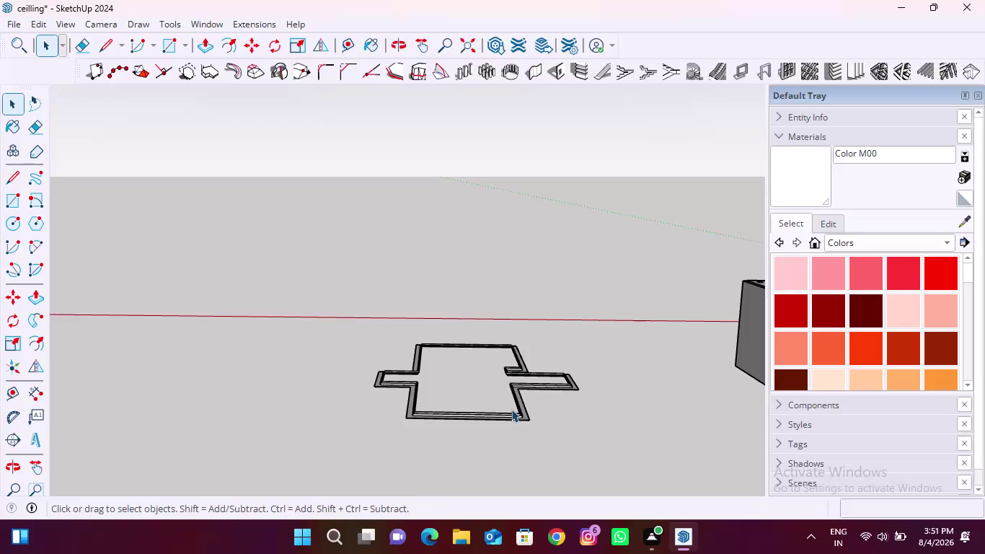
Zoom and orbit in to inspect the inner corner of the cross-shaped border.
scroll(up, 3)
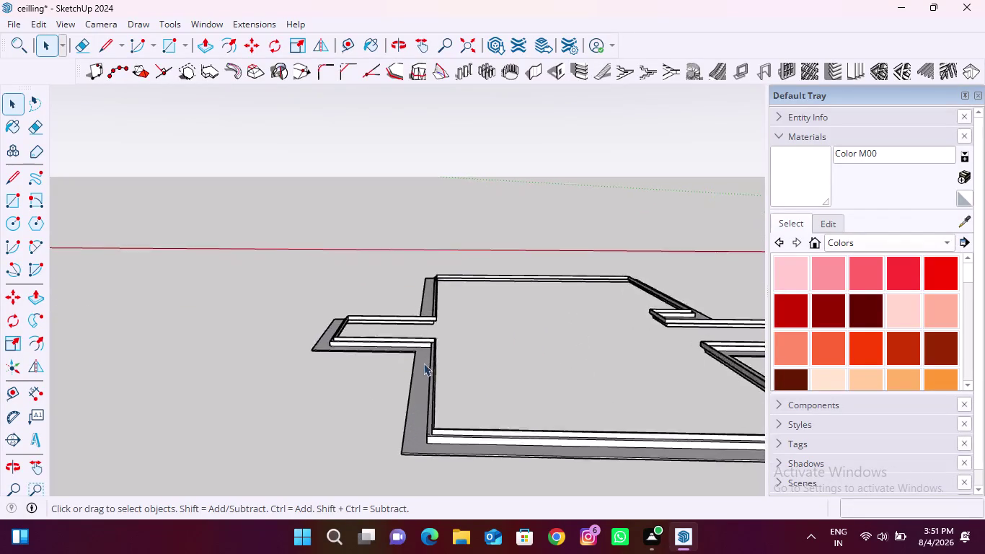
scroll(up, 3)
scroll(up, 3)
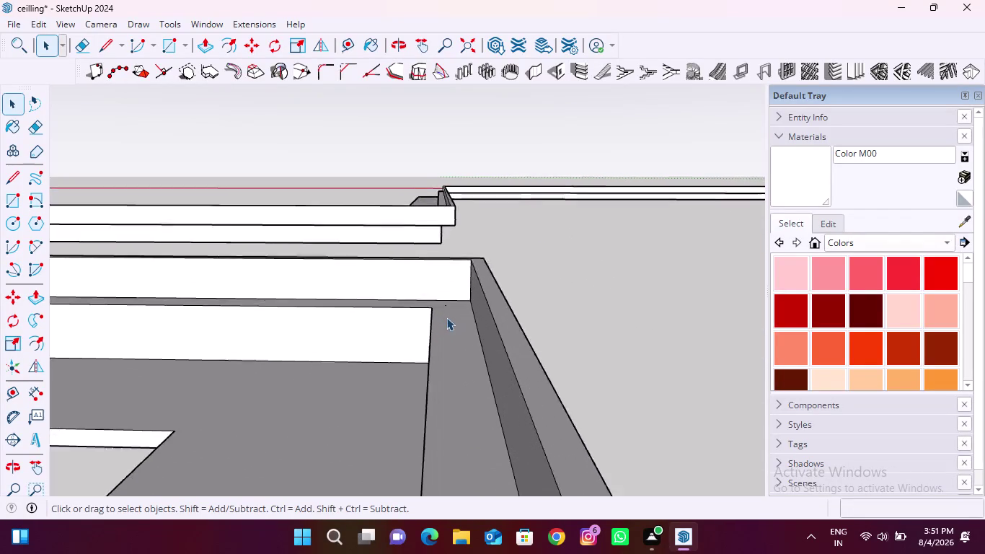
scroll(up, 3)
middle_drag(449, 295, 447, 377)
scroll(up, 3)
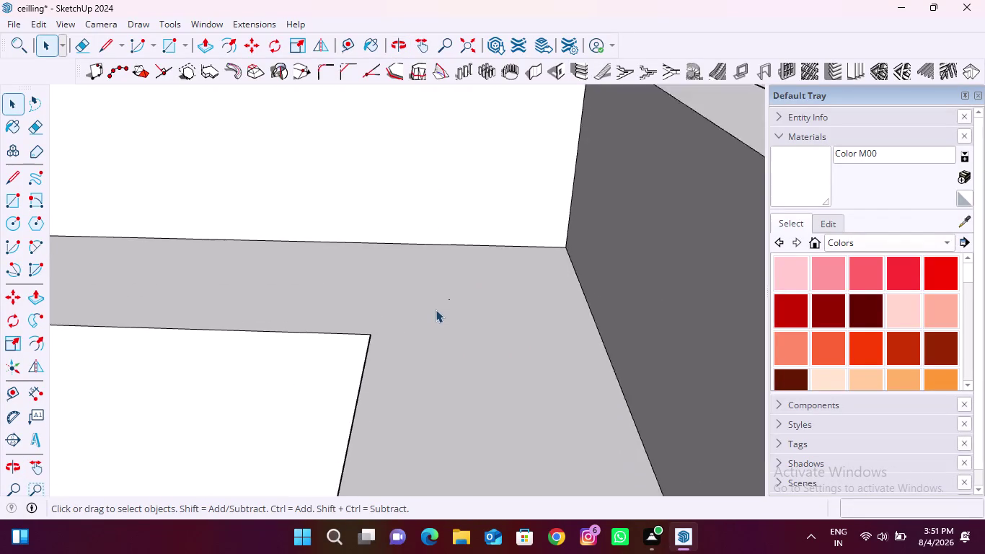
scroll(up, 3)
drag(431, 284, 470, 312)
scroll(down, 3)
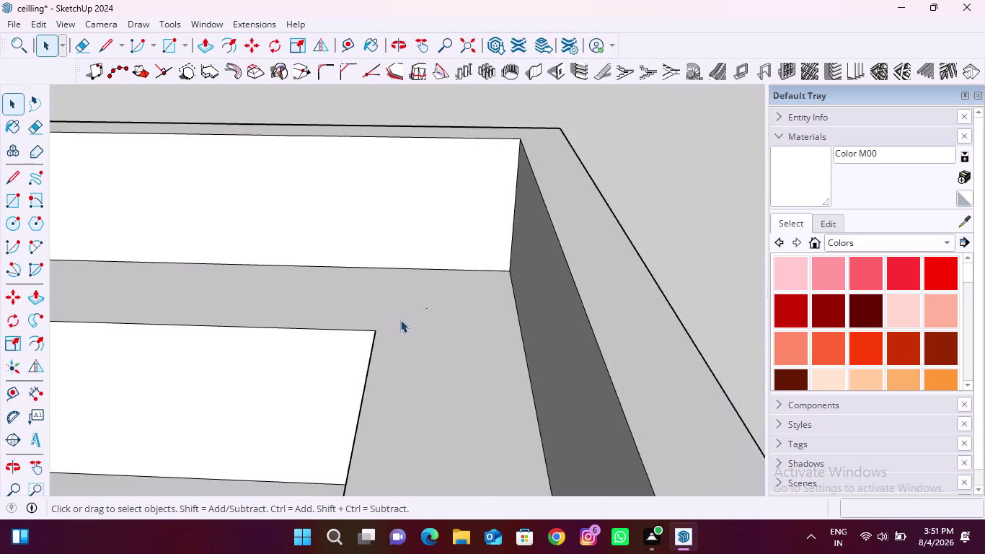
scroll(down, 3)
middle_drag(434, 372, 419, 367)
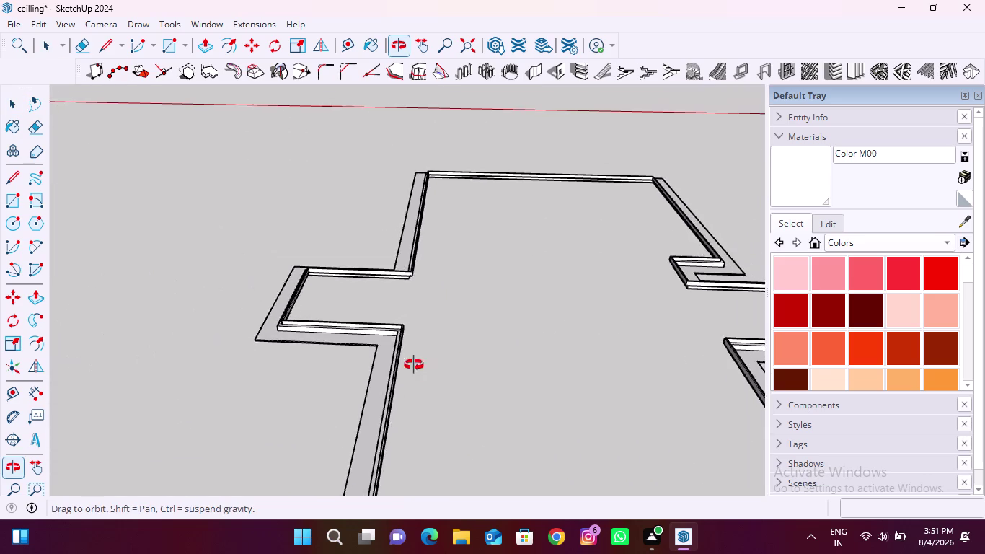
Orbit around the border strips from the side, return to the full cross outline, and pick Rectangle.
middle_drag(419, 367, 309, 307)
scroll(up, 3)
middle_drag(502, 275, 491, 241)
scroll(up, 3)
scroll(up, 3)
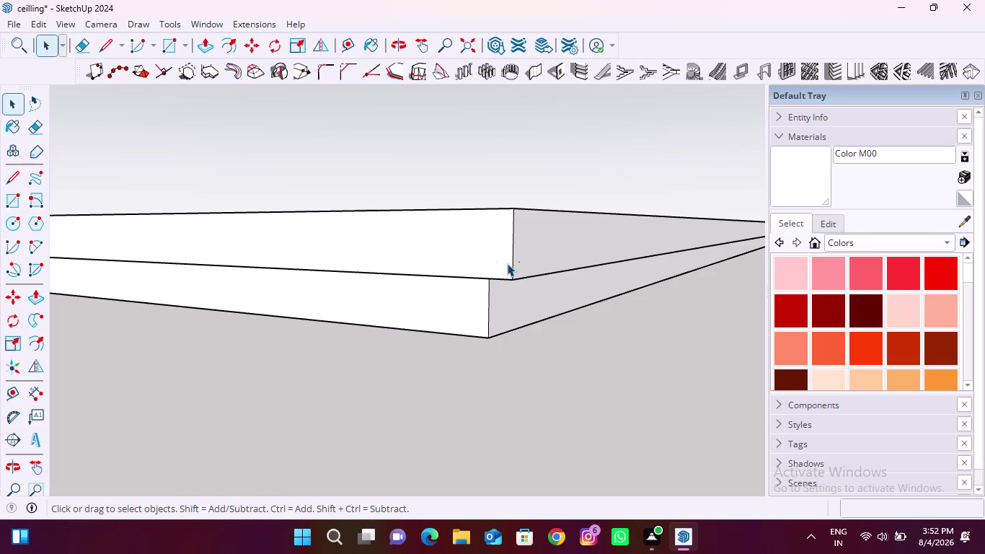
scroll(down, 3)
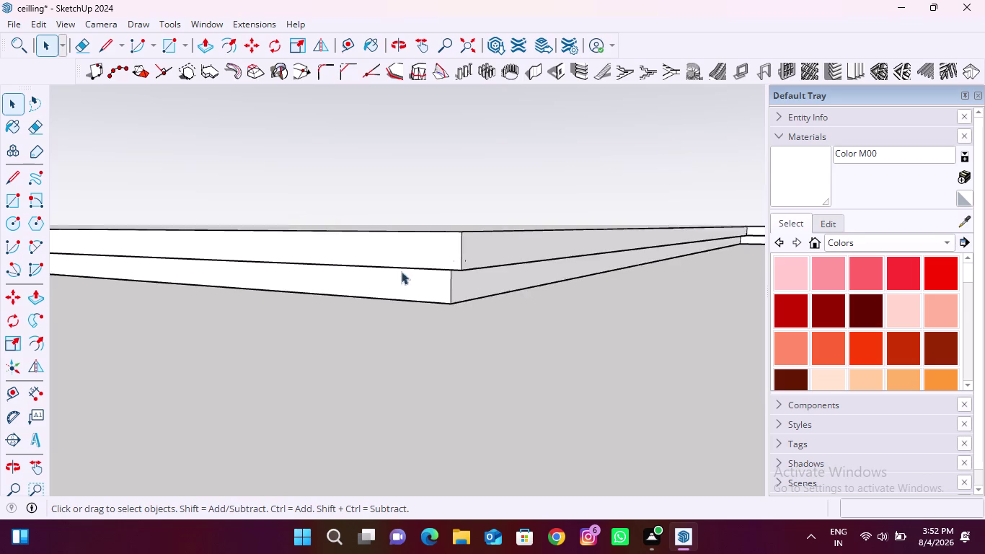
middle_drag(448, 289, 556, 175)
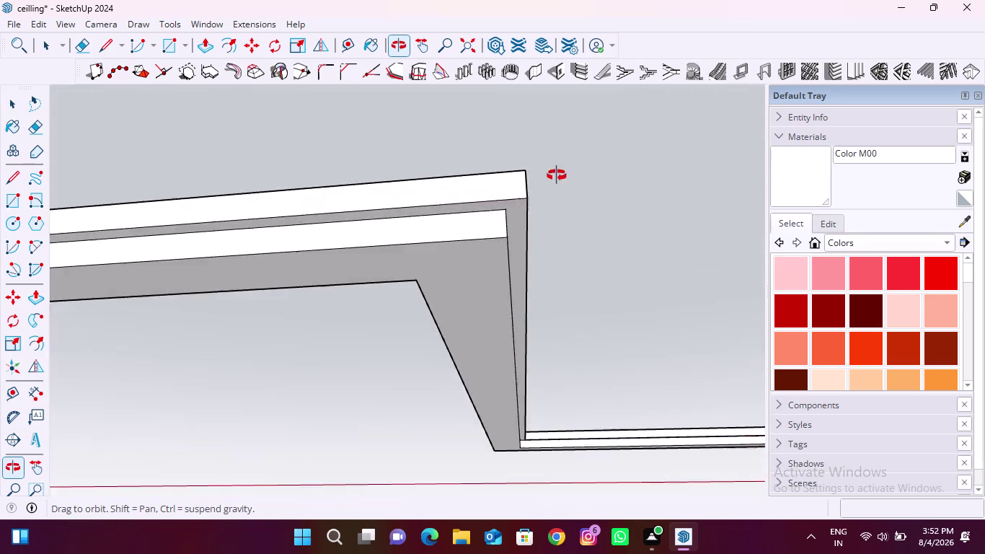
middle_drag(556, 175, 547, 355)
scroll(down, 3)
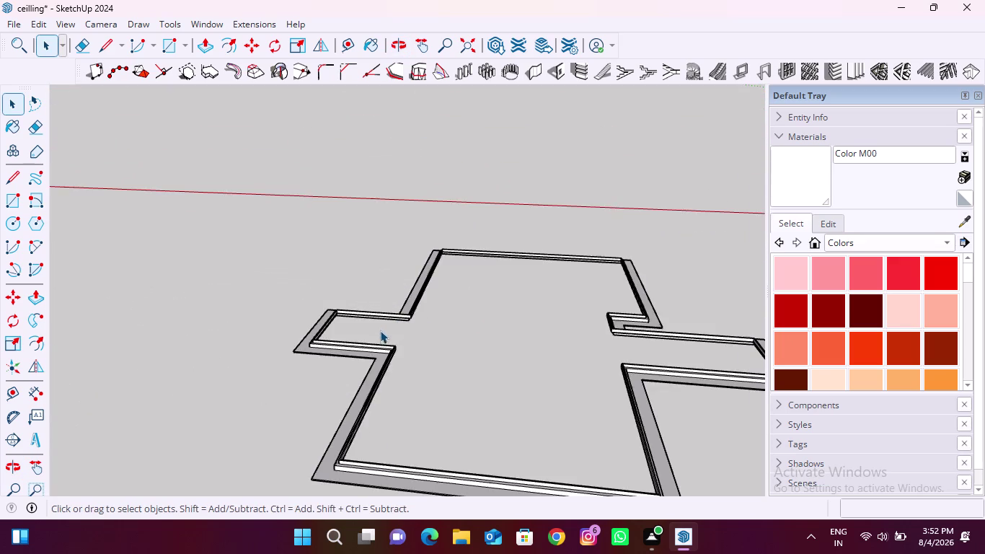
scroll(up, 3)
scroll(down, 3)
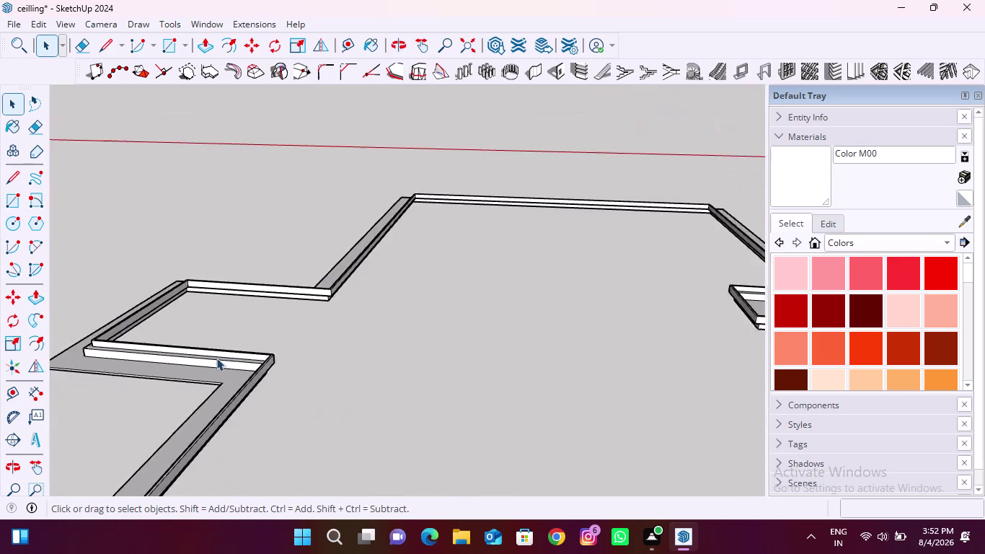
scroll(down, 3)
middle_drag(244, 409, 322, 463)
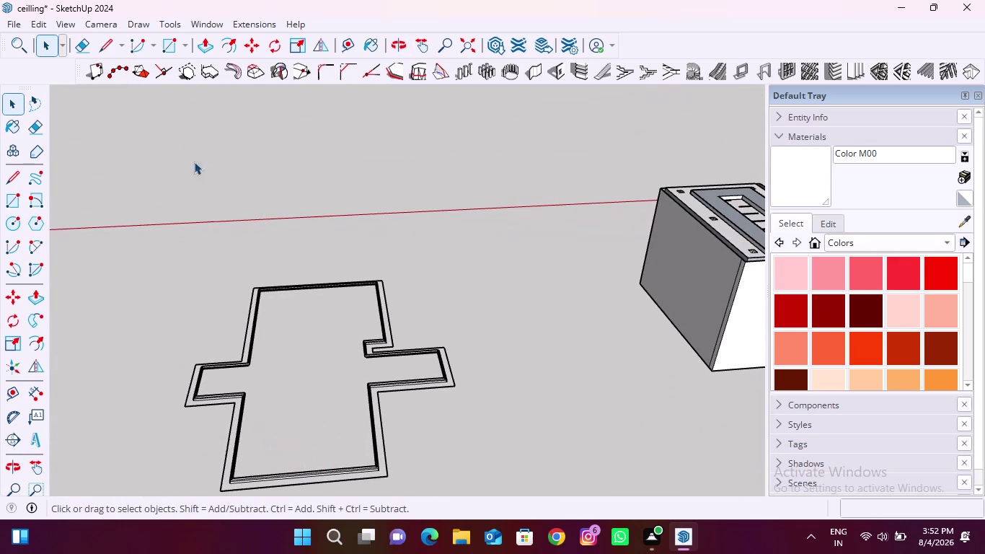
click(168, 46)
Draw a rectangle across the upper arm, from the inner top-left border corner to the right notch corner.
scroll(up, 3)
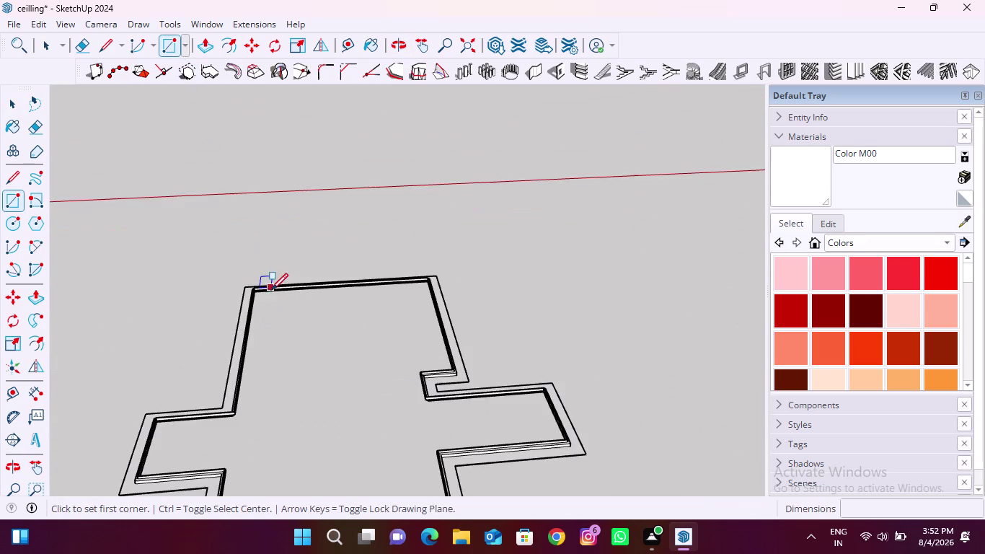
scroll(up, 3)
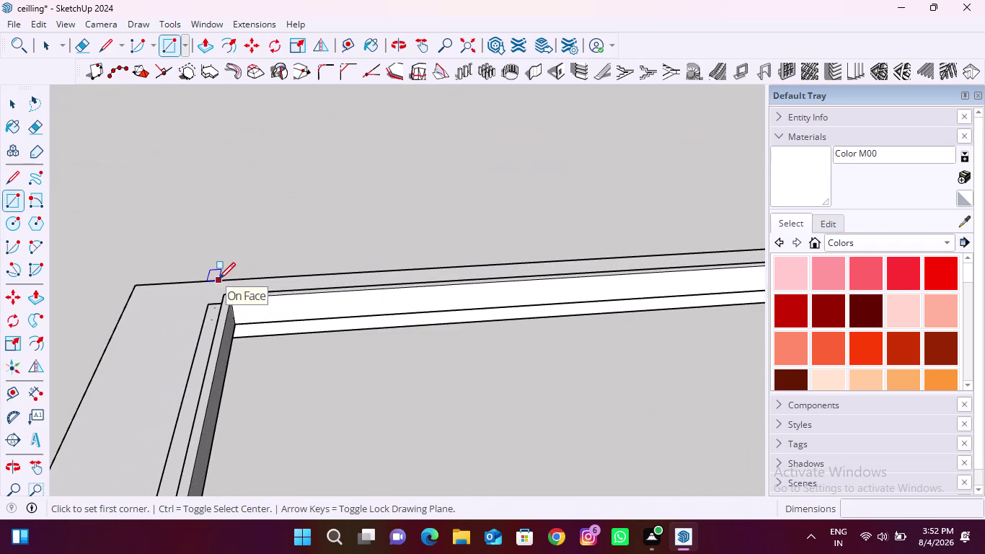
scroll(up, 3)
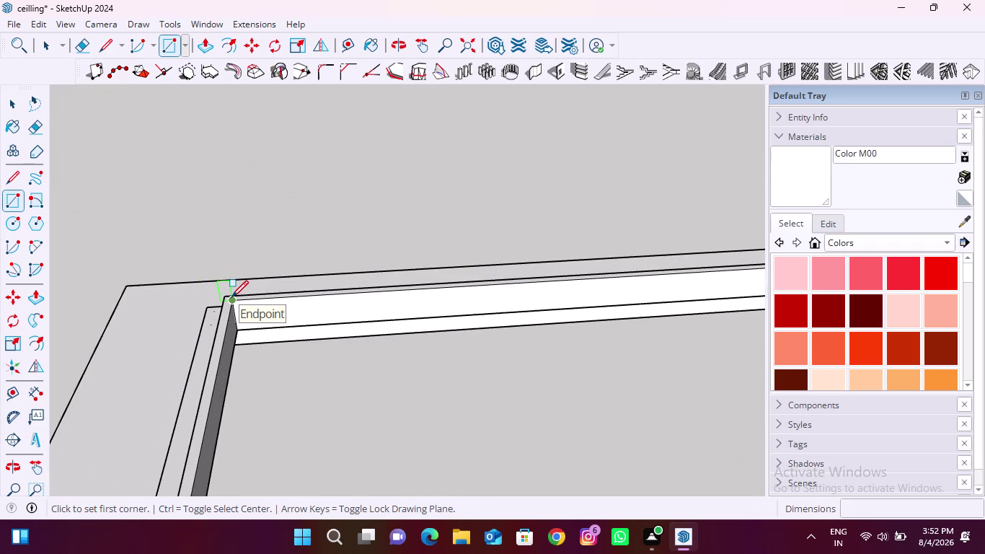
click(231, 297)
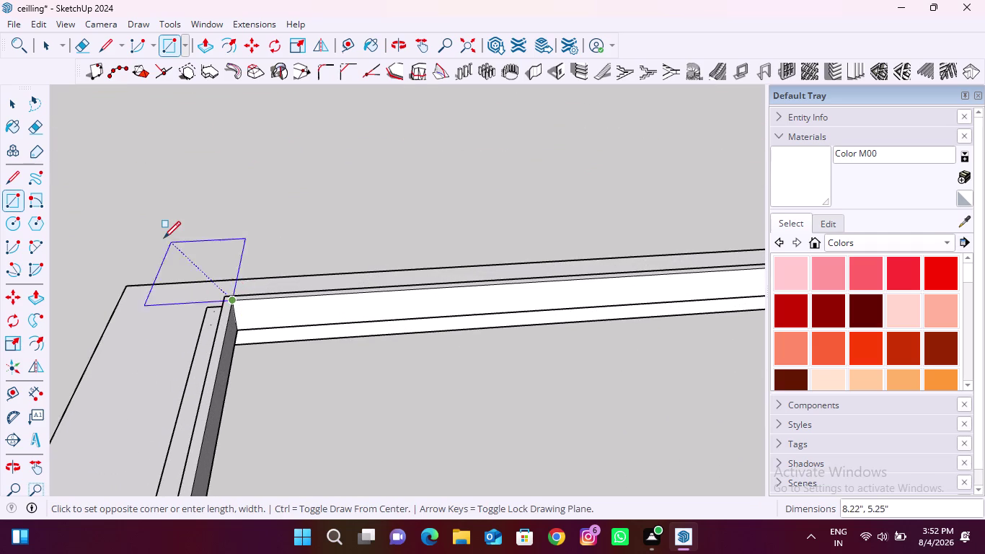
scroll(down, 3)
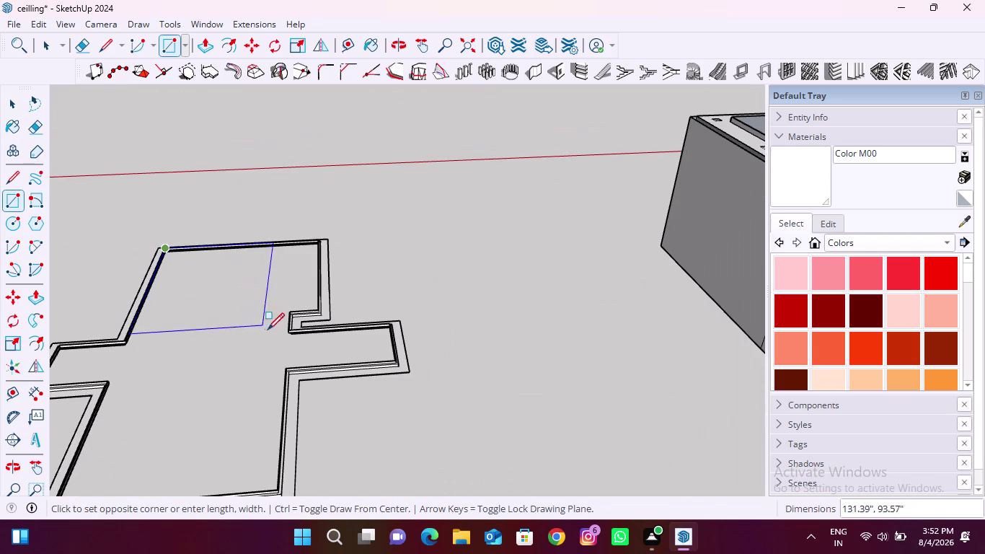
scroll(up, 3)
scroll(up, 3)
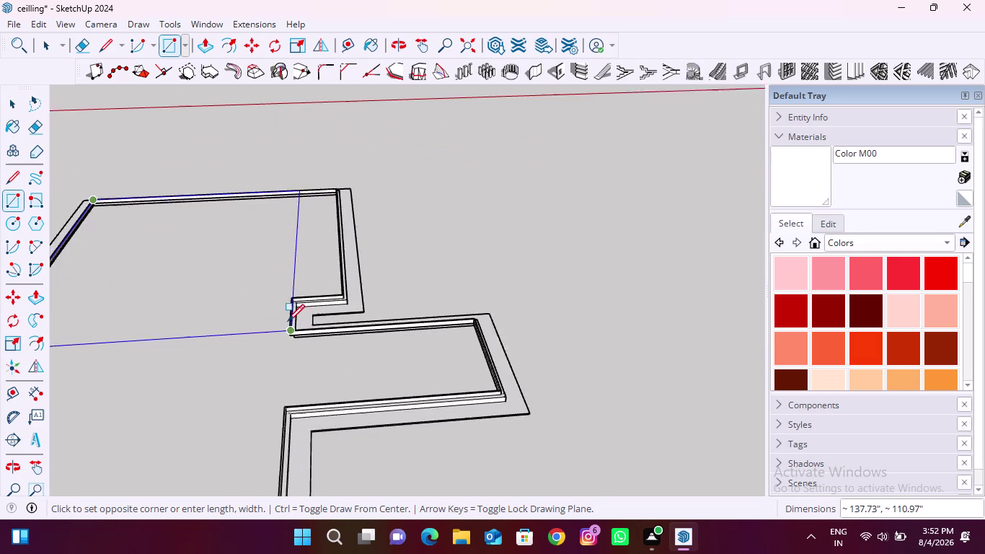
scroll(up, 3)
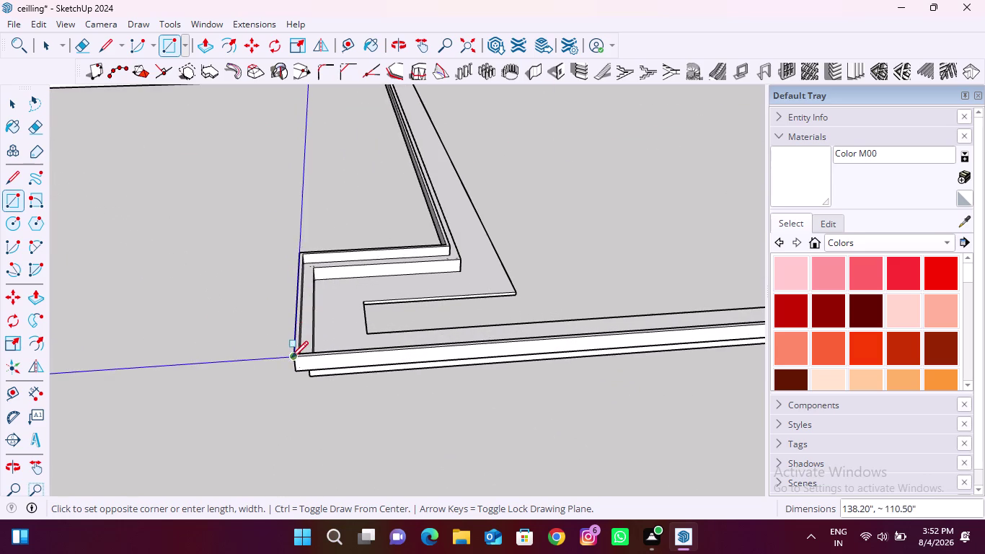
scroll(up, 3)
click(300, 357)
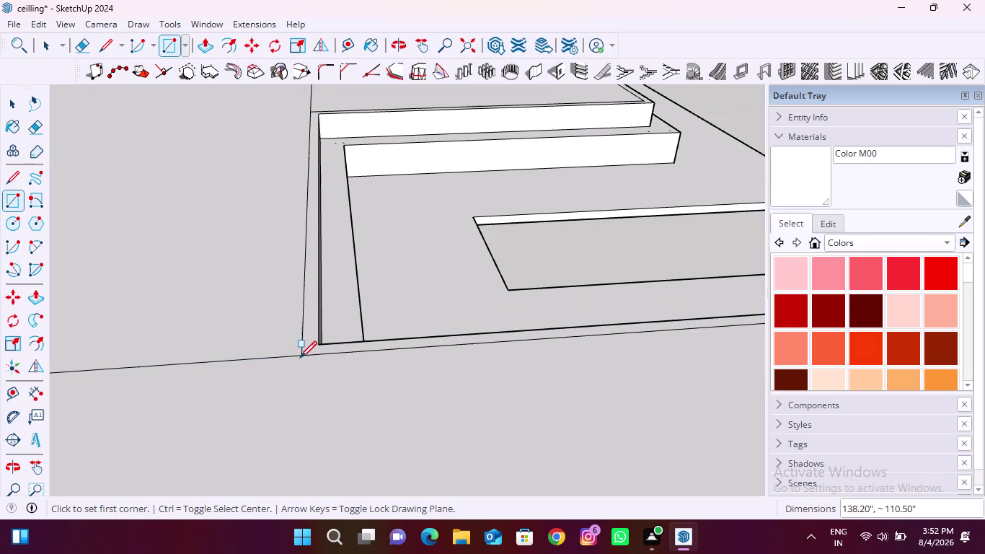
scroll(down, 3)
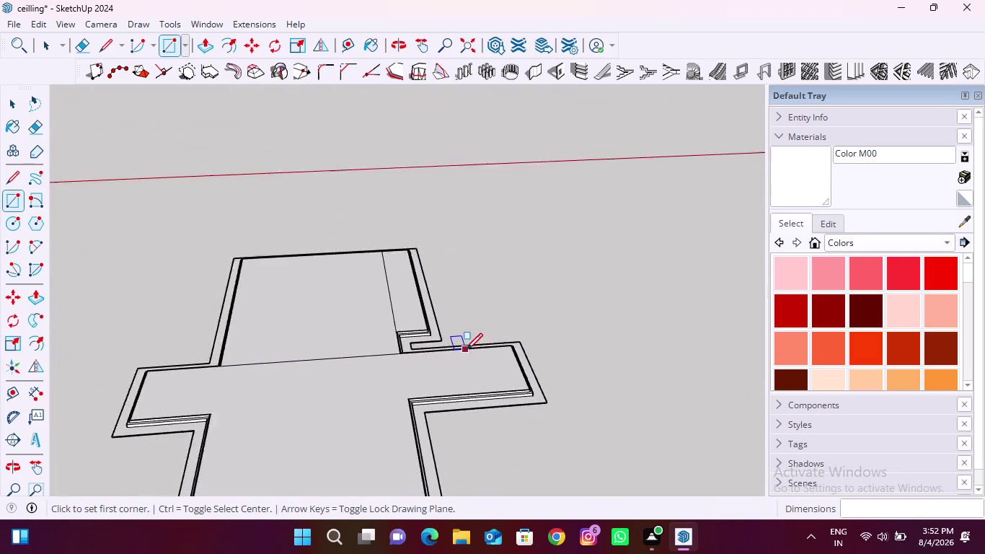
scroll(down, 3)
Erase the stray line across the cross and the extra edge along the top arm.
click(86, 44)
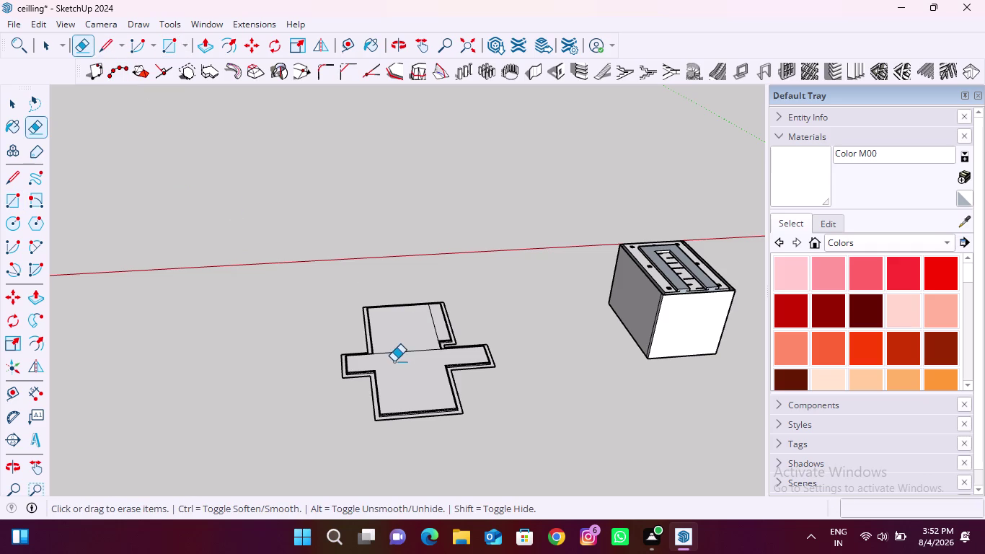
scroll(up, 3)
drag(408, 365, 409, 380)
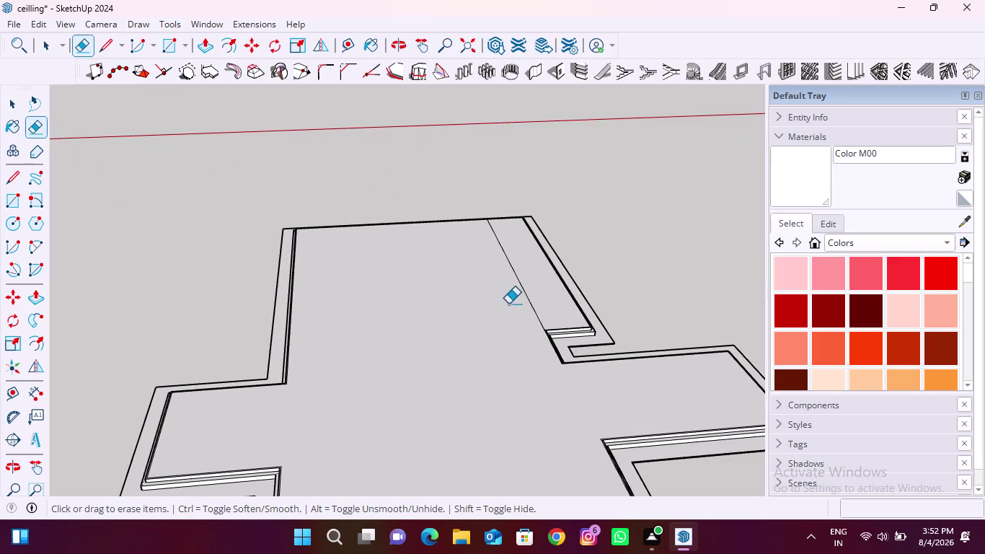
drag(512, 301, 529, 292)
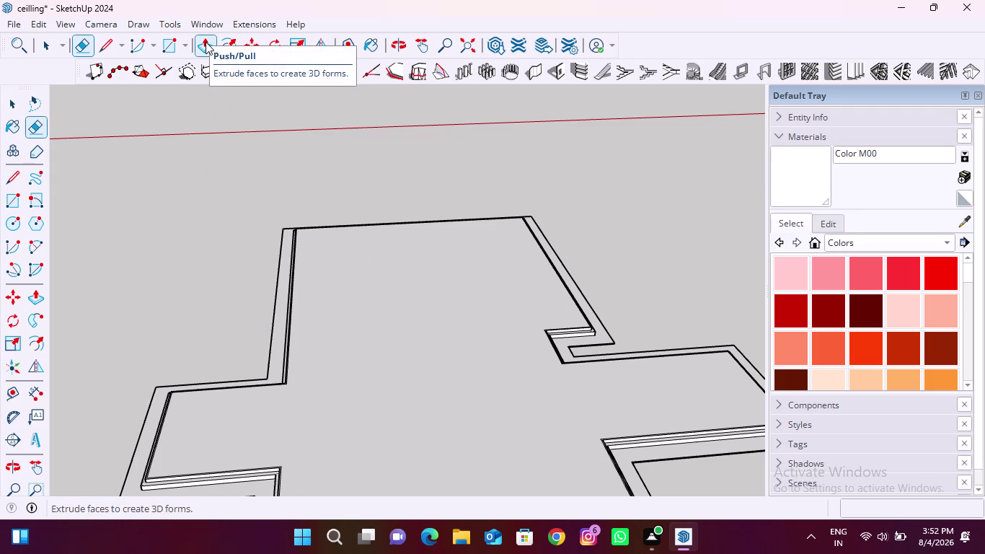
scroll(down, 3)
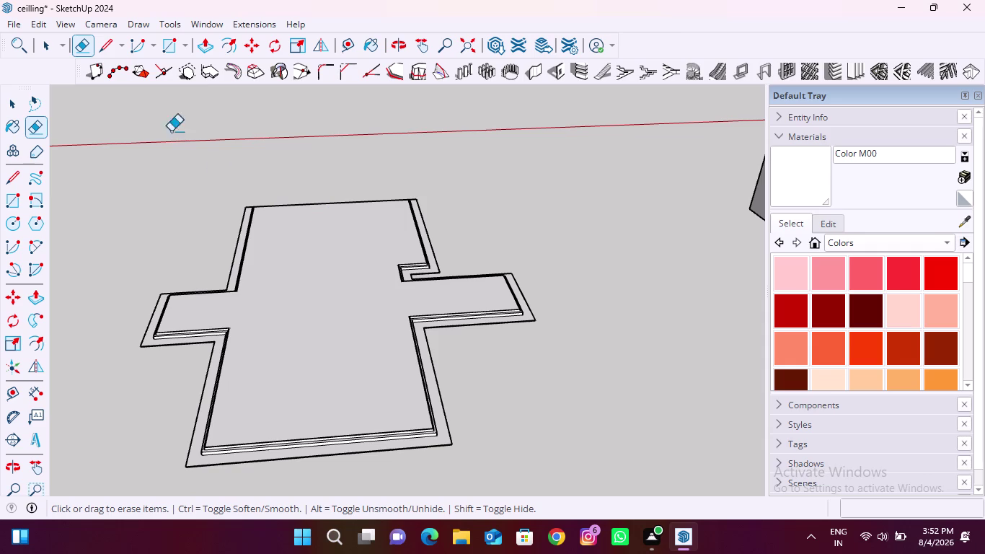
click(197, 44)
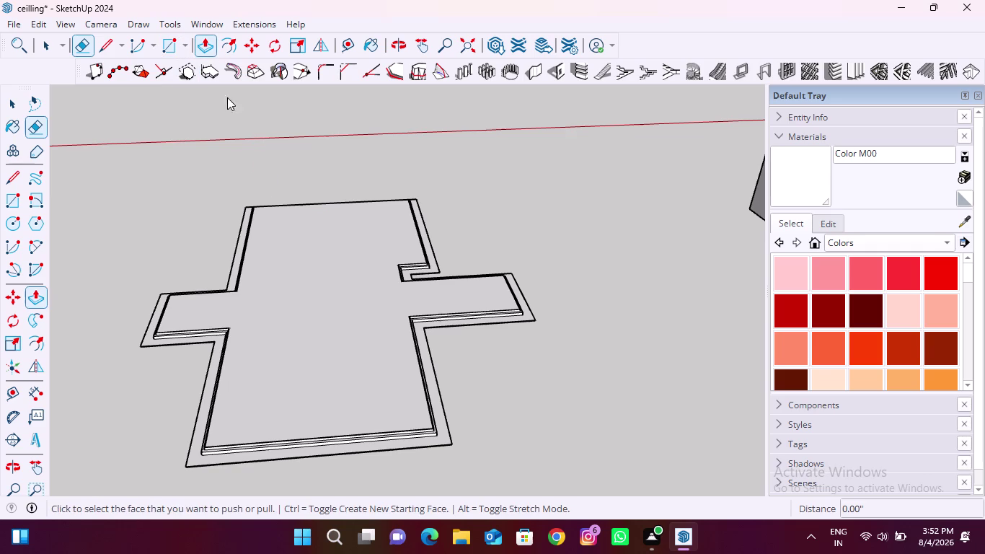
Push/pull the inner cross face up 12 mm and check the corners.
click(309, 329)
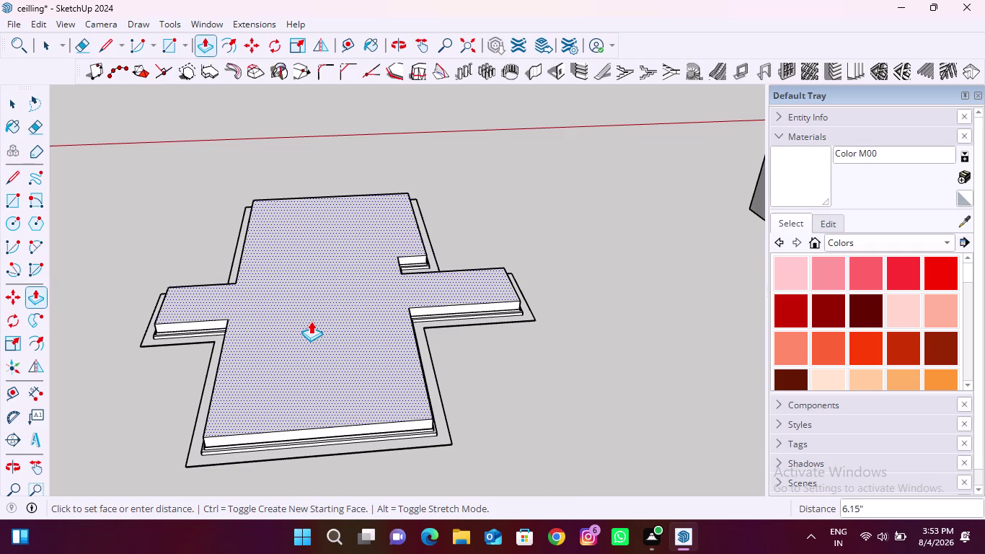
text(12)
text(mm)
key(Return)
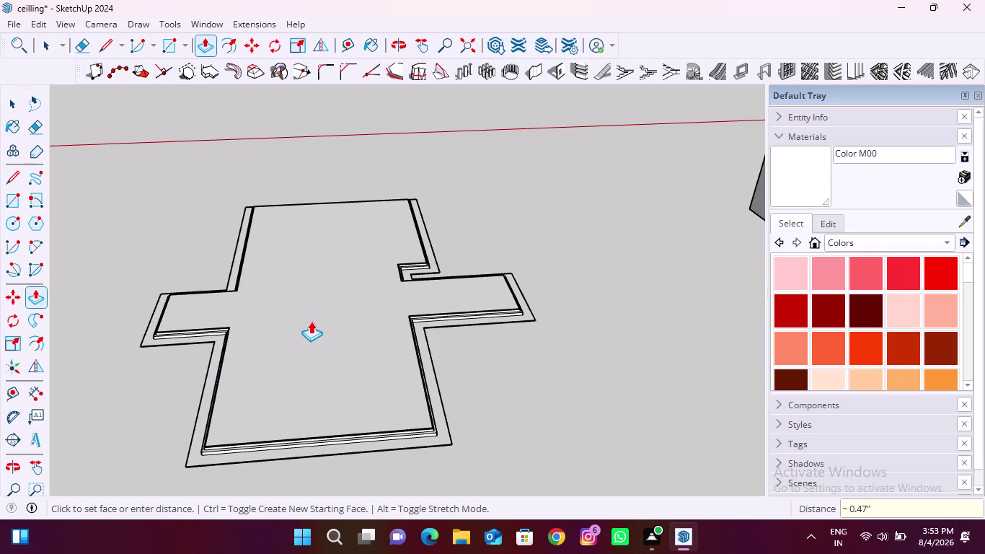
scroll(up, 3)
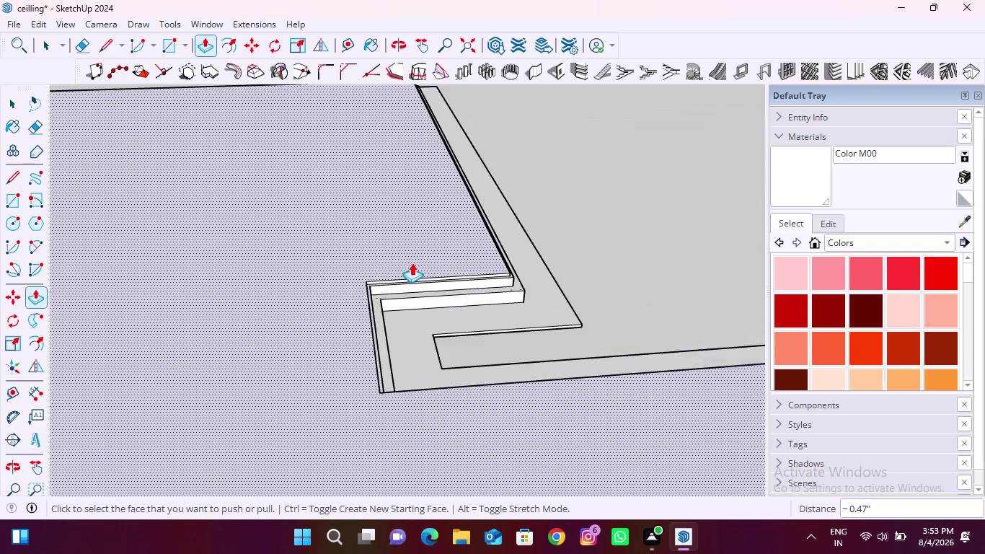
scroll(up, 3)
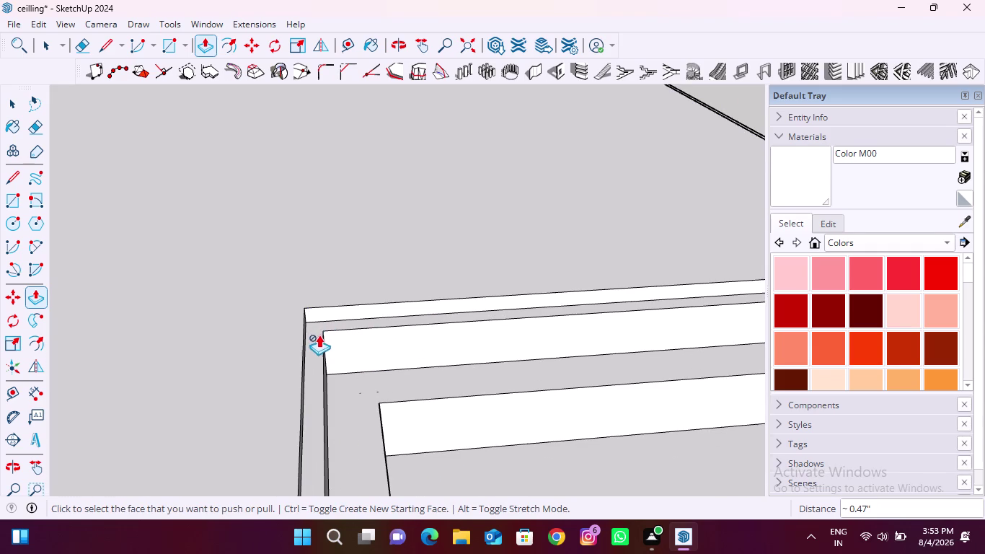
scroll(down, 3)
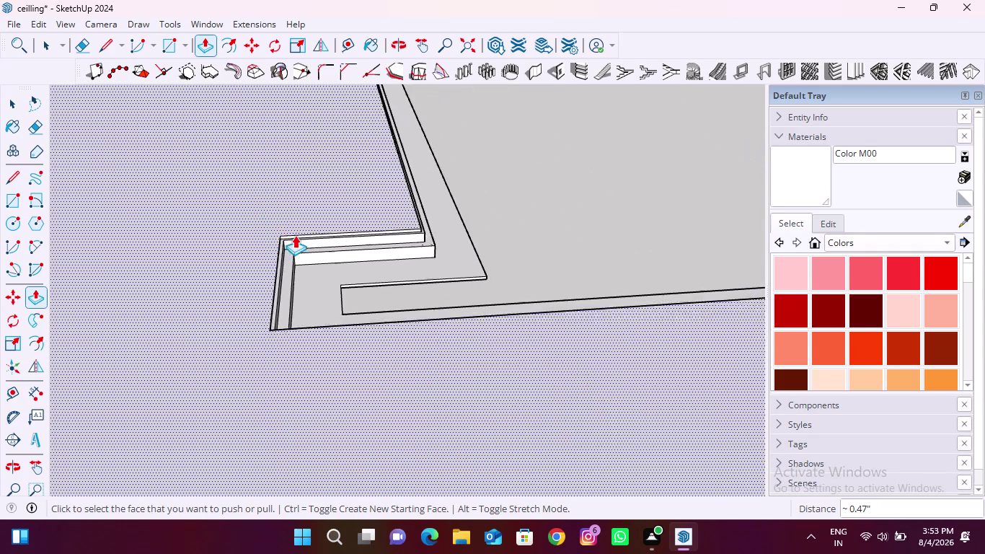
key(space)
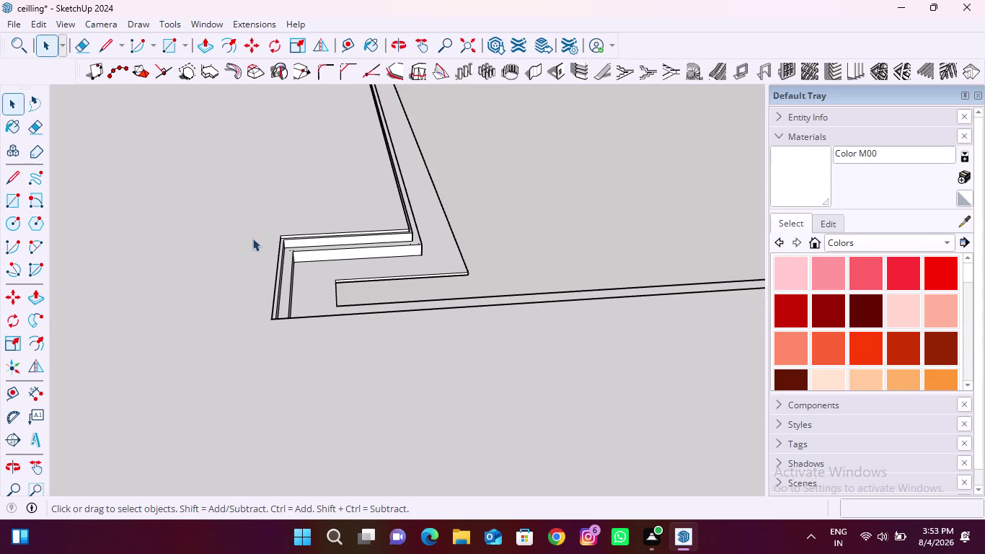
Select the two narrow border strip faces and push/pull them about 0.47 inches.
click(211, 51)
scroll(up, 3)
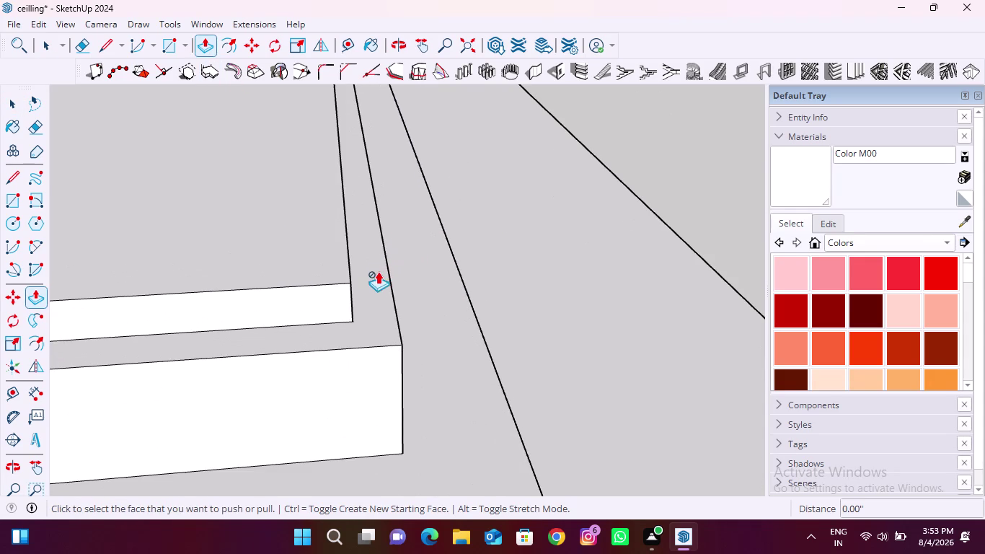
key(space)
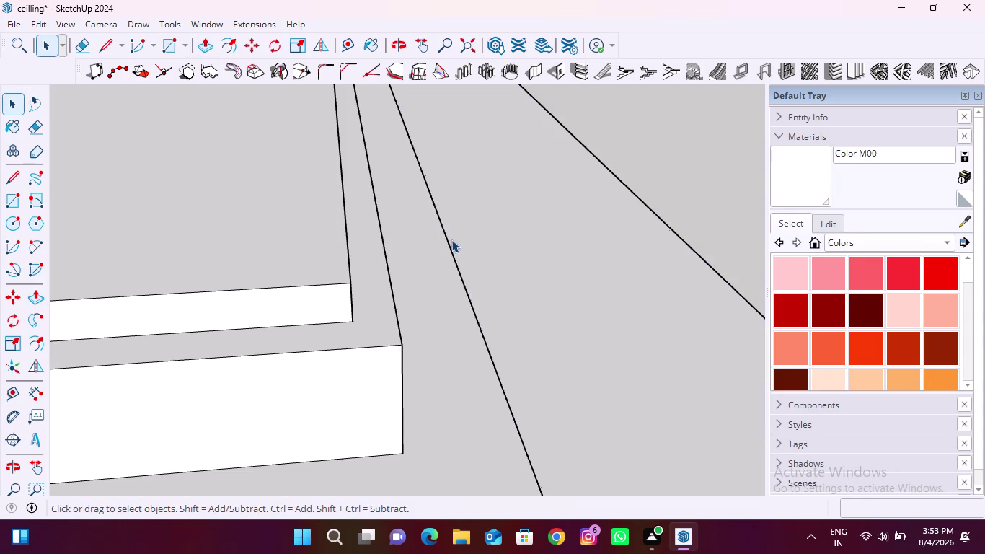
click(665, 131)
click(379, 305)
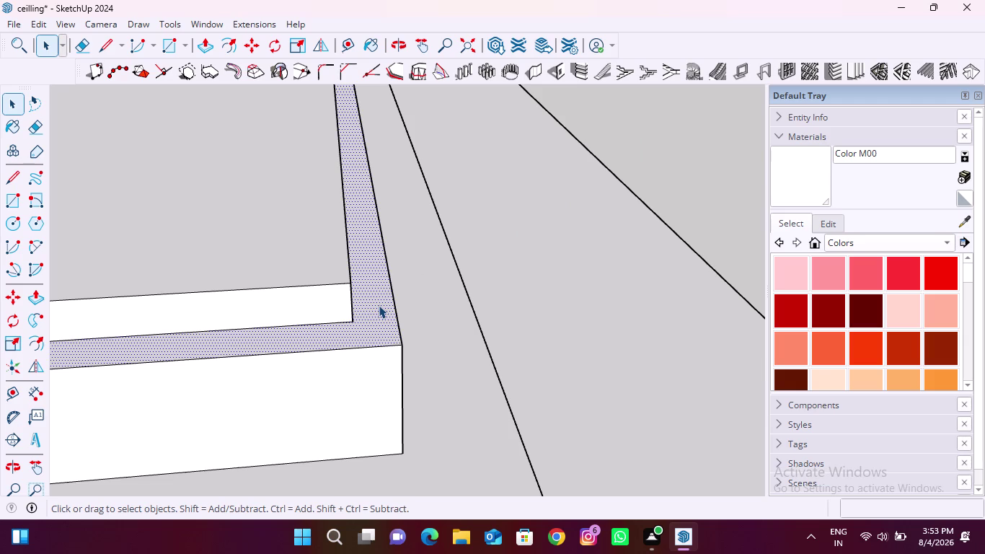
click(213, 48)
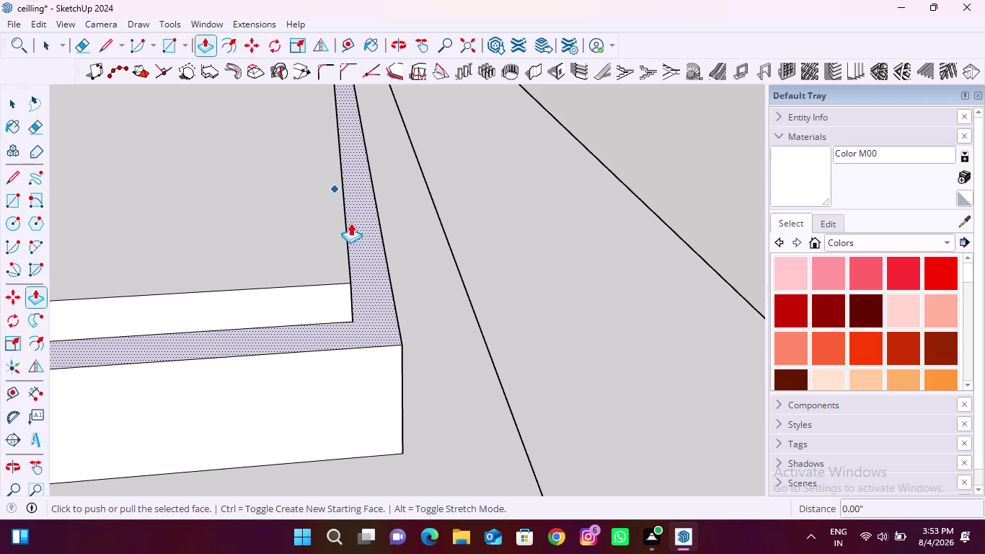
click(365, 259)
click(319, 233)
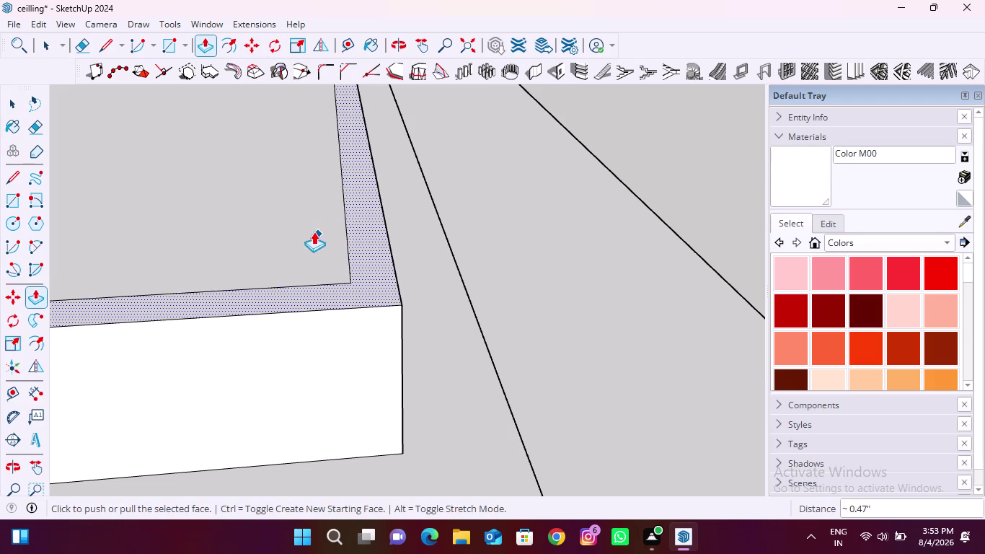
Orbit and zoom to inspect the extruded strip corner and the ceiling from below.
scroll(down, 3)
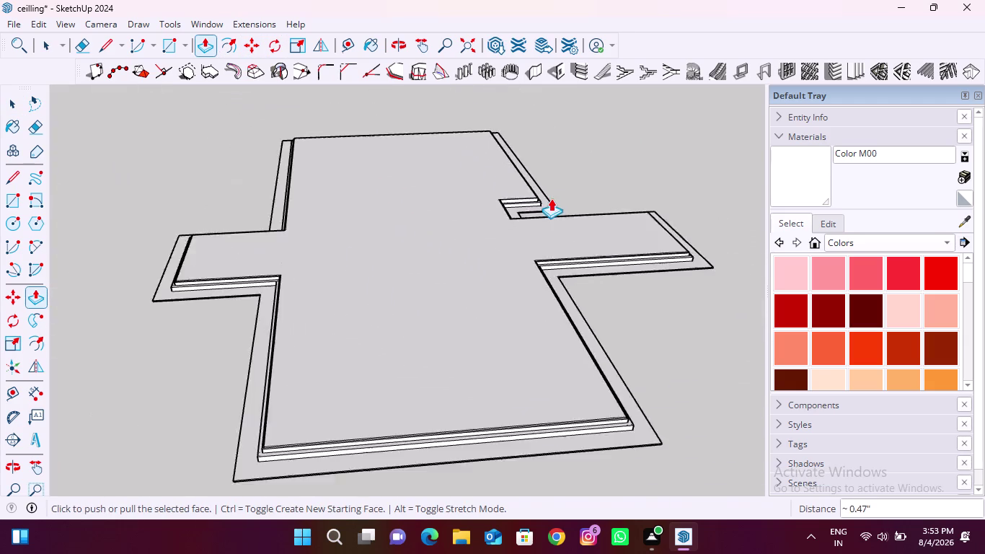
scroll(down, 3)
scroll(up, 3)
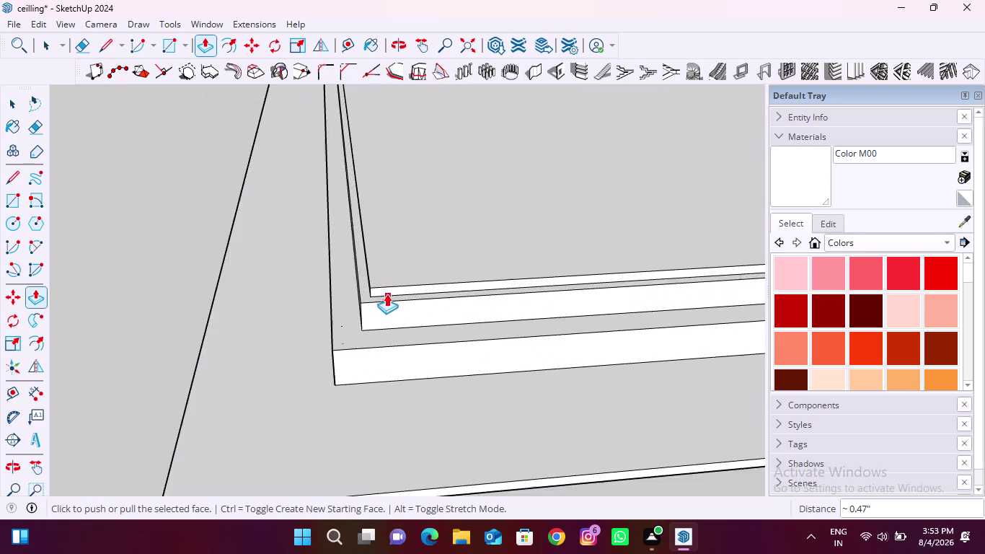
scroll(up, 3)
middle_drag(365, 313, 451, 185)
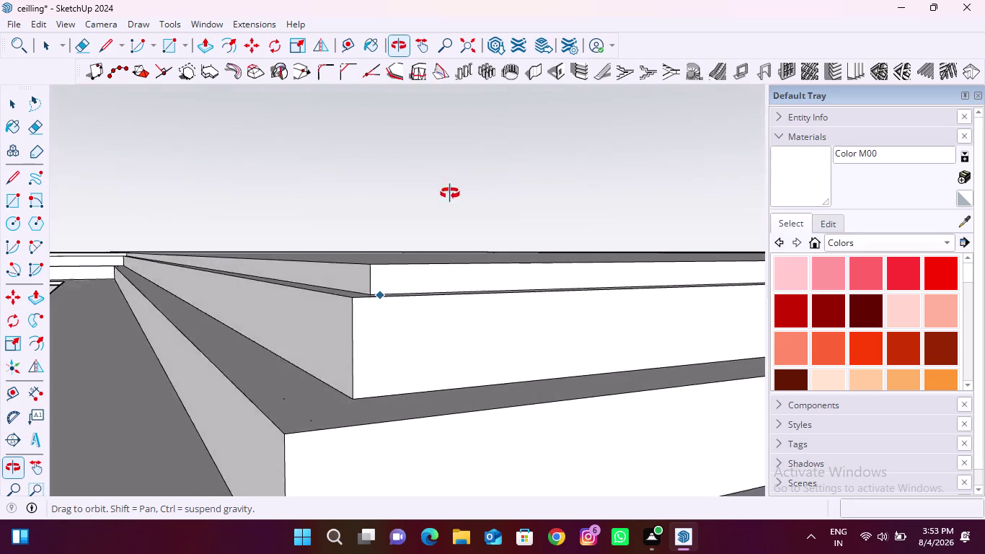
middle_drag(451, 185, 372, 333)
scroll(up, 3)
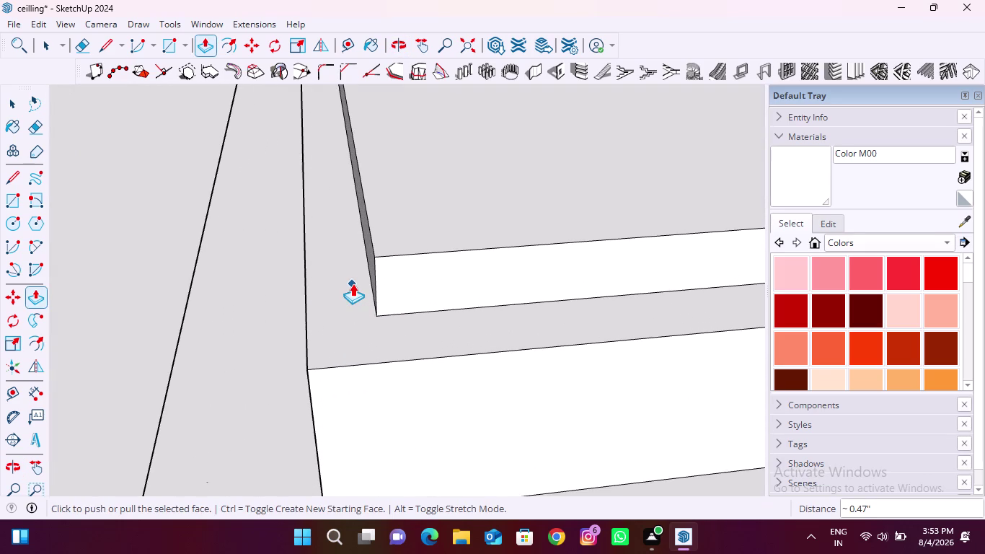
scroll(down, 3)
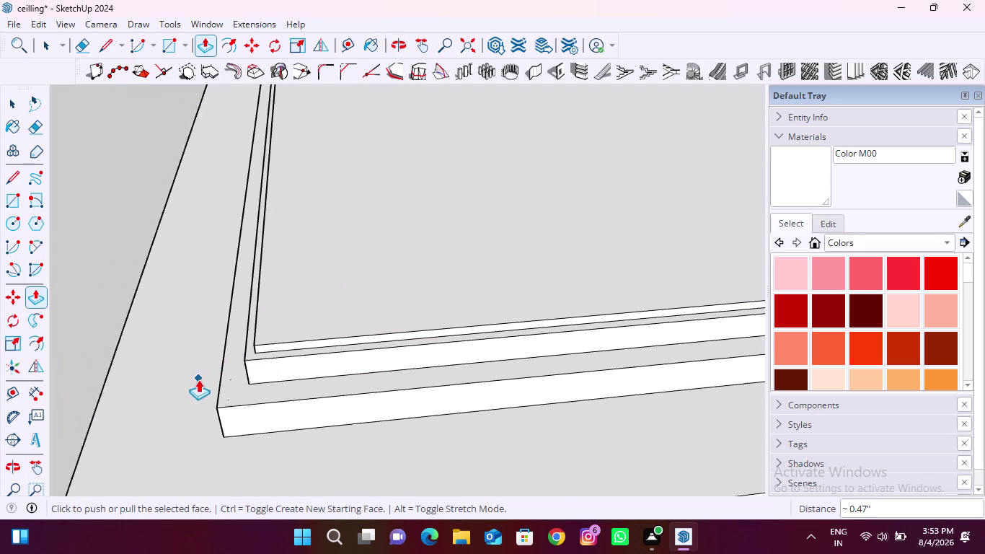
scroll(down, 3)
scroll(up, 3)
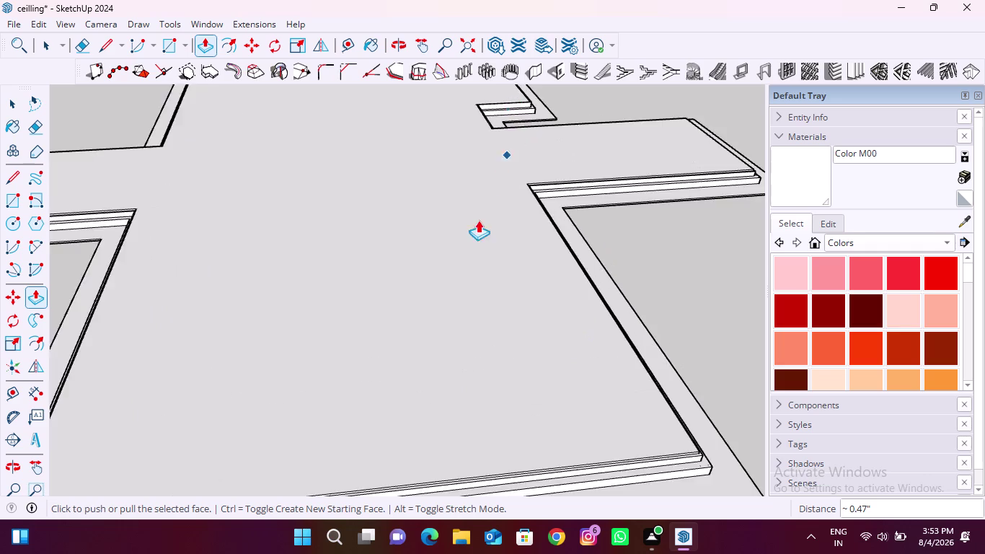
scroll(down, 3)
scroll(up, 3)
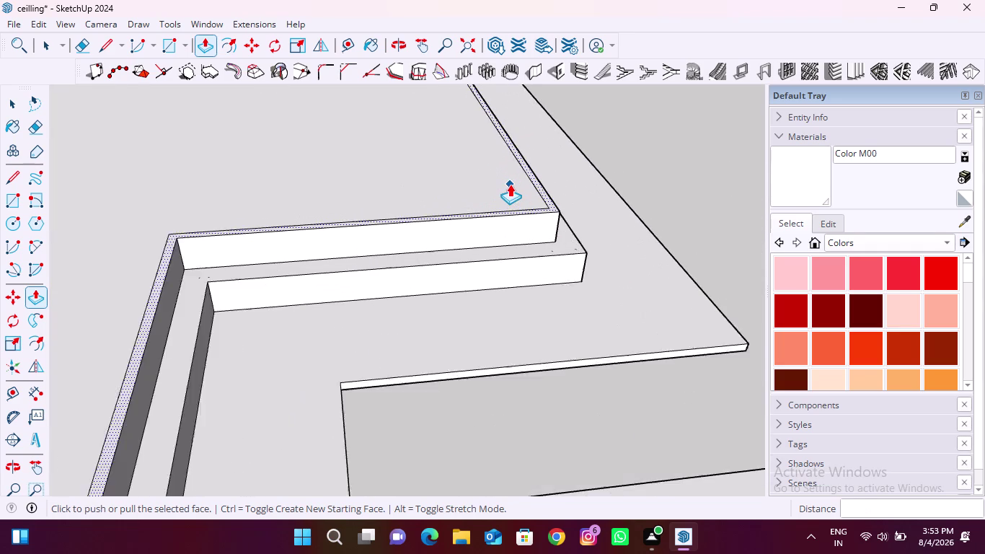
key(Escape)
scroll(down, 3)
scroll(down, 3)
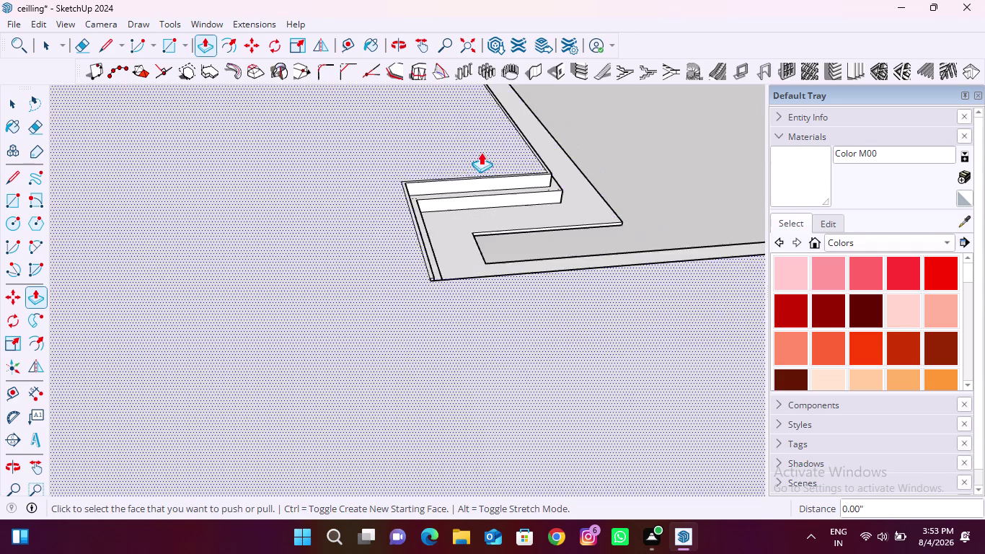
scroll(down, 3)
scroll(up, 3)
middle_drag(355, 315, 360, 308)
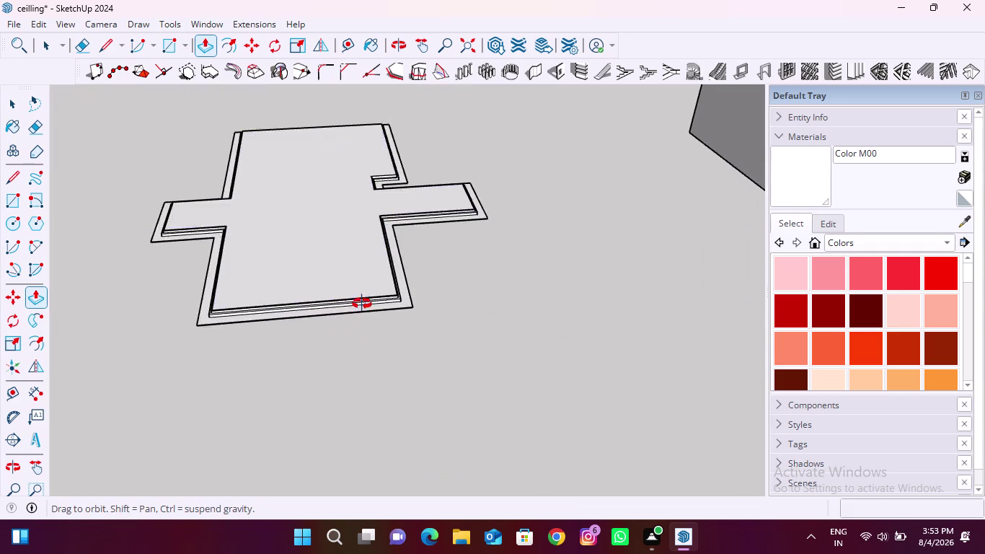
middle_drag(360, 308, 467, 113)
middle_drag(390, 193, 408, 175)
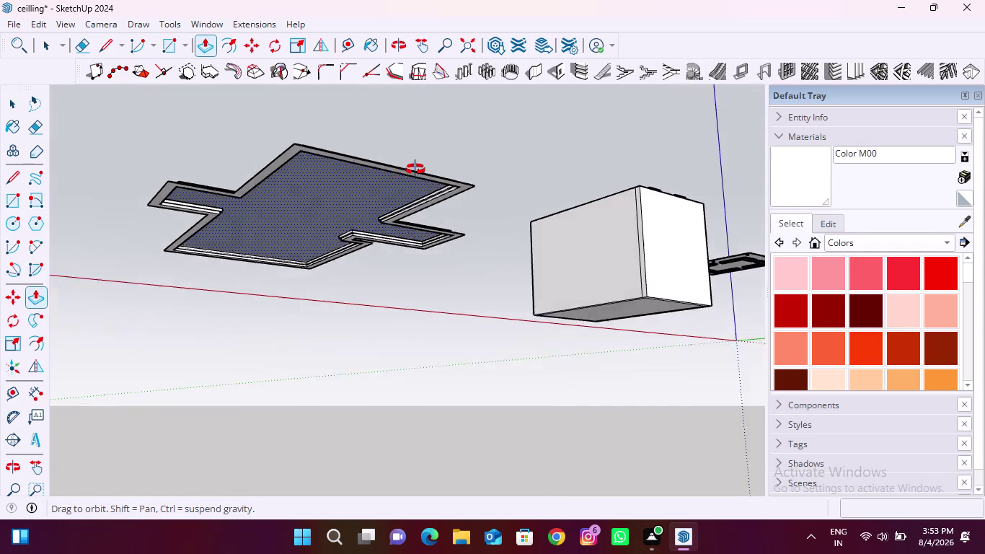
middle_drag(407, 175, 544, 119)
scroll(up, 3)
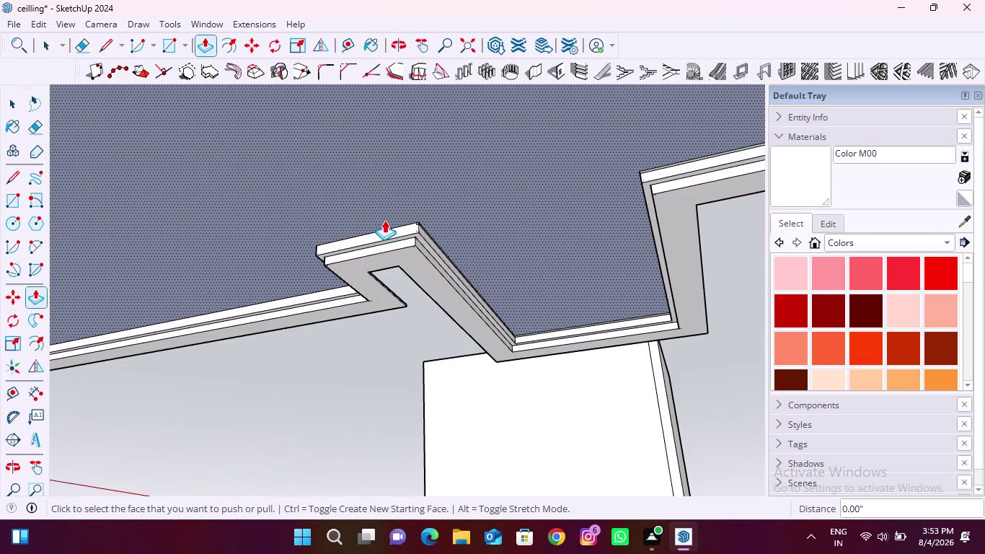
Select the large inner ceiling face, use its context menu, then clear the selection.
key(space)
click(370, 181)
right_click(370, 180)
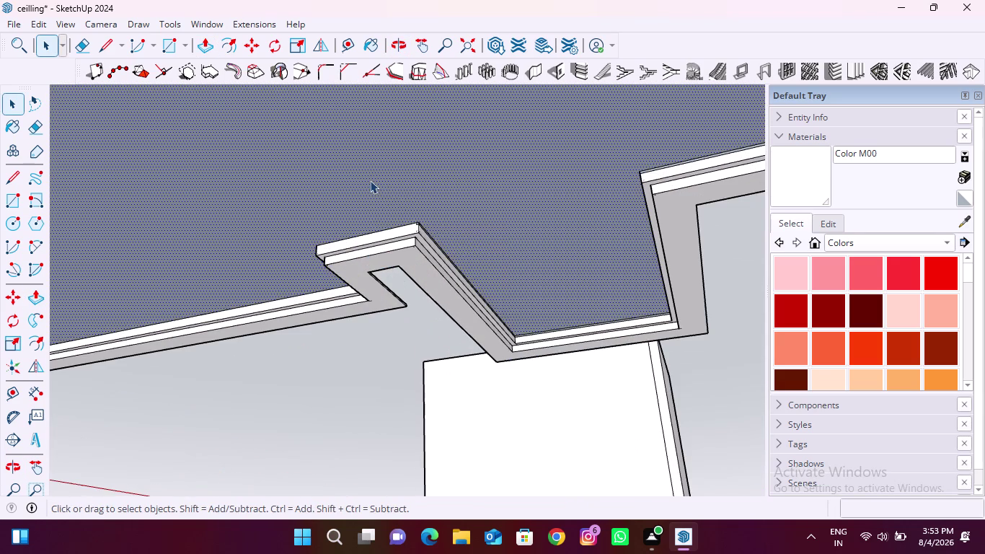
click(436, 340)
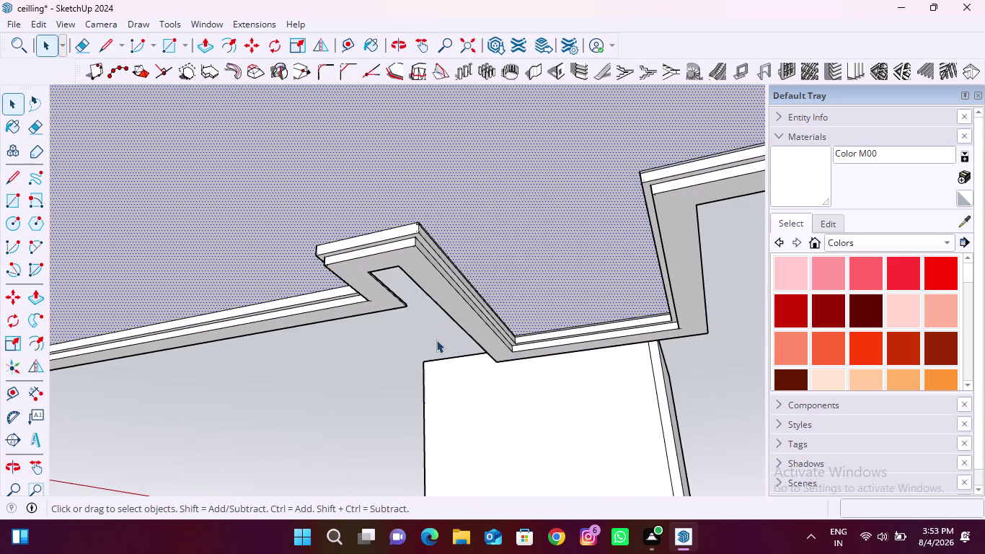
click(372, 375)
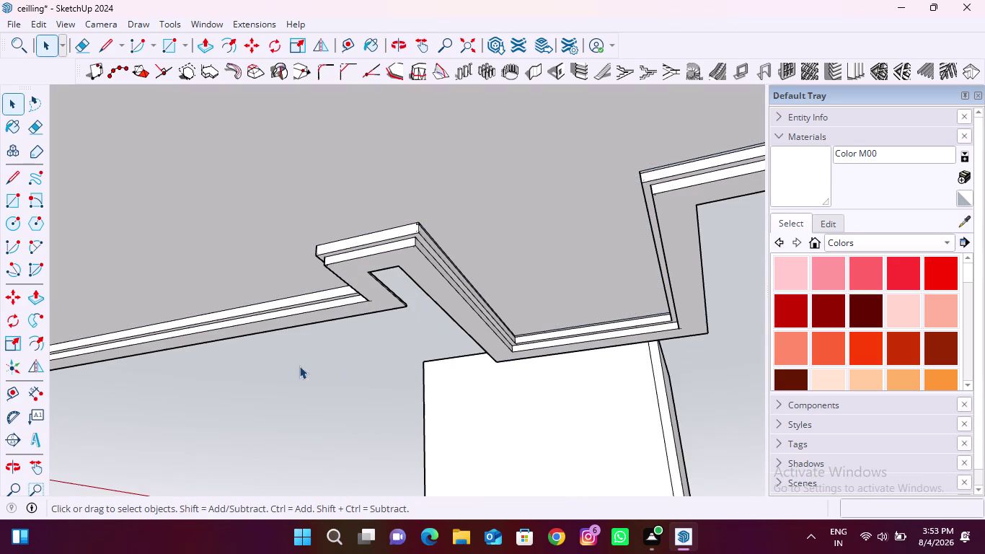
Pan toward the notched corner and orbit to view the stepped edge from the side.
scroll(up, 3)
drag(237, 338, 274, 339)
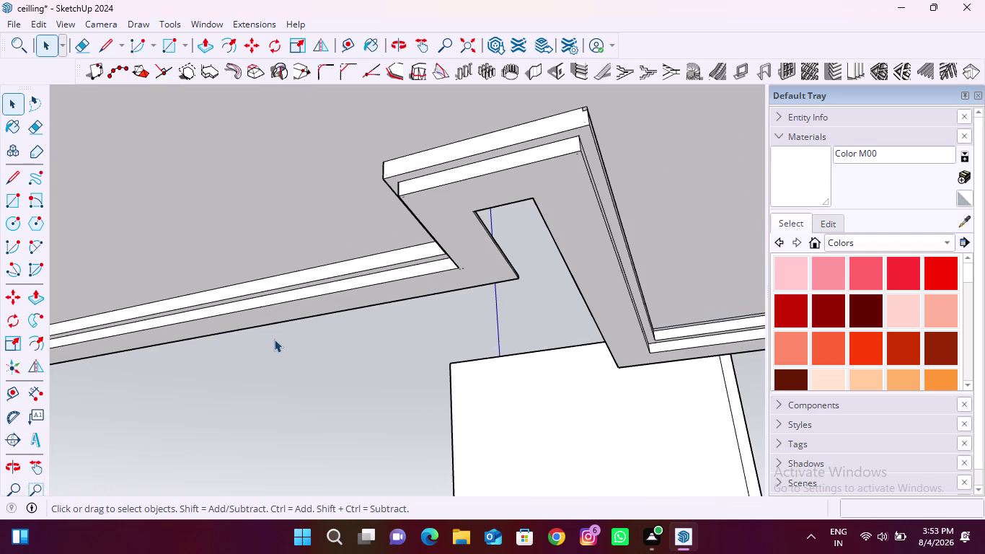
drag(233, 341, 315, 346)
drag(314, 345, 242, 355)
drag(242, 355, 315, 354)
key(Escape)
scroll(down, 3)
scroll(up, 3)
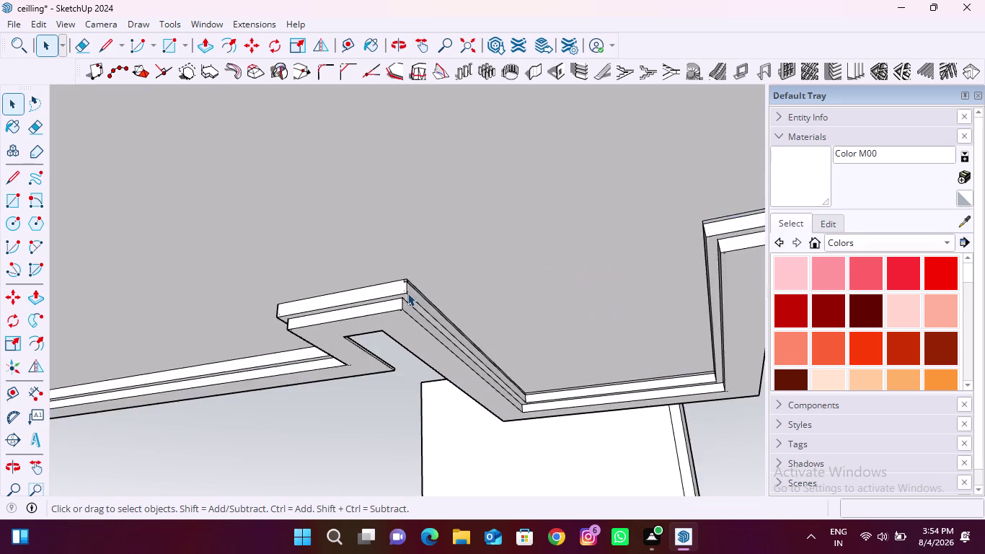
scroll(up, 3)
middle_drag(406, 270, 288, 347)
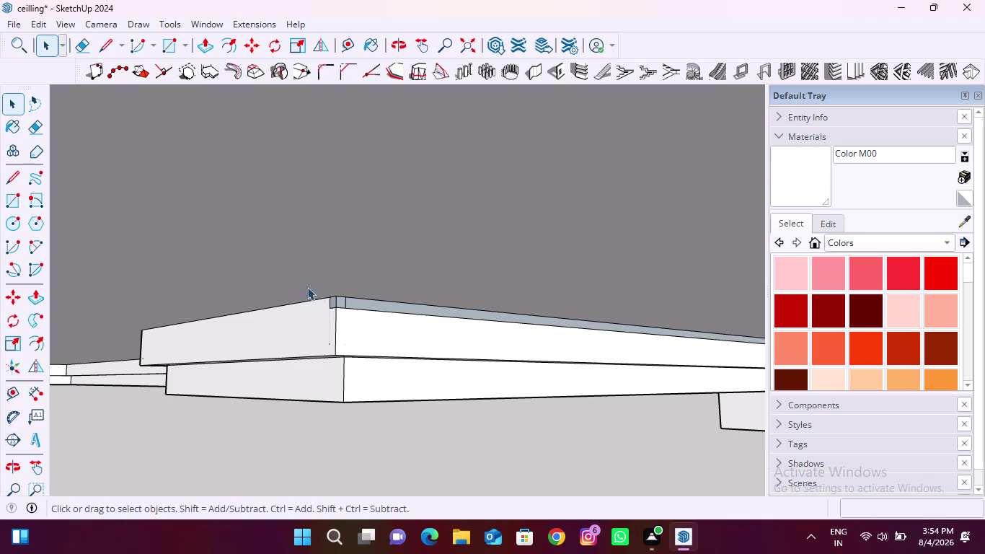
scroll(up, 3)
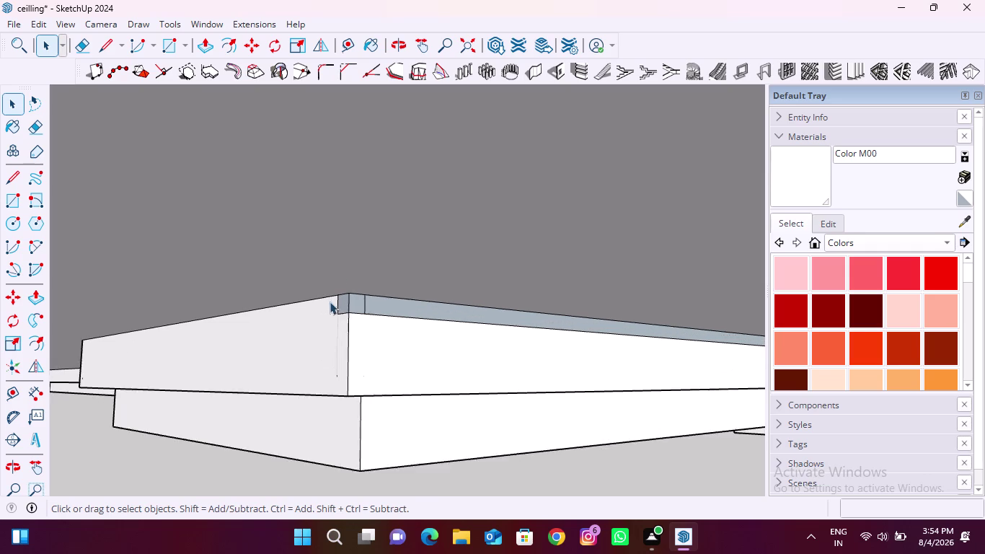
scroll(up, 3)
Erase the four stray edges at the border strip corner.
click(78, 45)
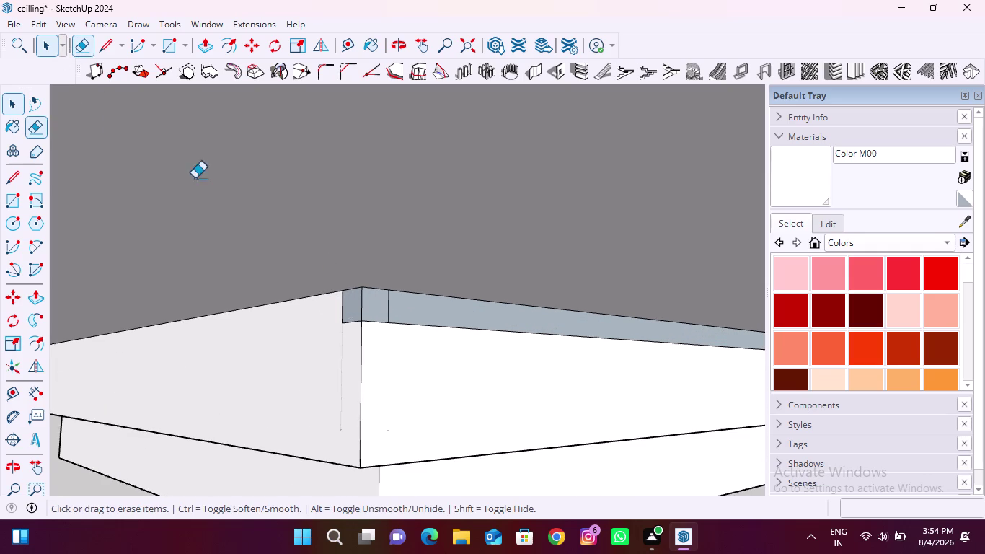
scroll(up, 3)
drag(350, 329, 350, 349)
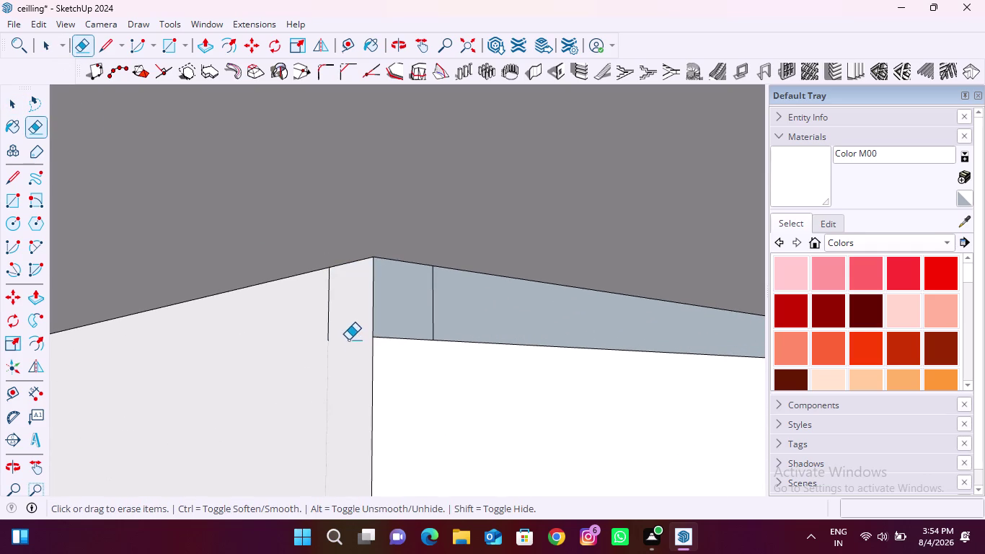
drag(348, 324, 315, 322)
drag(408, 321, 410, 353)
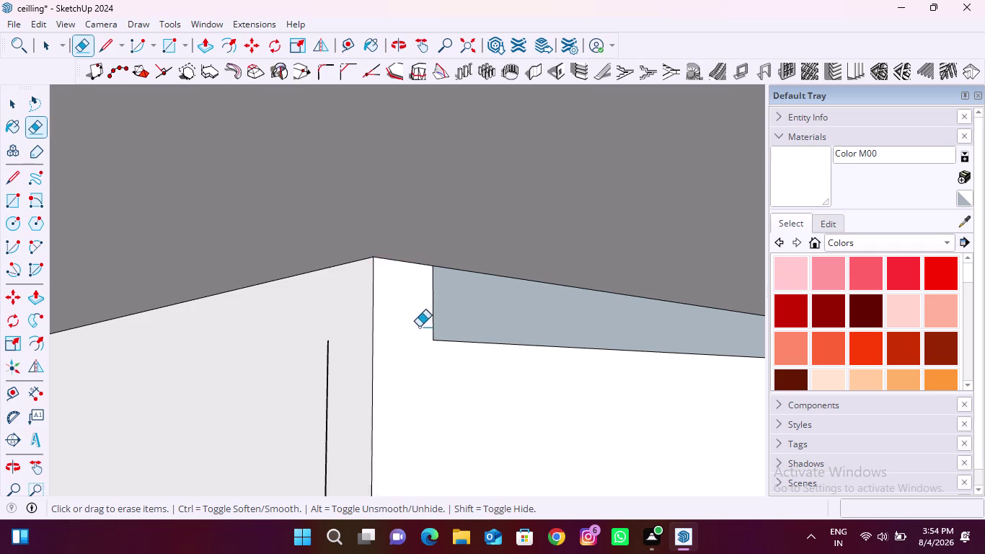
drag(419, 326, 482, 321)
scroll(down, 3)
Inspect the cleaned corner and inner strips, then undo the last six actions.
middle_drag(451, 276, 427, 323)
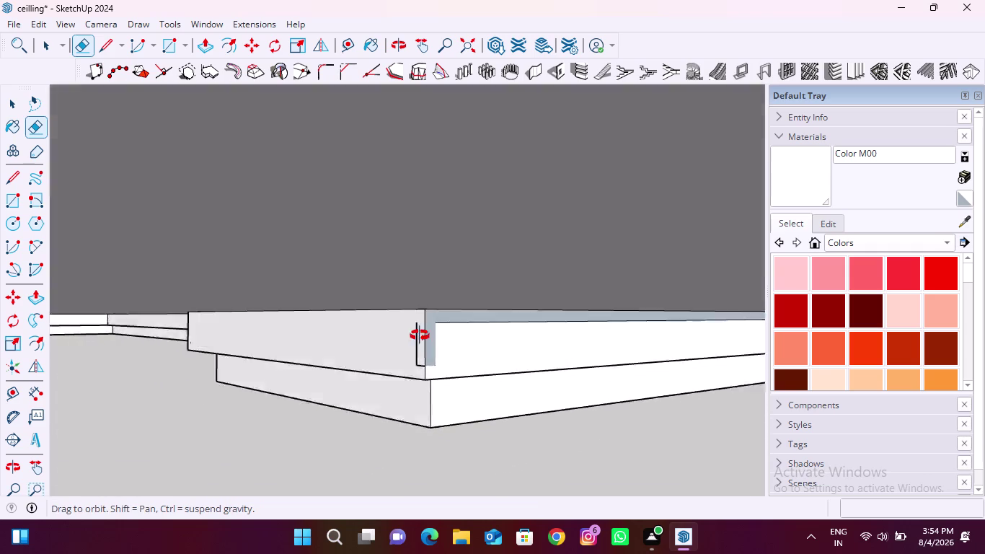
middle_drag(427, 322, 262, 398)
middle_drag(559, 323, 170, 352)
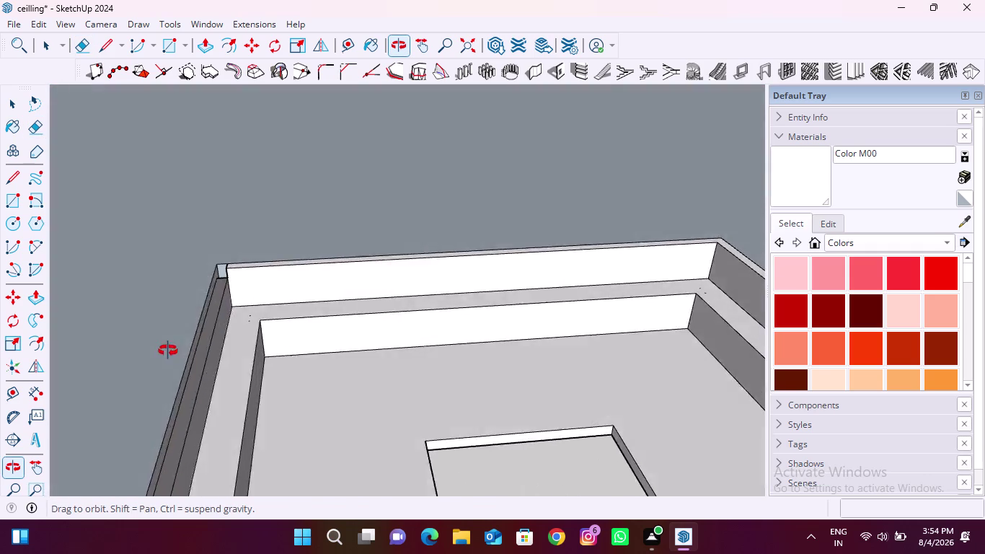
middle_drag(170, 353, 148, 320)
scroll(up, 3)
key(ctrl+z)
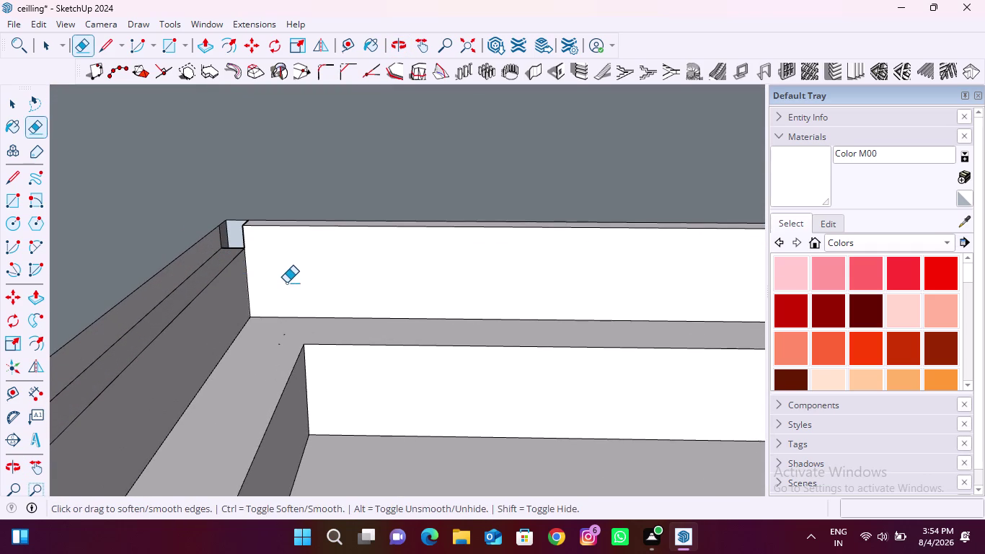
key(ctrl+z)
key(ctrl+z)
key(ctrl+z)
key(ctrl+z)
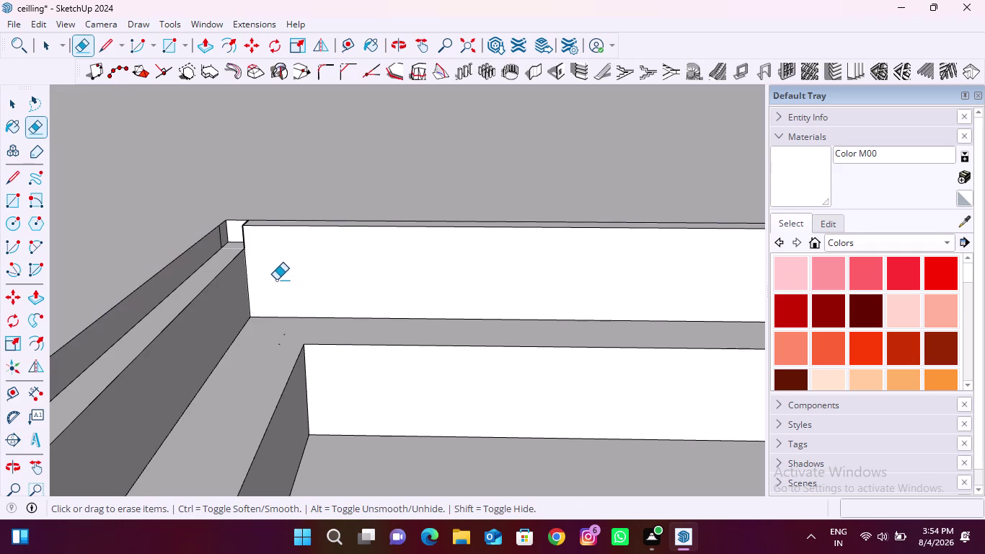
key(ctrl+z)
Orbit below the ceiling and erase the two stray edges on the white strip.
scroll(down, 3)
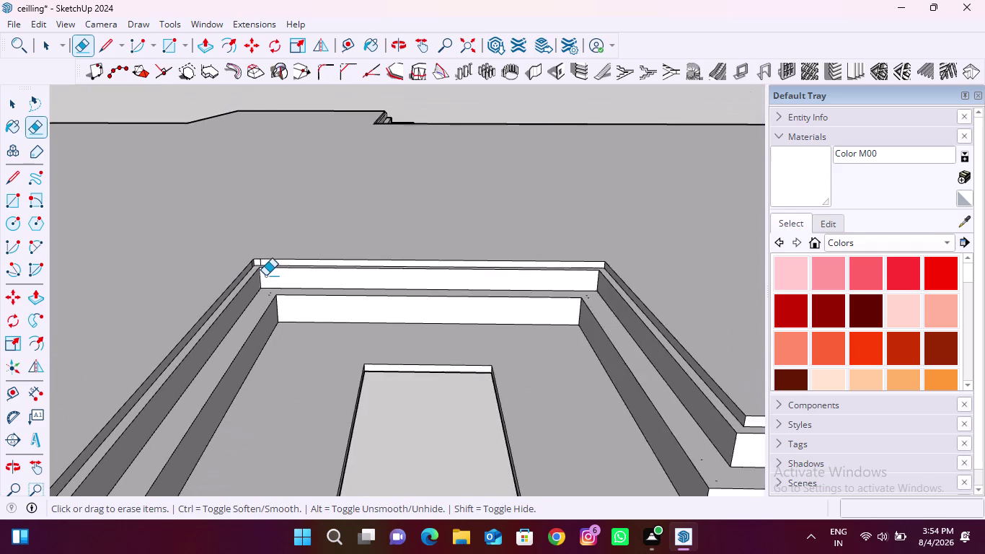
scroll(down, 3)
middle_drag(293, 364, 383, 243)
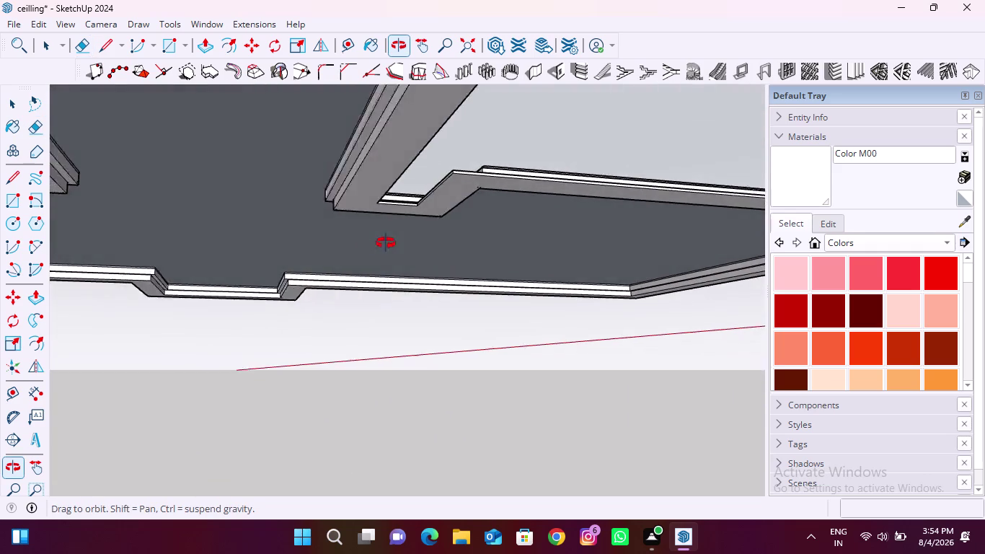
middle_drag(383, 243, 267, 360)
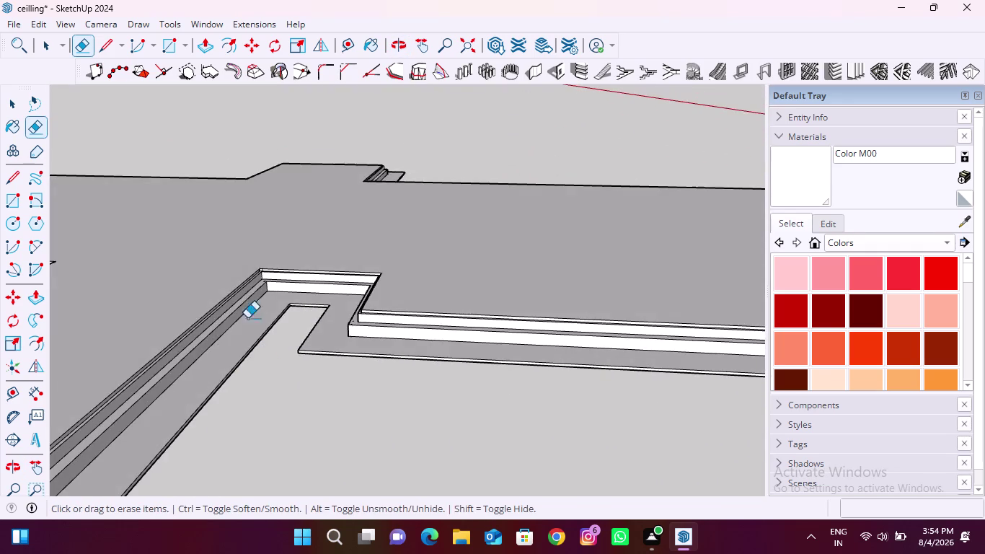
scroll(up, 3)
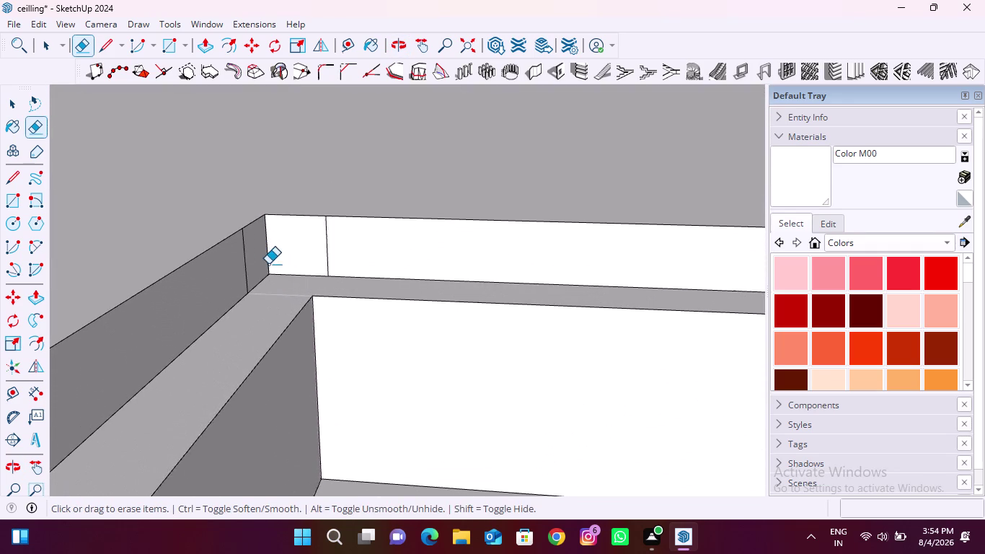
scroll(up, 3)
drag(250, 256, 228, 272)
drag(298, 259, 372, 259)
scroll(down, 3)
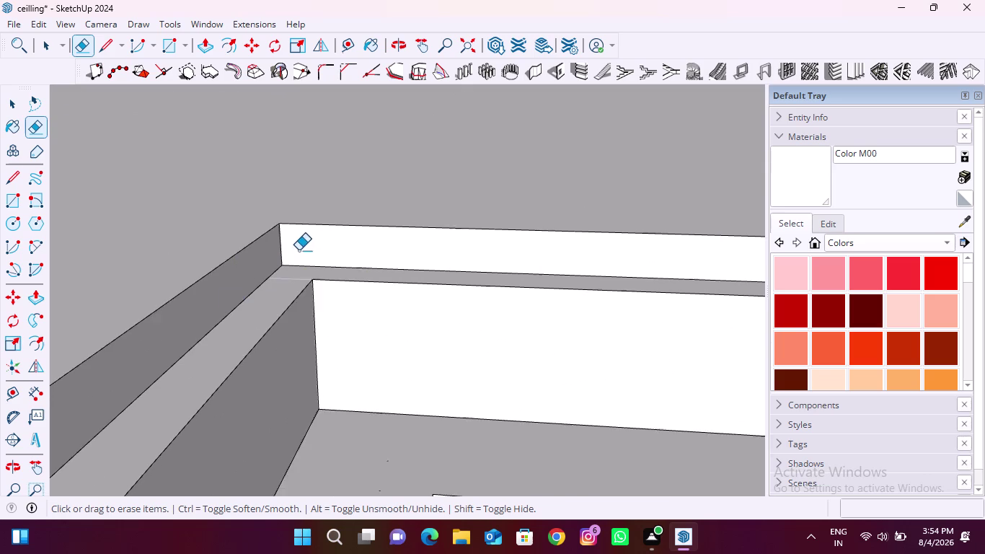
scroll(down, 3)
Orbit to inspect the underside and corners of the ceiling steps.
middle_drag(264, 387, 312, 296)
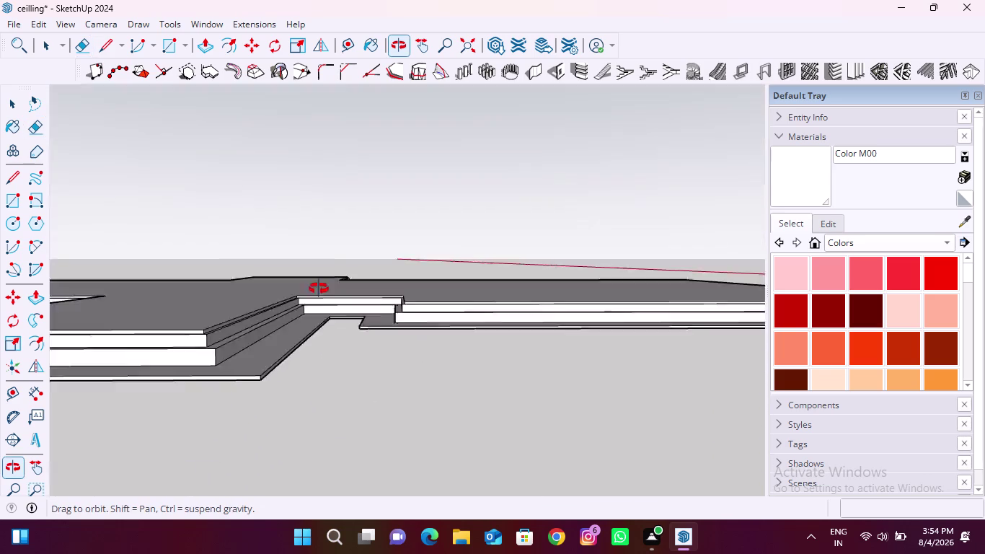
middle_drag(312, 296, 590, 269)
scroll(up, 3)
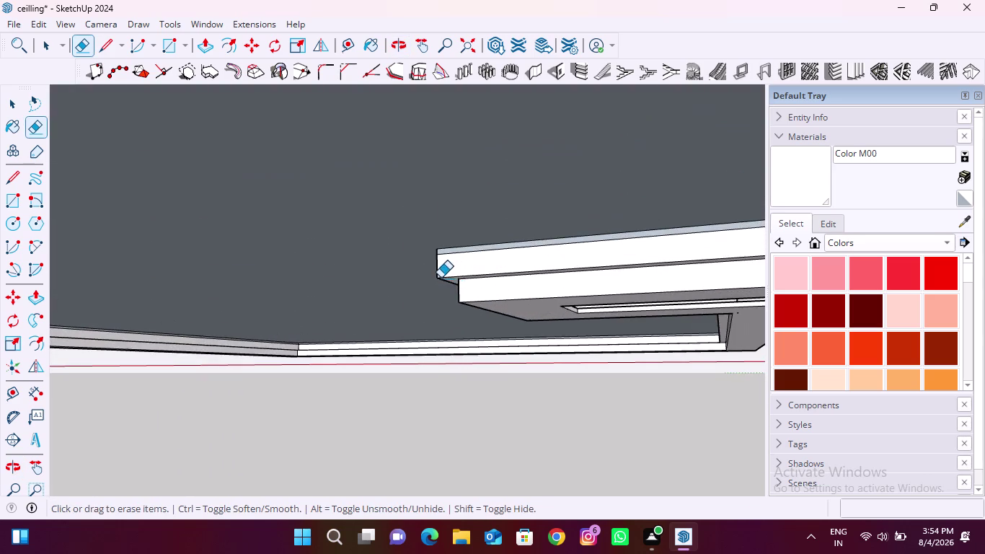
middle_drag(440, 278, 594, 316)
scroll(up, 3)
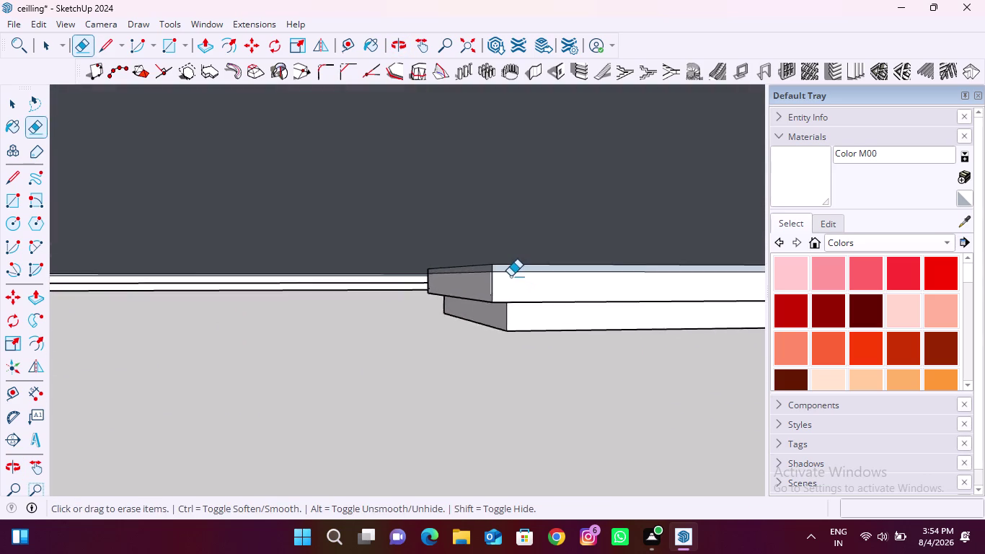
scroll(up, 3)
middle_drag(427, 281, 492, 255)
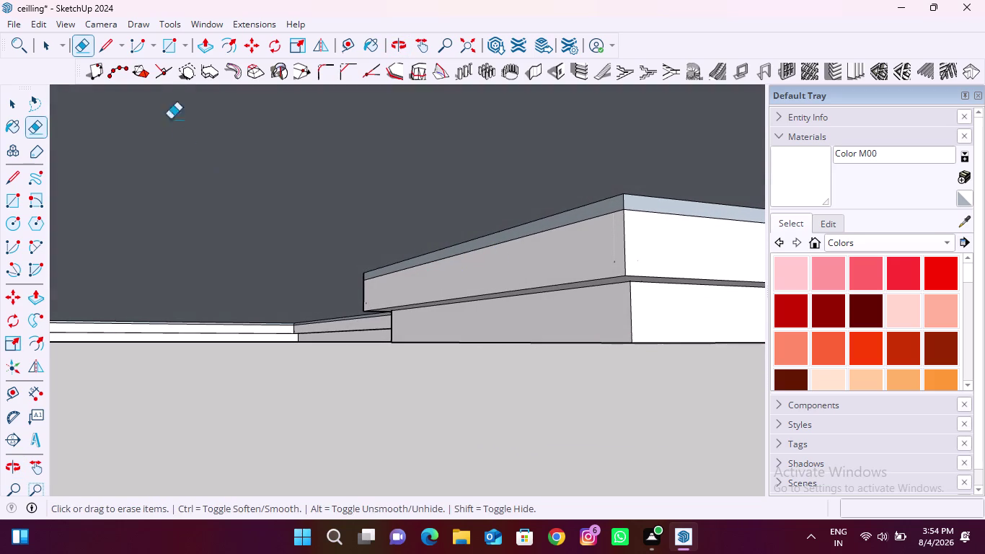
click(204, 53)
click(617, 150)
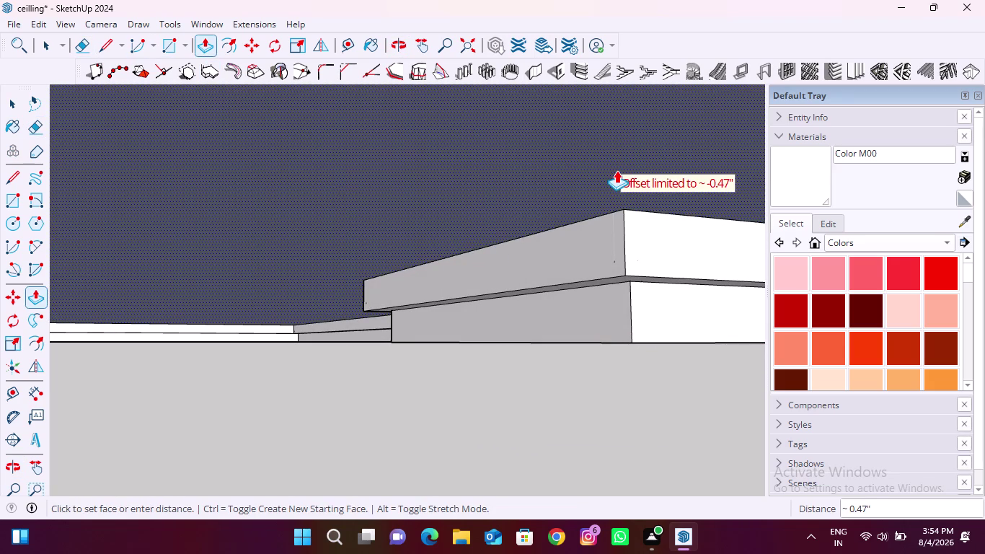
click(616, 174)
scroll(down, 3)
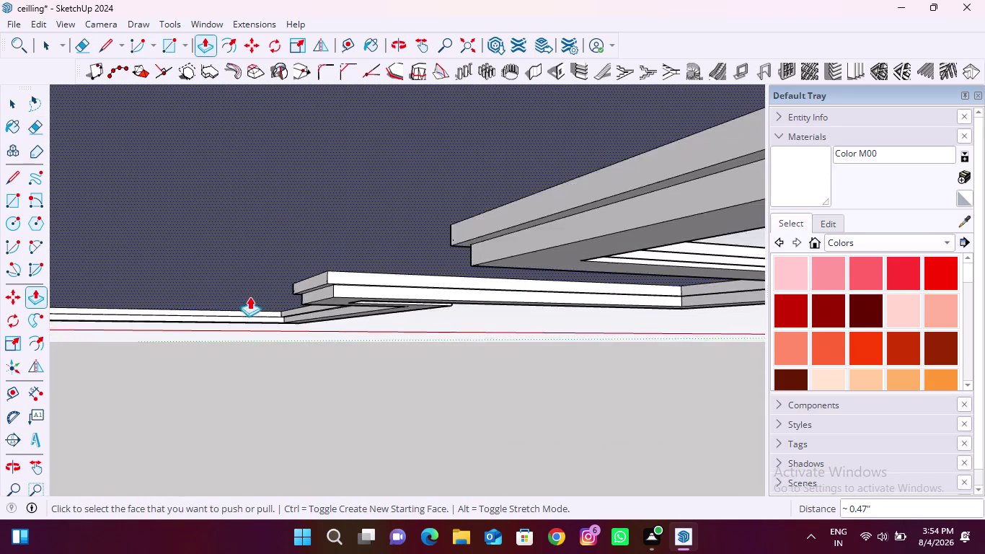
scroll(down, 3)
middle_drag(357, 234, 368, 352)
scroll(up, 3)
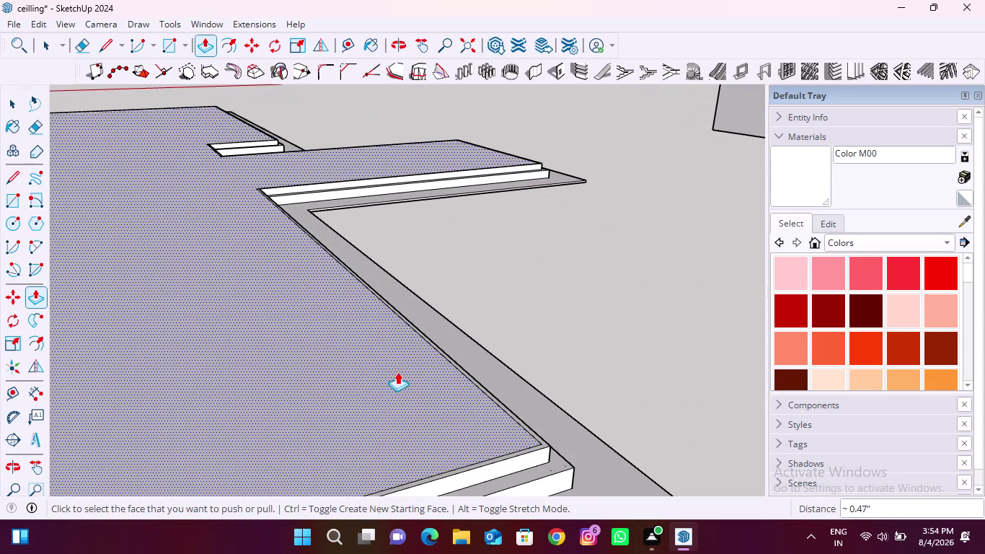
scroll(down, 3)
scroll(up, 3)
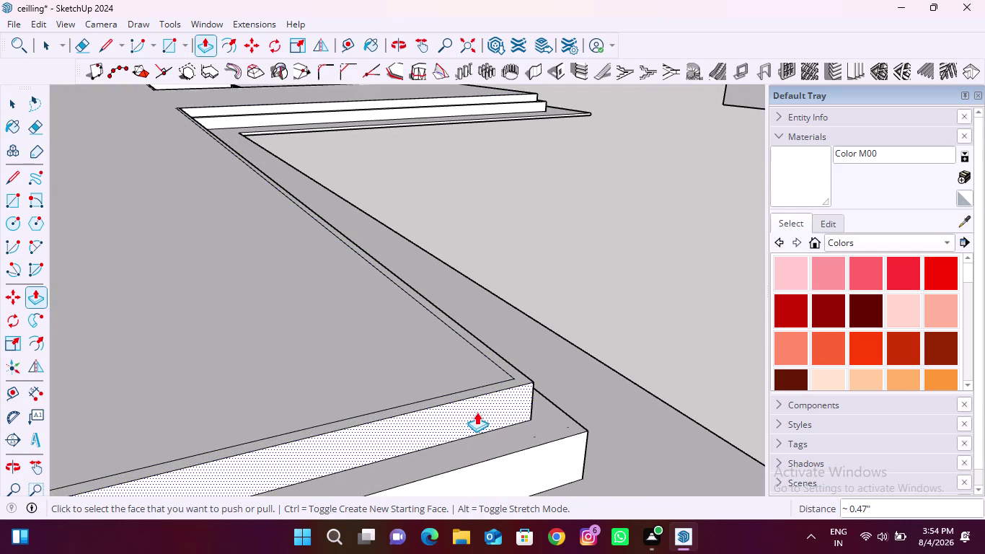
middle_drag(477, 412, 719, 193)
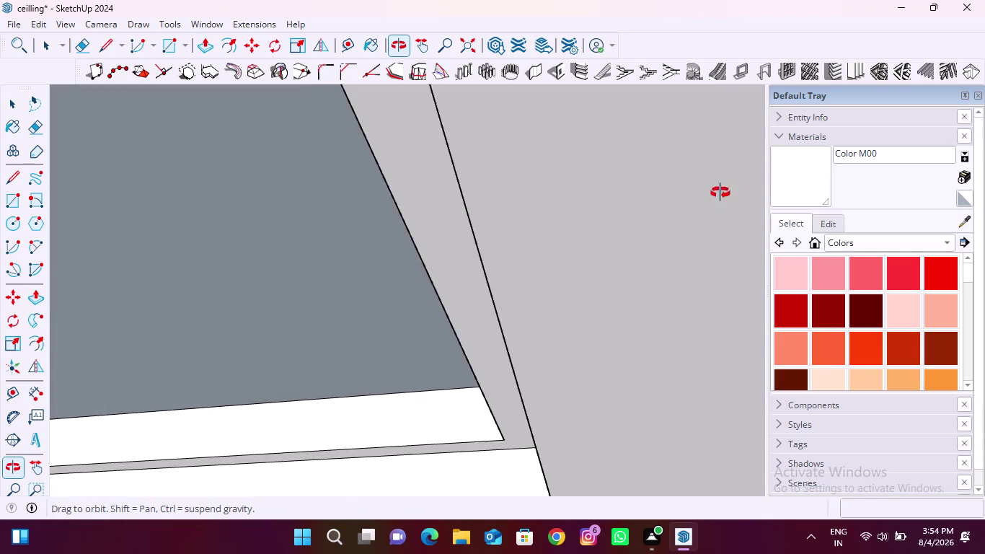
middle_drag(719, 193, 720, 193)
middle_drag(483, 254, 574, 311)
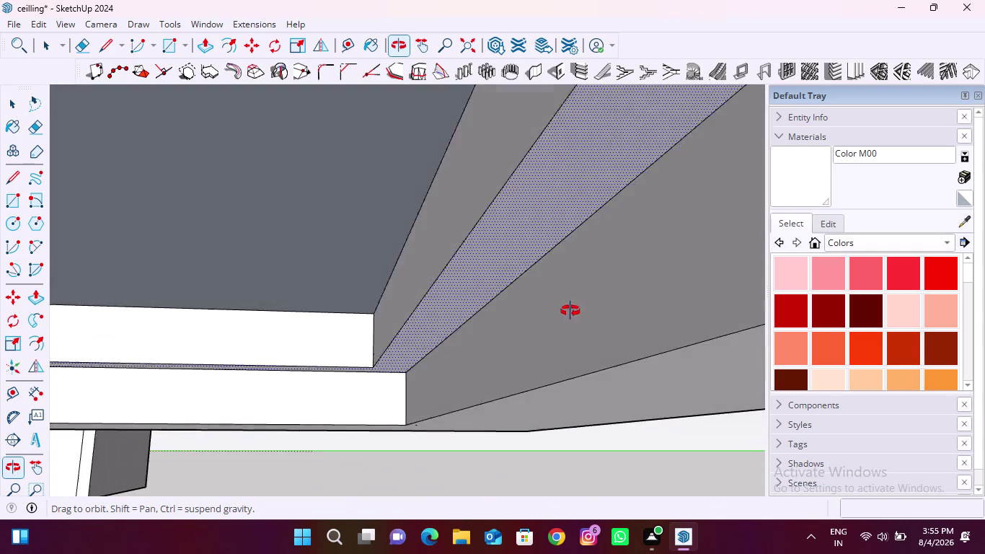
middle_drag(574, 311, 216, 302)
scroll(up, 3)
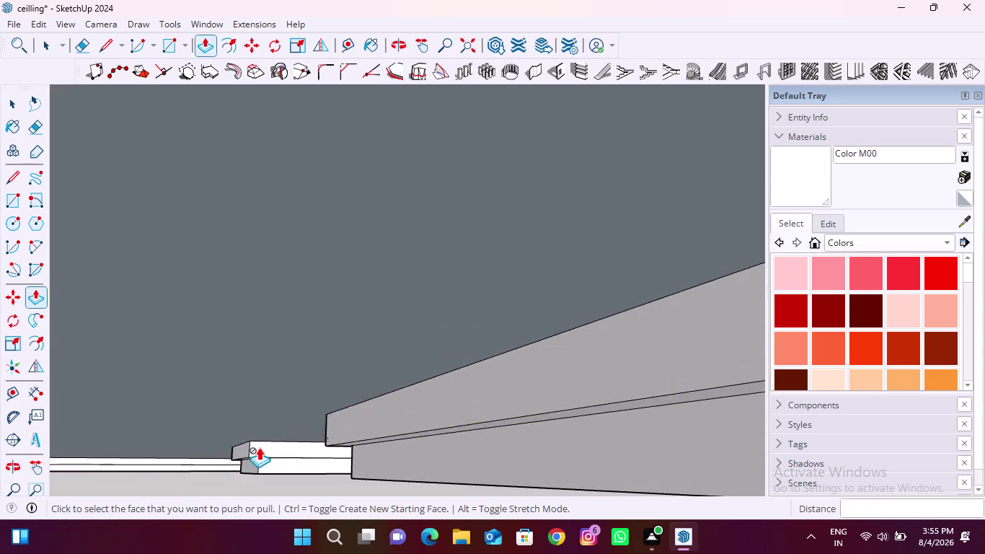
scroll(up, 3)
middle_drag(274, 454, 619, 425)
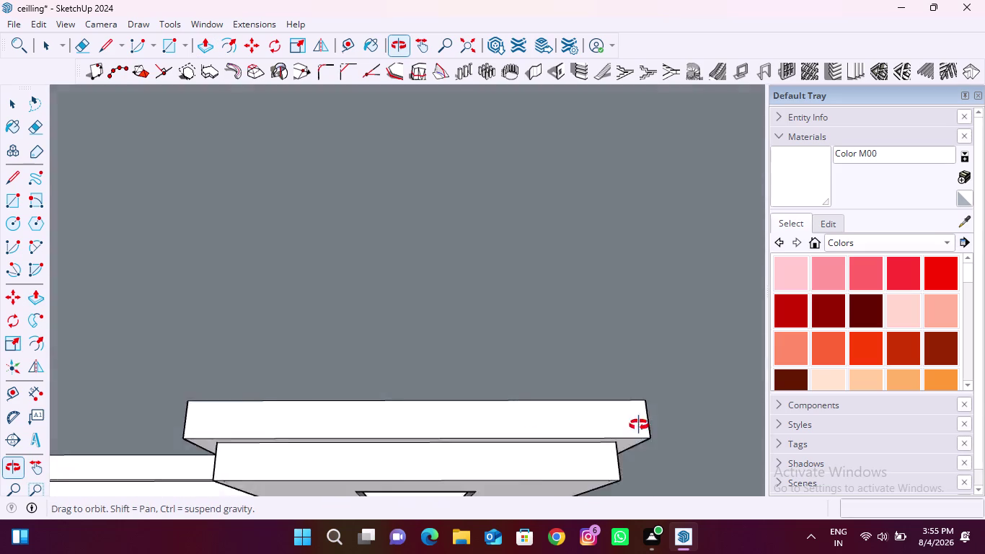
middle_drag(620, 424, 258, 397)
scroll(down, 3)
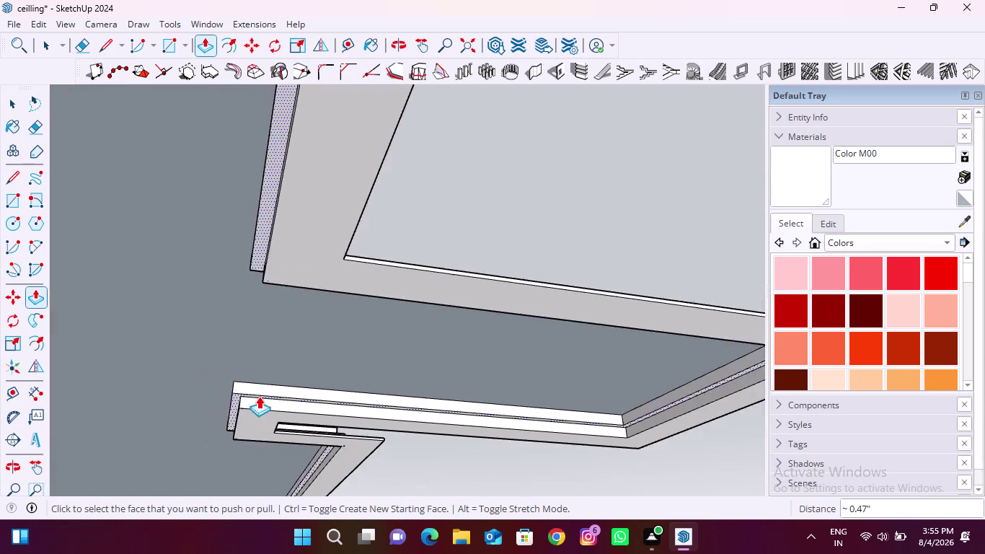
scroll(down, 3)
middle_drag(230, 393, 463, 293)
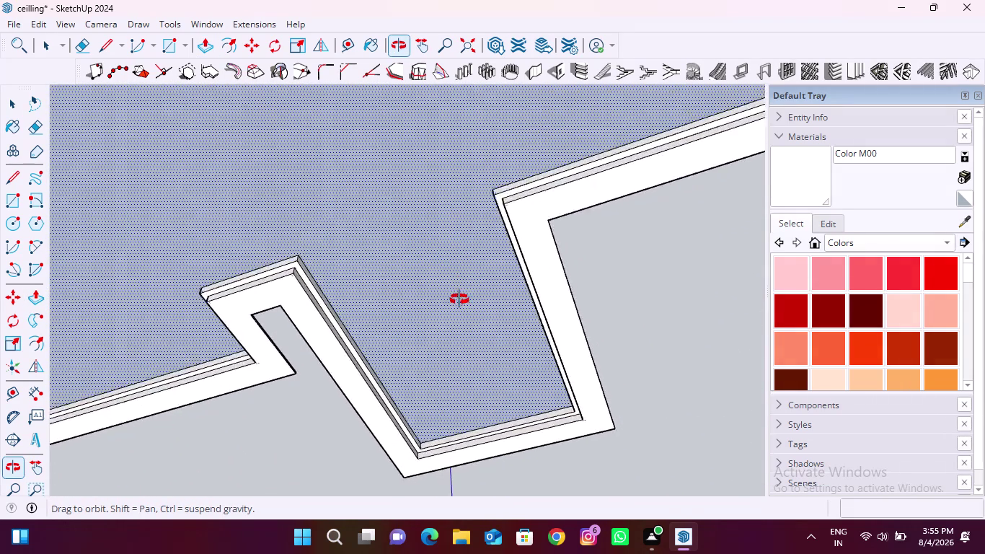
middle_drag(463, 293, 171, 538)
scroll(down, 3)
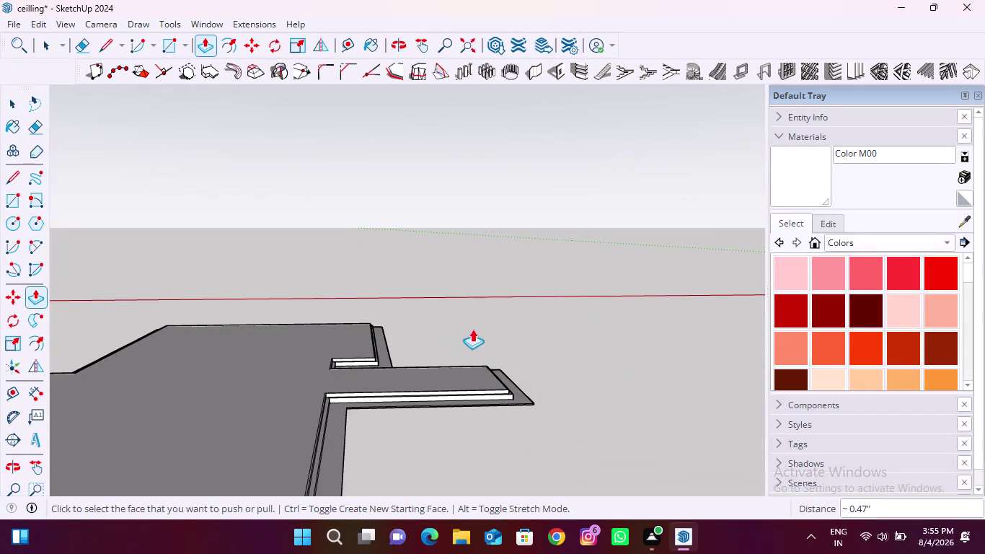
key(space)
scroll(up, 3)
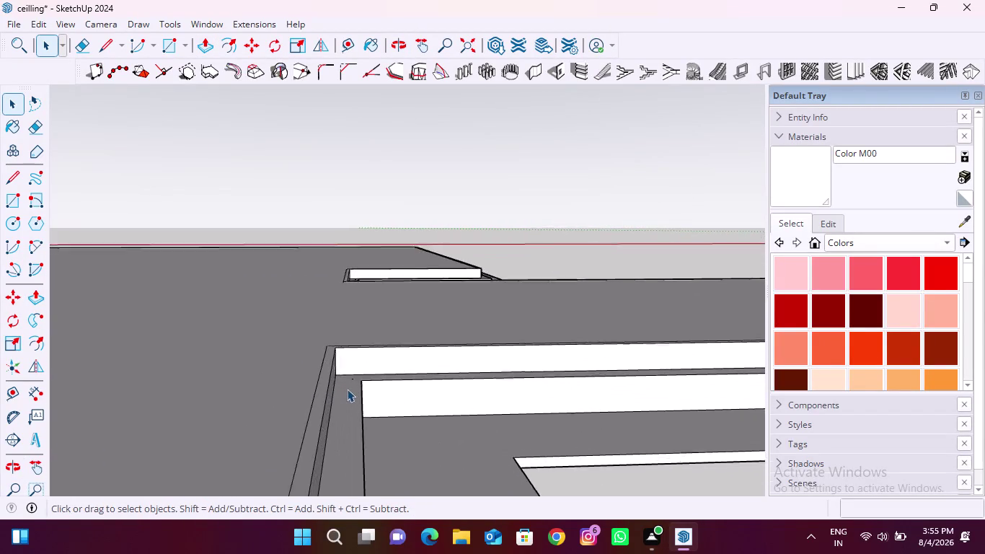
scroll(up, 3)
click(359, 370)
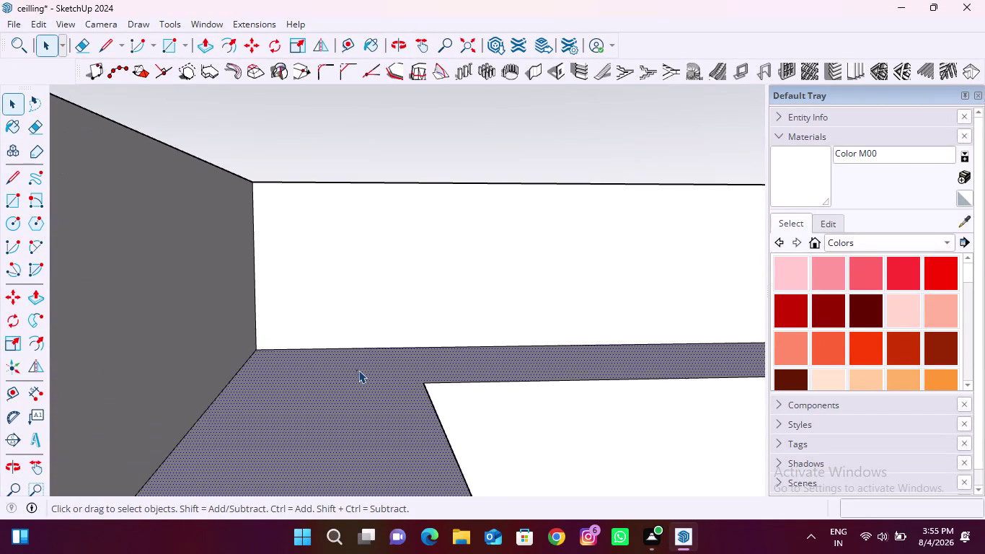
click(358, 370)
click(362, 119)
scroll(down, 3)
scroll(down, 3)
middle_drag(398, 220, 396, 340)
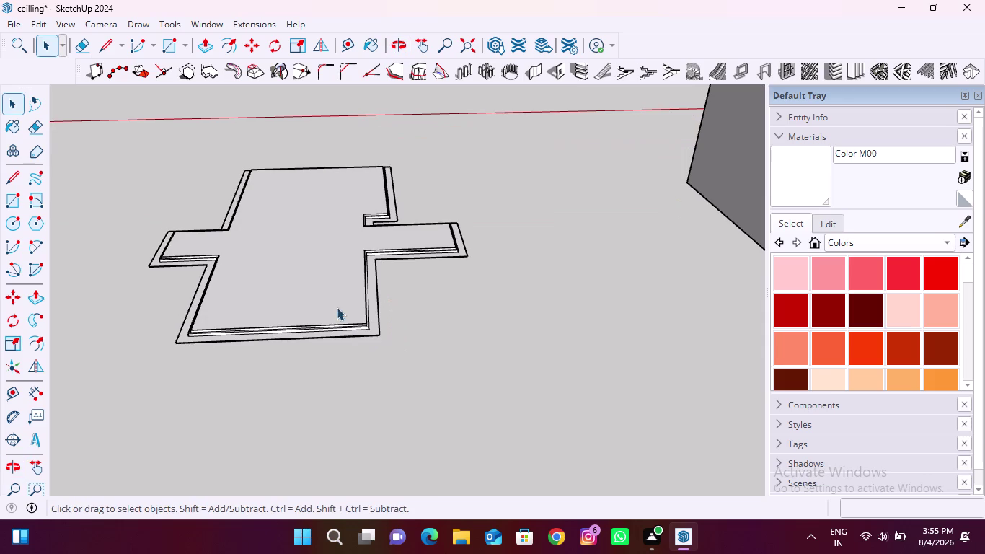
scroll(up, 3)
scroll(up, 3)
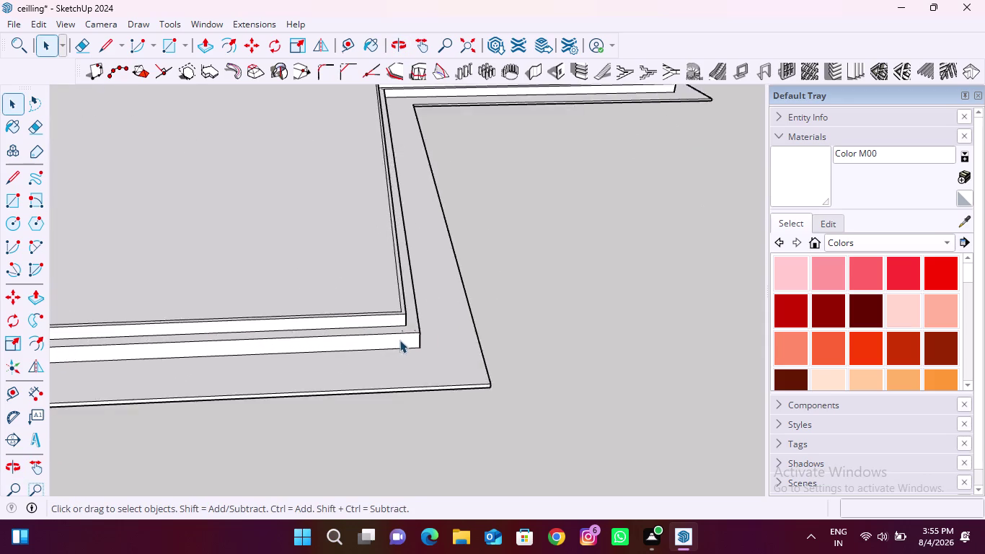
scroll(up, 3)
middle_drag(421, 340, 374, 203)
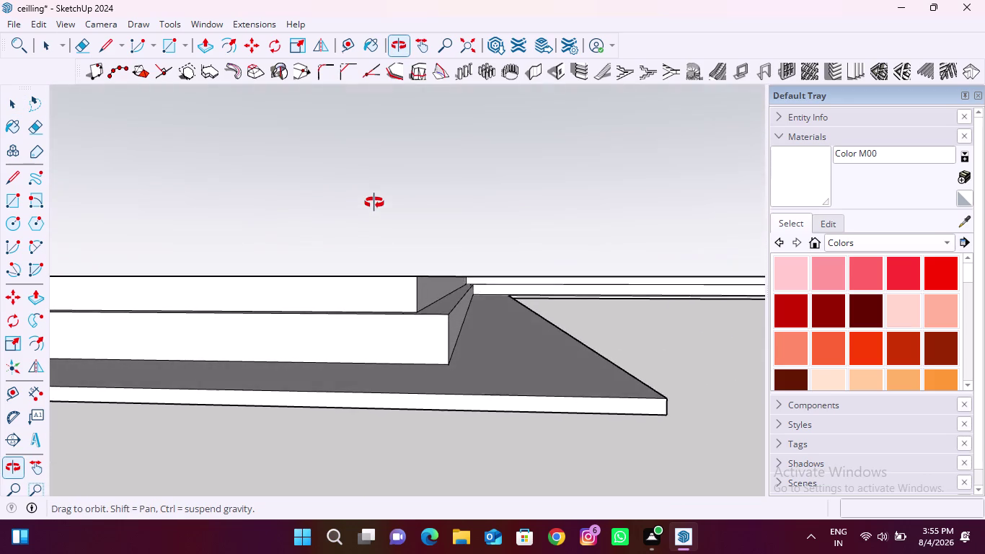
middle_drag(375, 202, 319, 219)
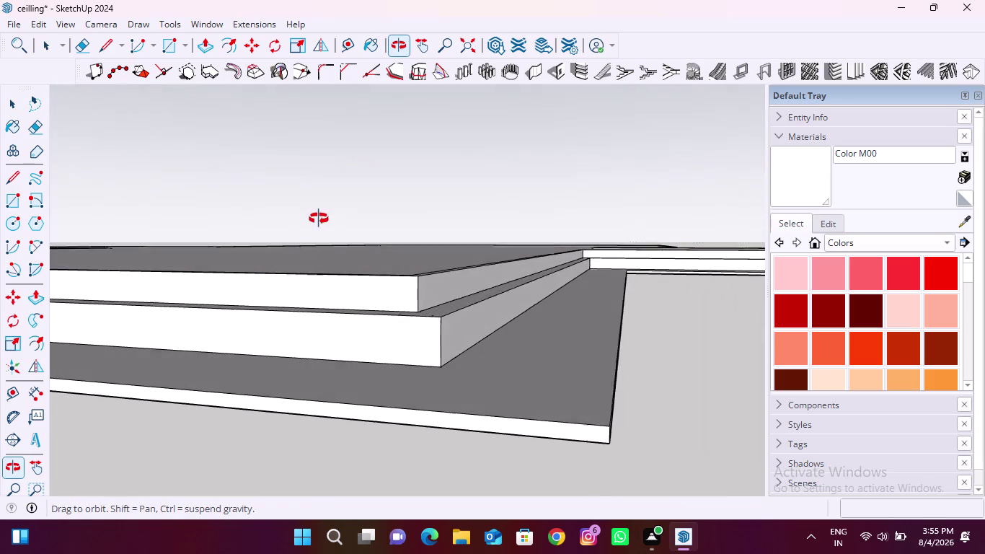
middle_drag(319, 218, 378, 305)
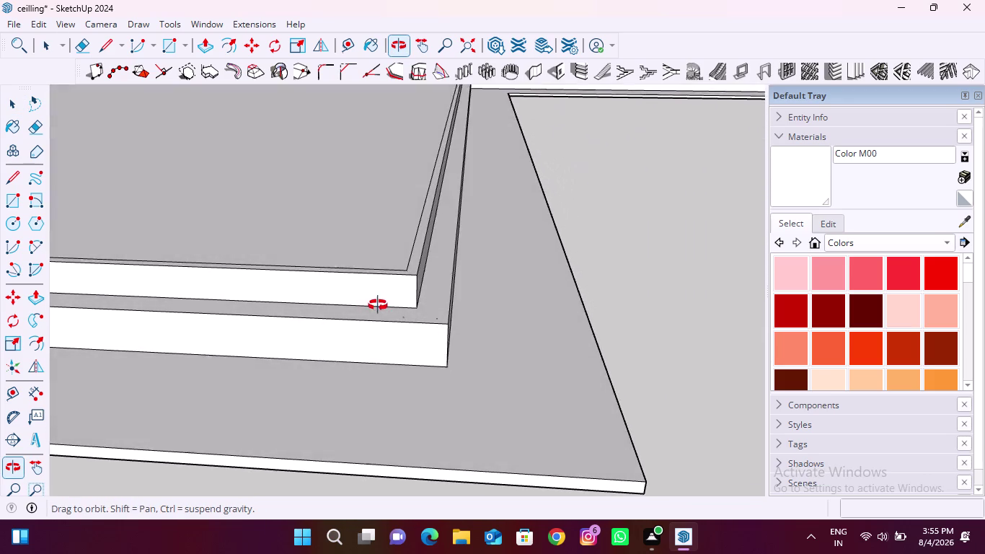
middle_drag(378, 305, 435, 296)
scroll(up, 3)
click(342, 244)
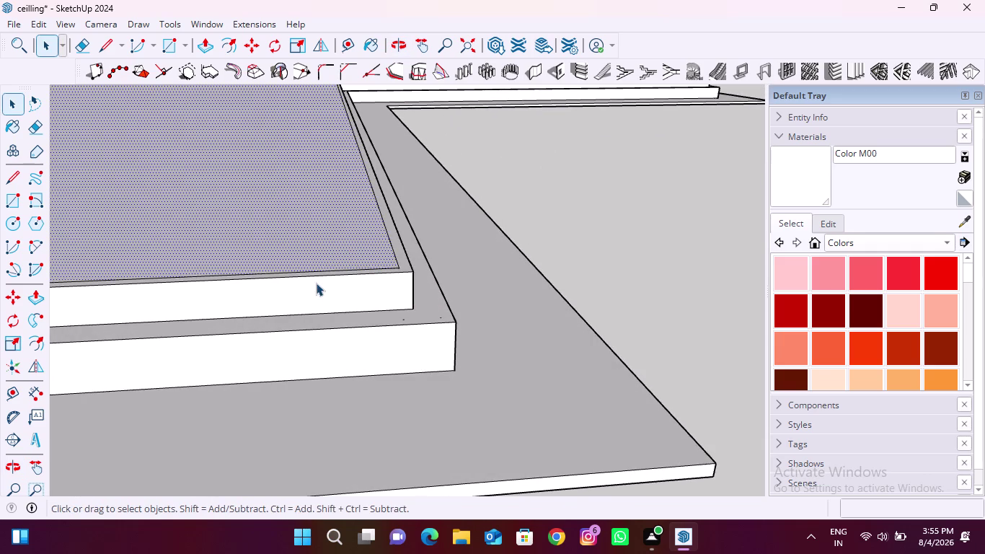
scroll(up, 3)
scroll(down, 3)
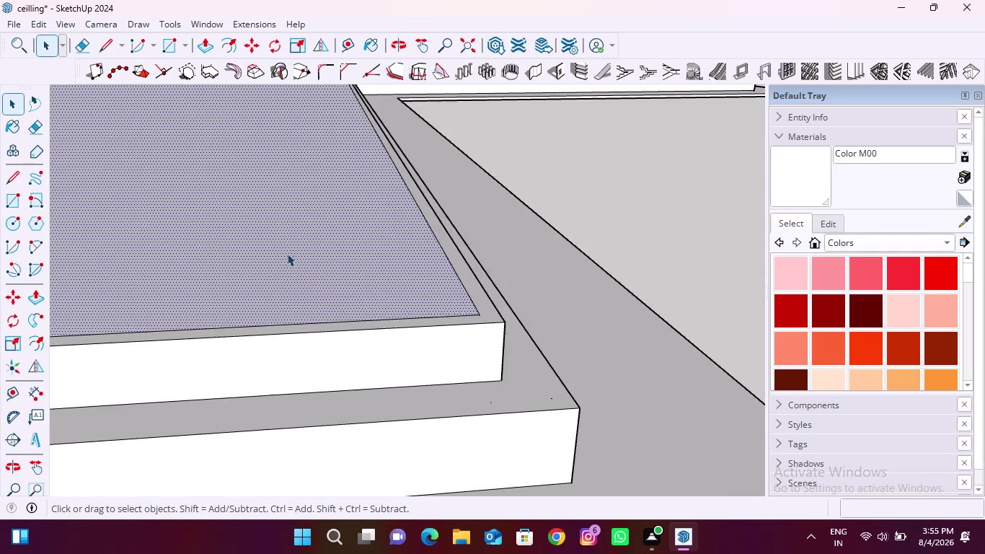
scroll(up, 3)
middle_drag(314, 312, 419, 258)
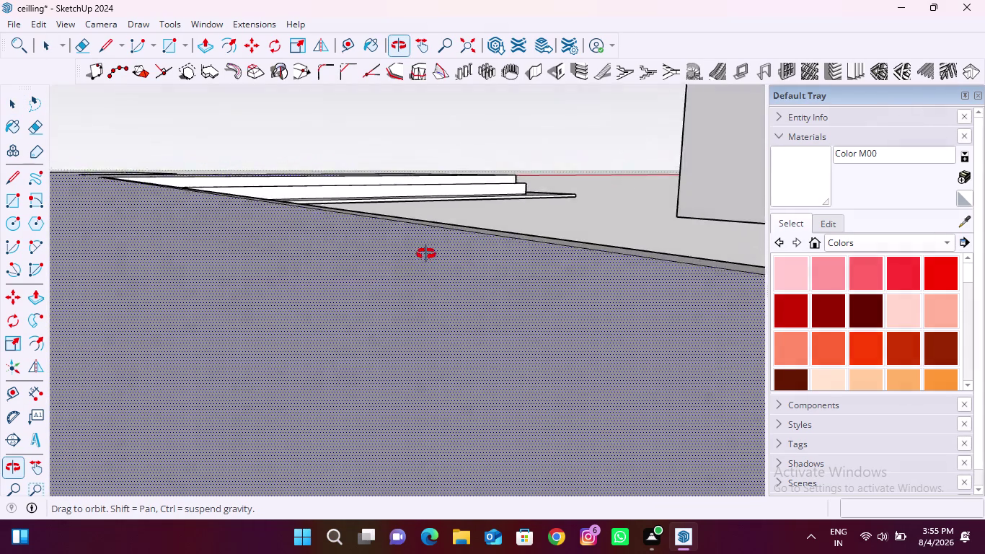
middle_drag(419, 258, 457, 205)
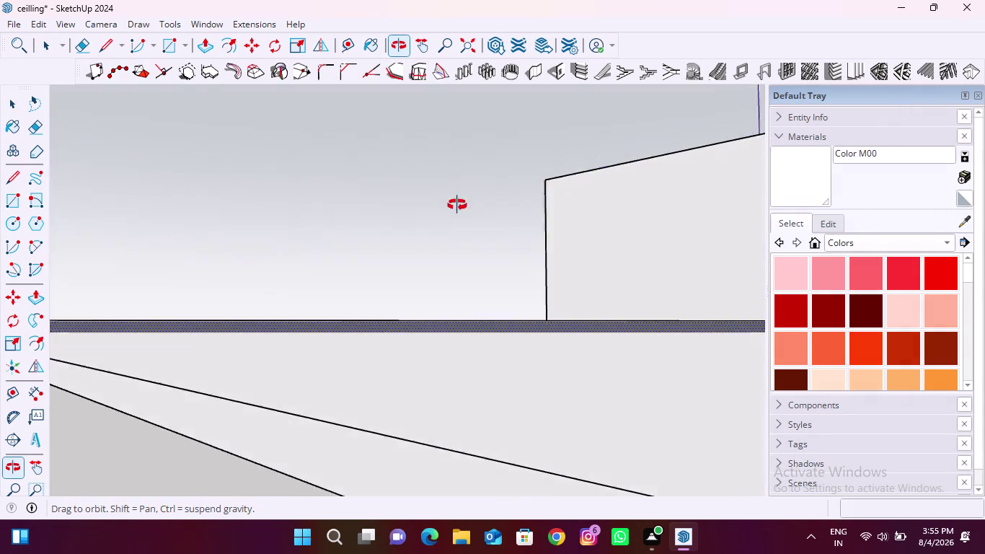
middle_drag(457, 205, 476, 179)
scroll(down, 3)
scroll(down, 3)
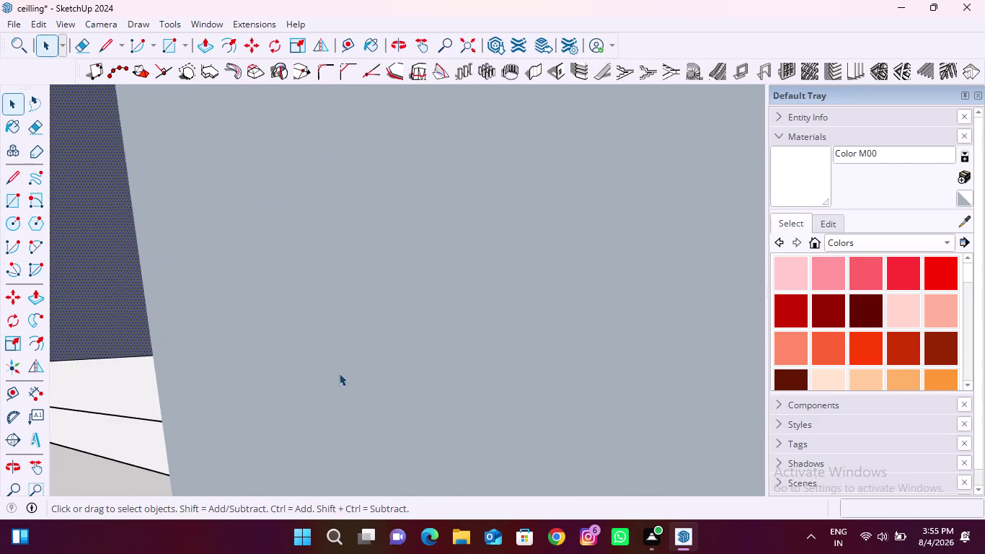
scroll(down, 3)
click(461, 44)
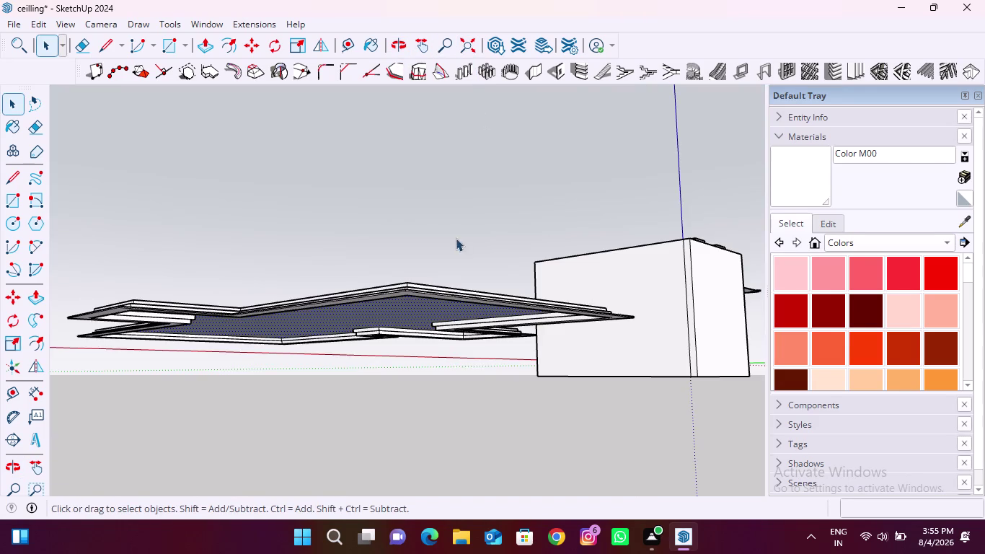
scroll(up, 3)
scroll(up, 3)
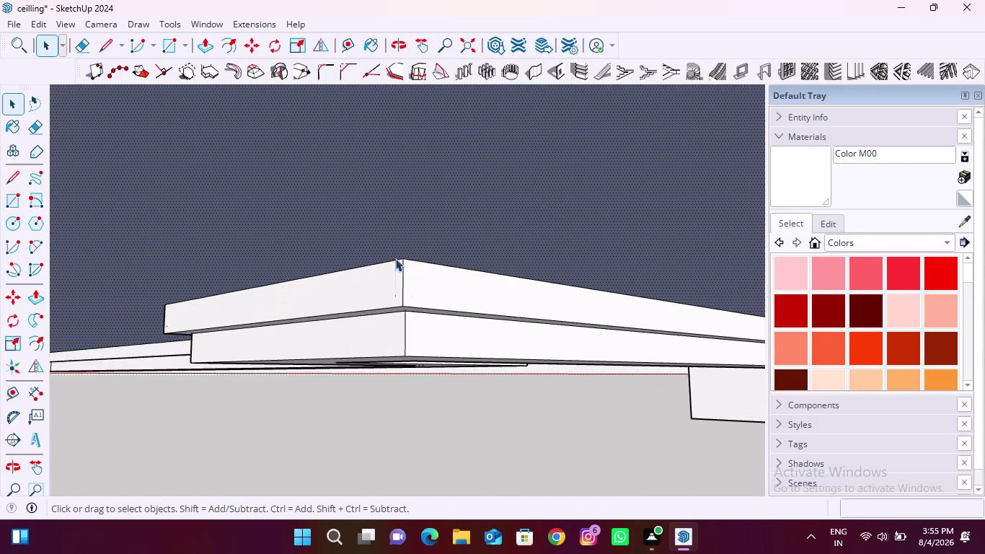
scroll(up, 3)
scroll(up, 3)
middle_drag(406, 238, 407, 248)
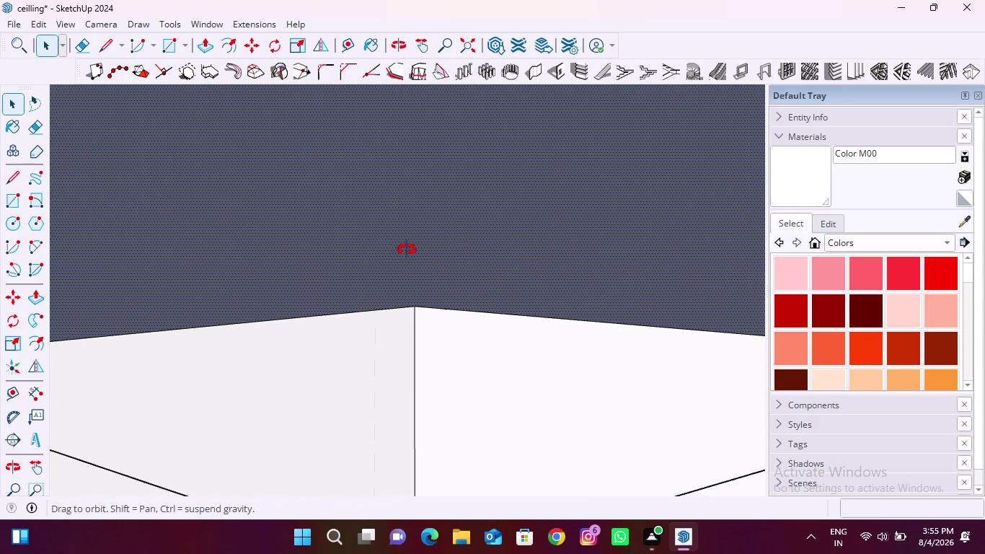
middle_drag(407, 248, 405, 259)
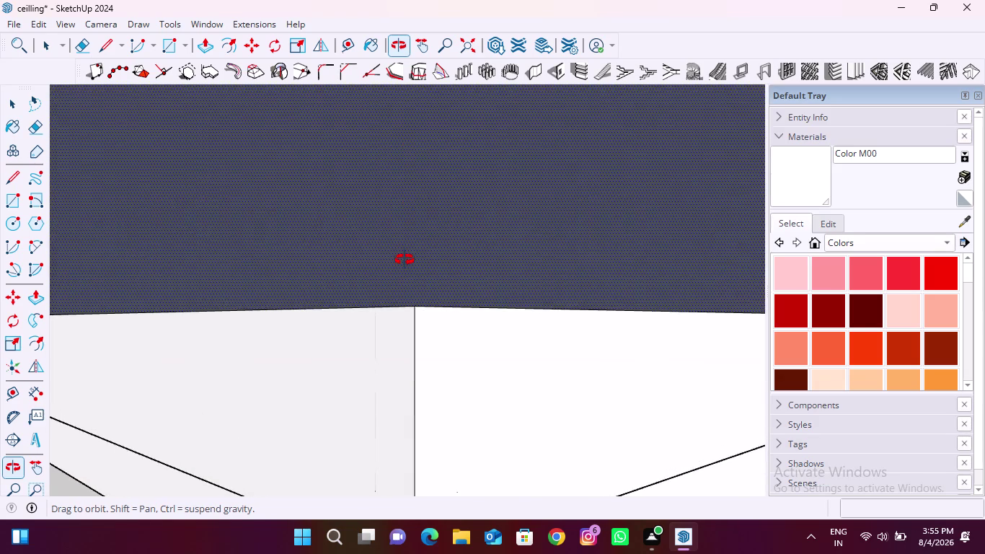
middle_drag(404, 260, 413, 242)
middle_drag(413, 242, 398, 284)
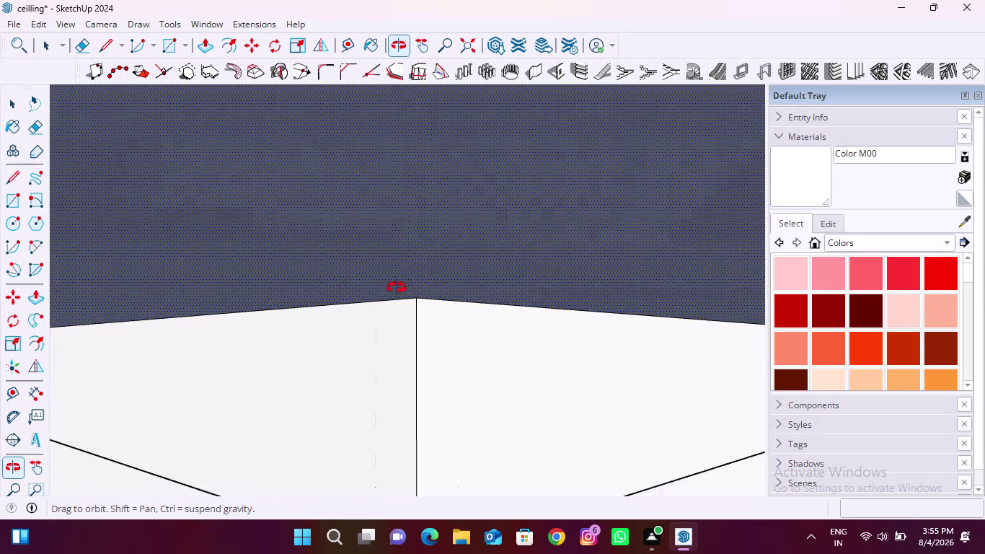
middle_drag(398, 283, 367, 368)
scroll(down, 3)
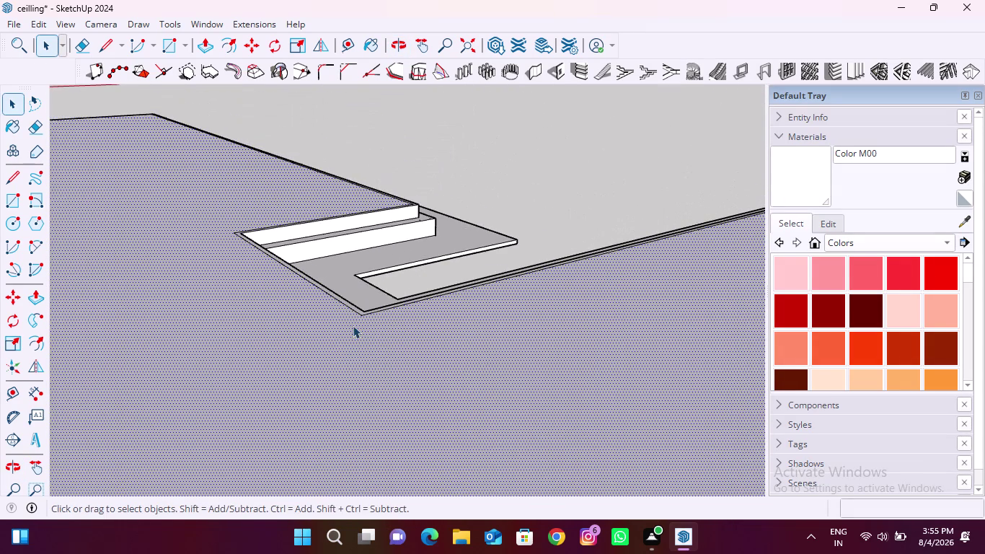
click(473, 129)
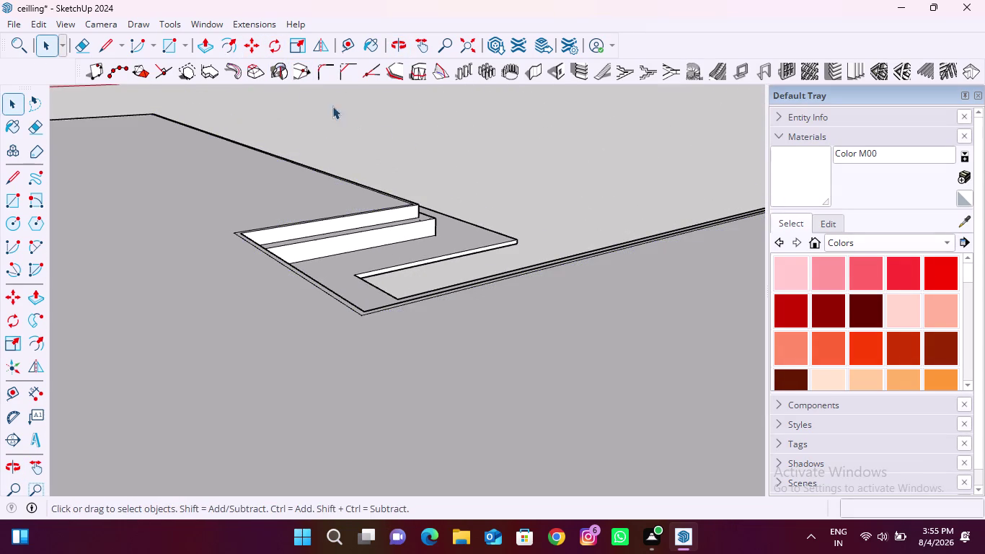
click(209, 50)
Push/pull the top border strip face 12 mm, viewing the strips edge-on.
click(191, 275)
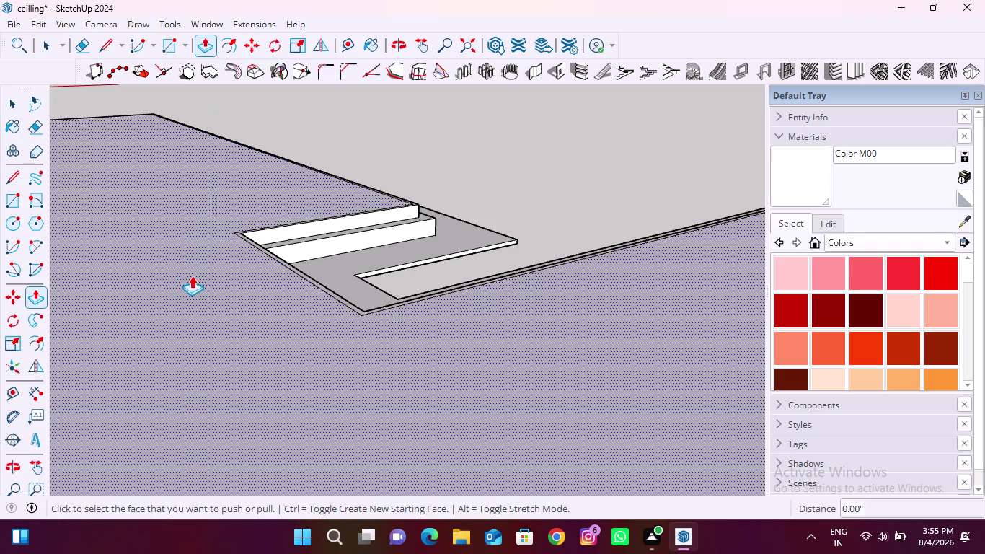
middle_drag(195, 260, 252, 164)
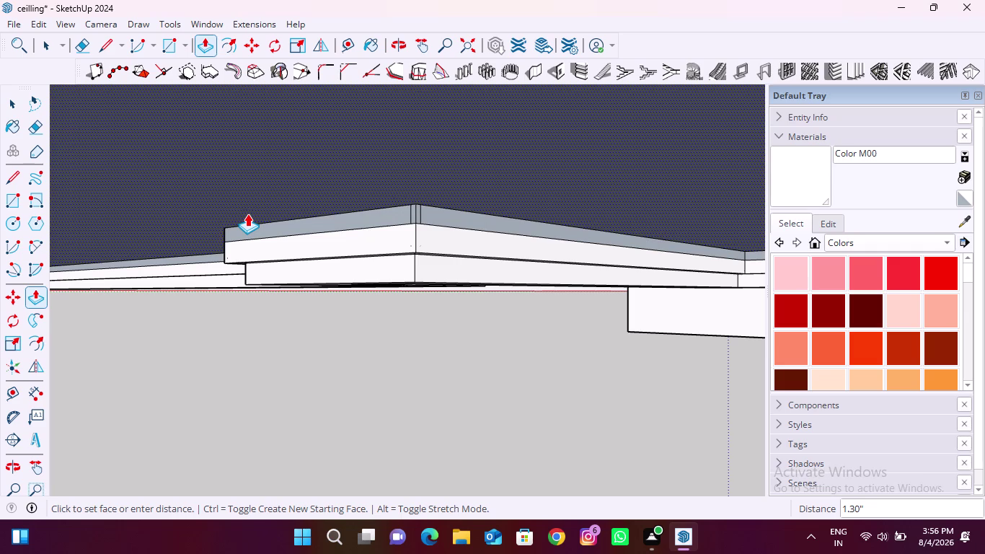
text(1)
text(2mm)
key(Return)
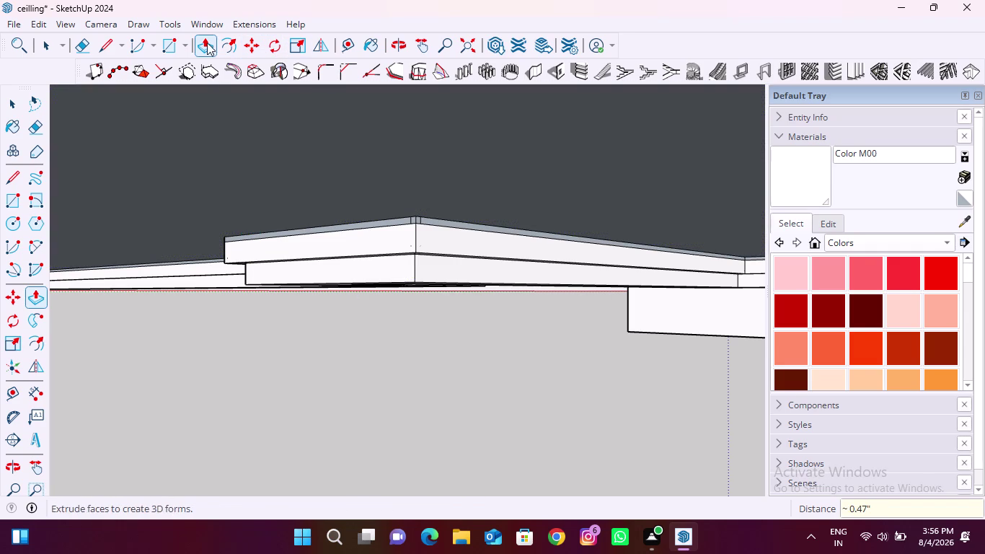
click(164, 42)
Orbit beneath the cross ceiling and start a rectangle at the recessed panel's inner corner.
scroll(down, 3)
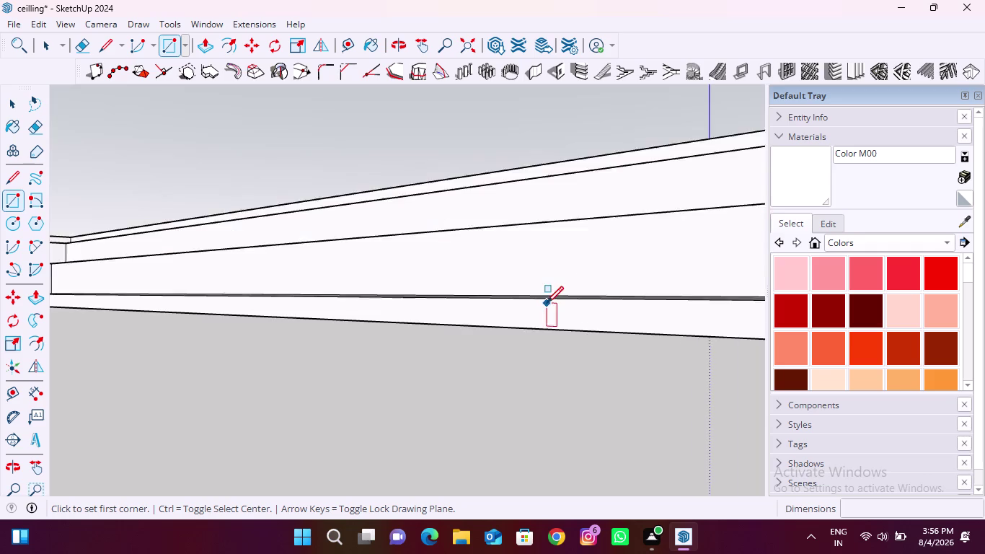
scroll(down, 3)
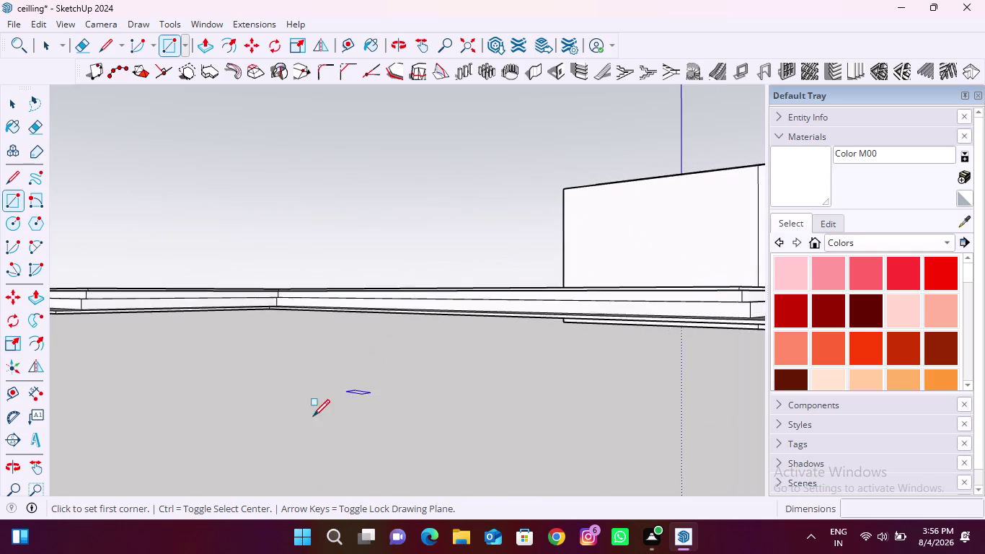
scroll(down, 3)
middle_drag(254, 488, 219, 424)
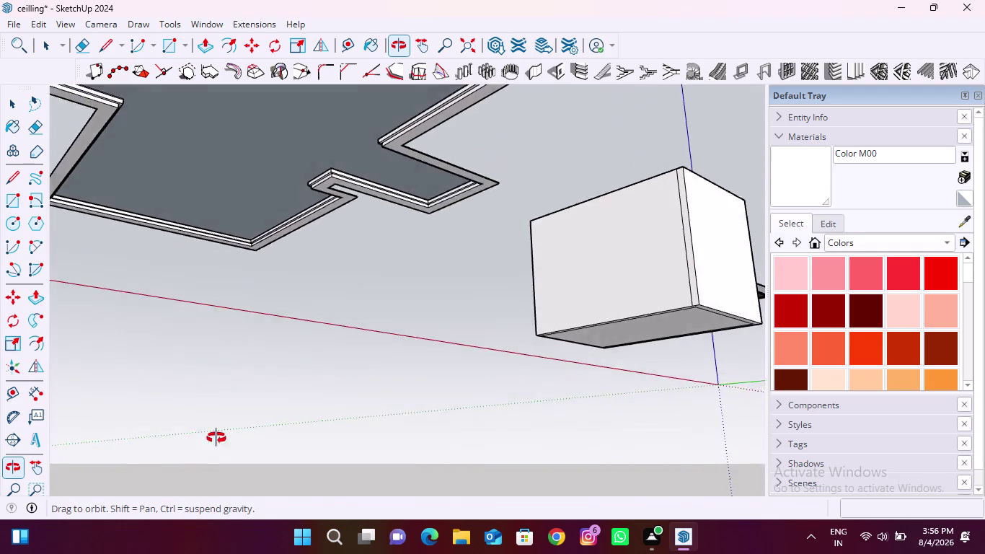
middle_drag(220, 424, 216, 442)
scroll(down, 3)
middle_drag(473, 390, 309, 336)
scroll(up, 3)
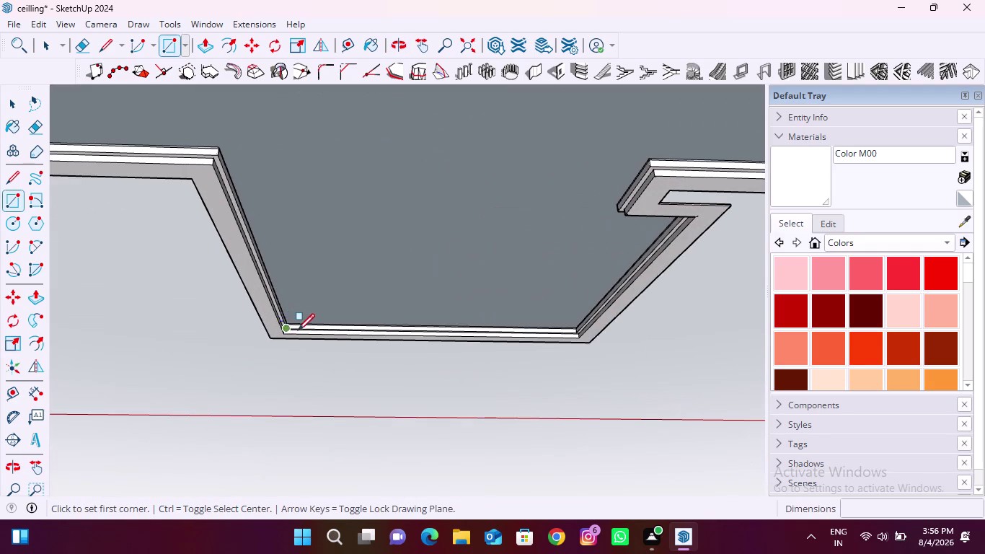
scroll(up, 3)
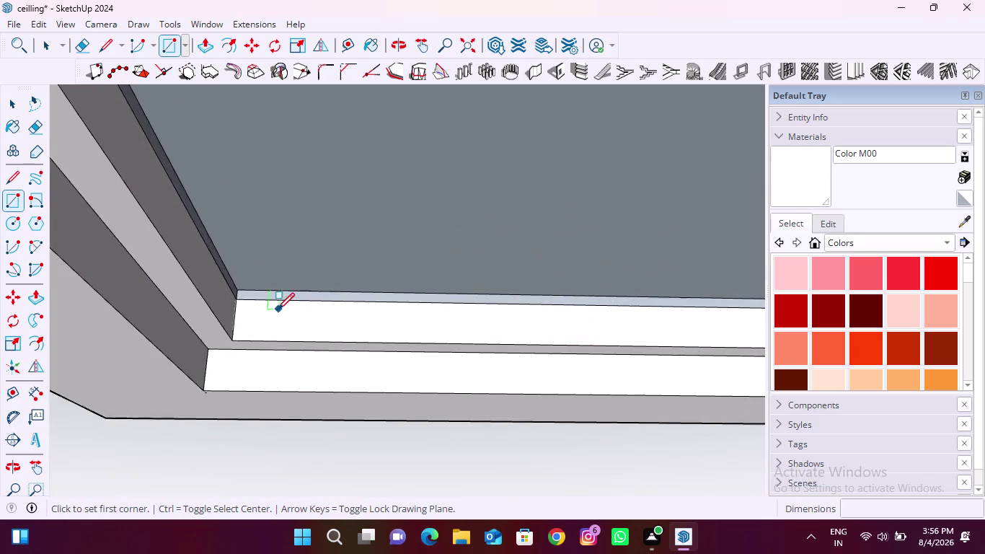
scroll(up, 3)
click(201, 287)
key(Up)
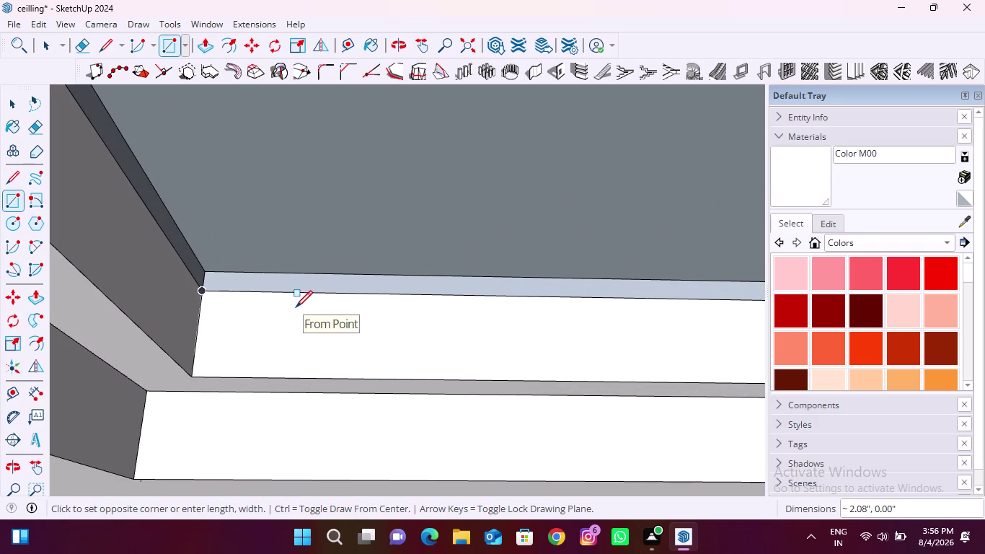
Finish the rectangle at the panel's far corner, leaving a line across the upper arm.
scroll(down, 3)
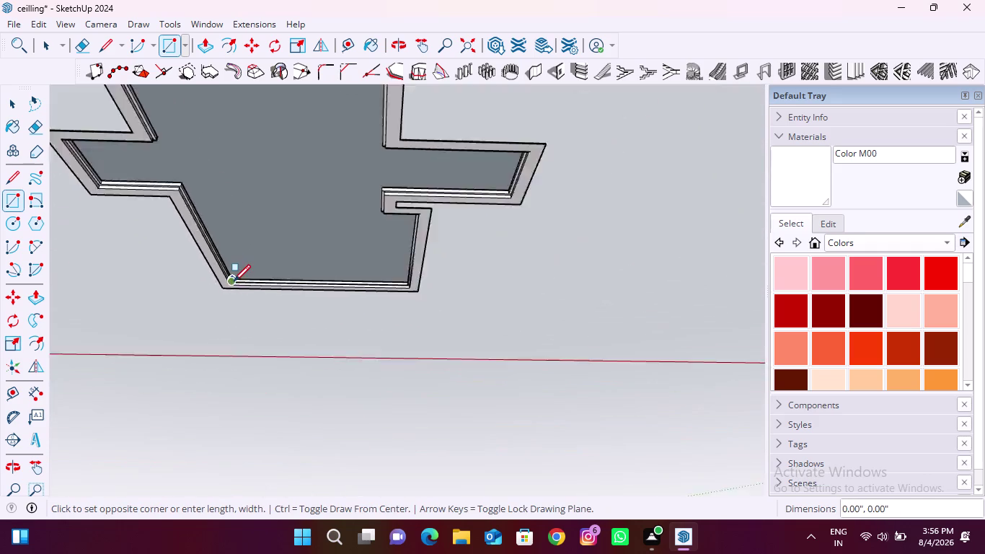
scroll(down, 3)
scroll(up, 3)
middle_drag(276, 193, 289, 184)
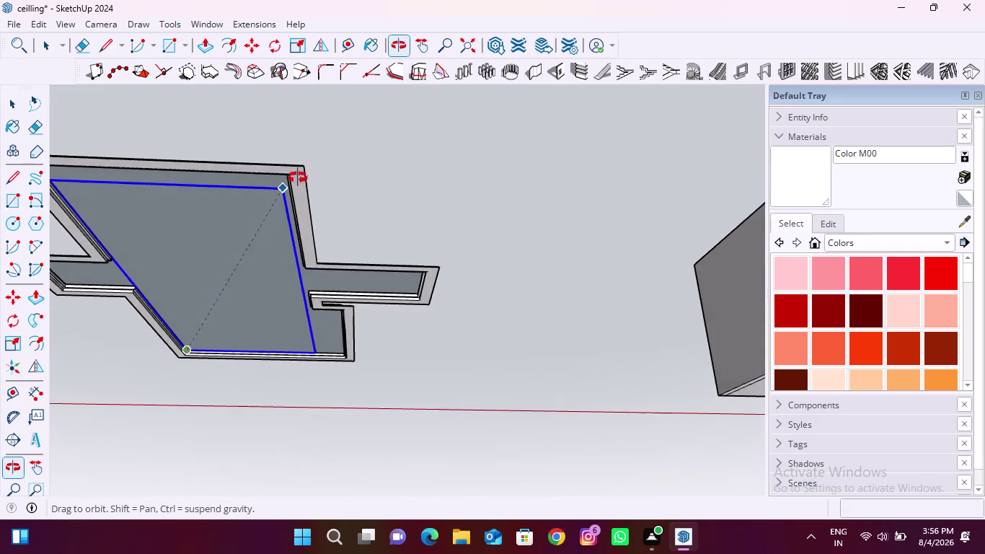
middle_drag(289, 183, 643, 168)
scroll(up, 3)
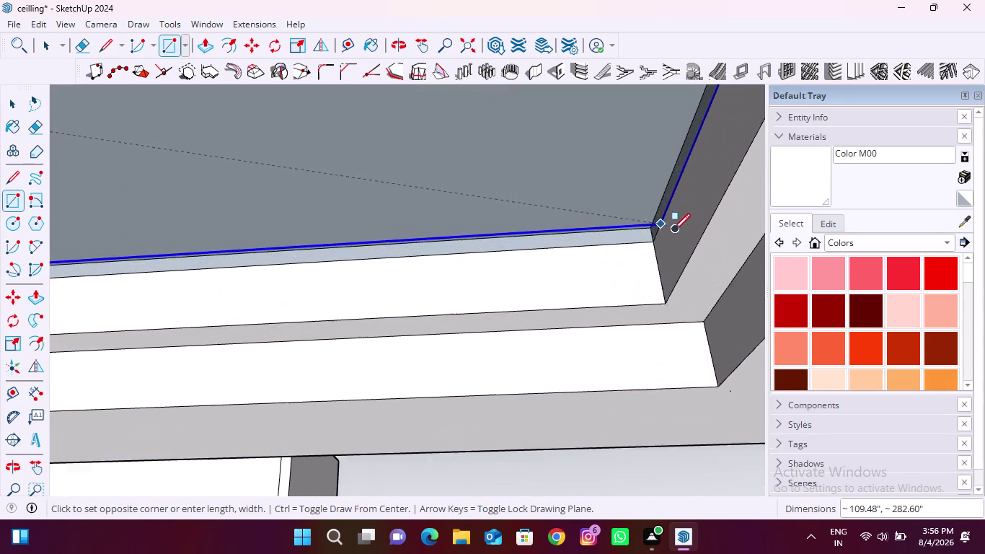
scroll(up, 3)
click(648, 246)
scroll(down, 3)
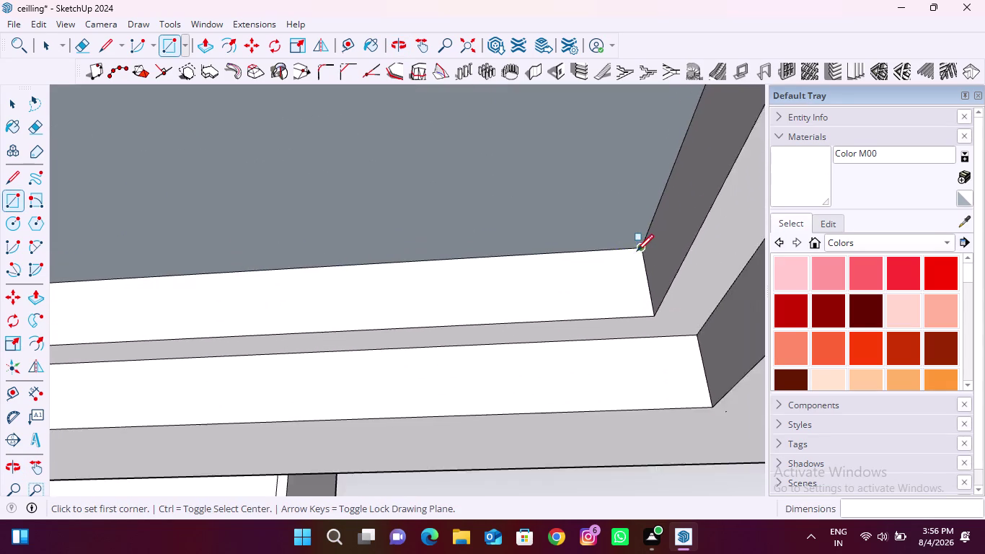
scroll(down, 3)
Select a face near the centre and apply an option from its context menu.
key(space)
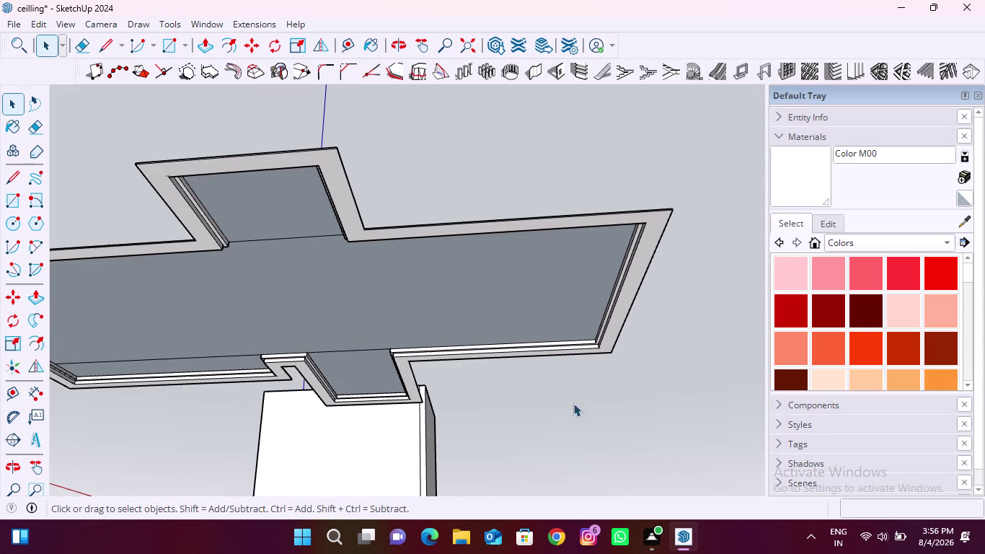
click(399, 295)
right_click(399, 295)
click(647, 400)
click(88, 40)
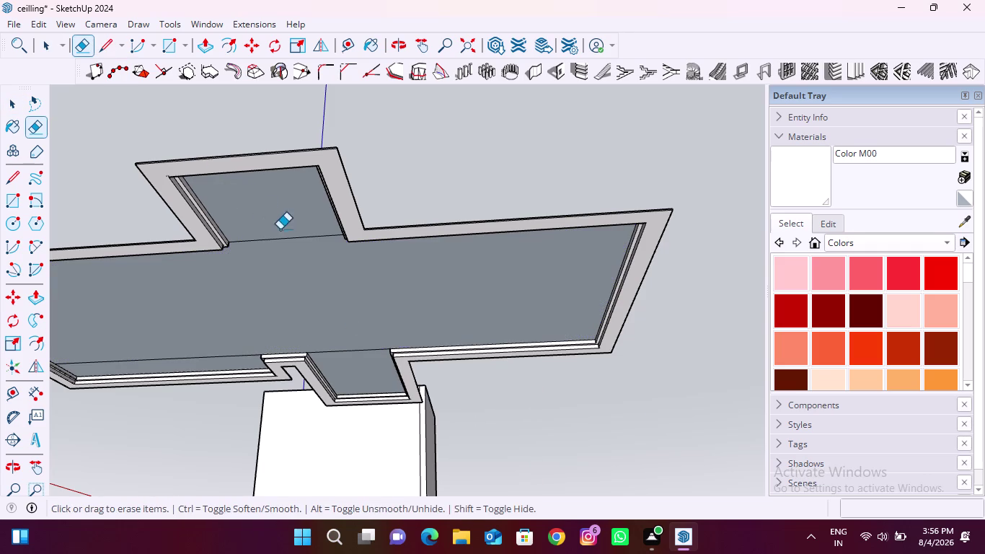
Erase the dividing edges in the upper arm panel and the centre panel.
drag(290, 234, 293, 253)
drag(349, 371, 346, 353)
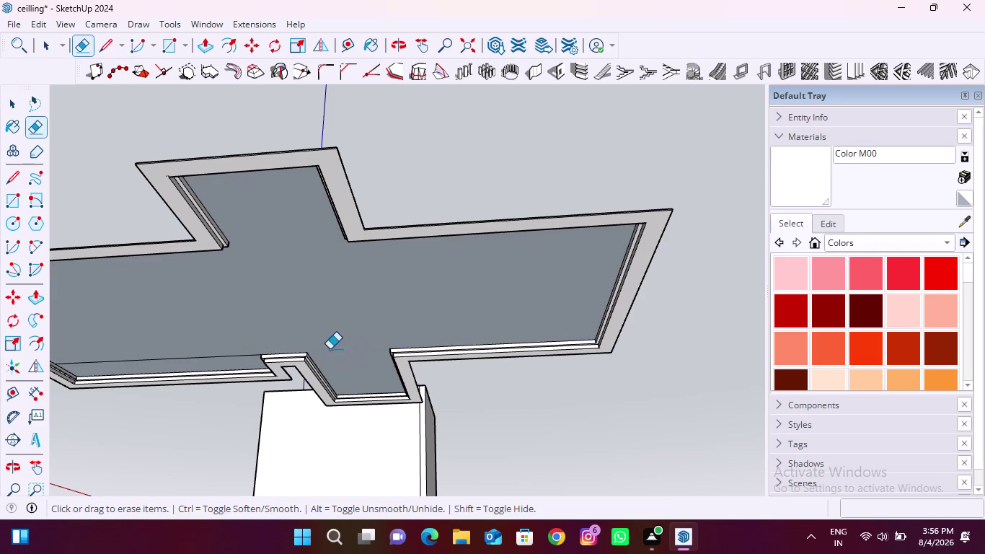
drag(165, 368, 171, 357)
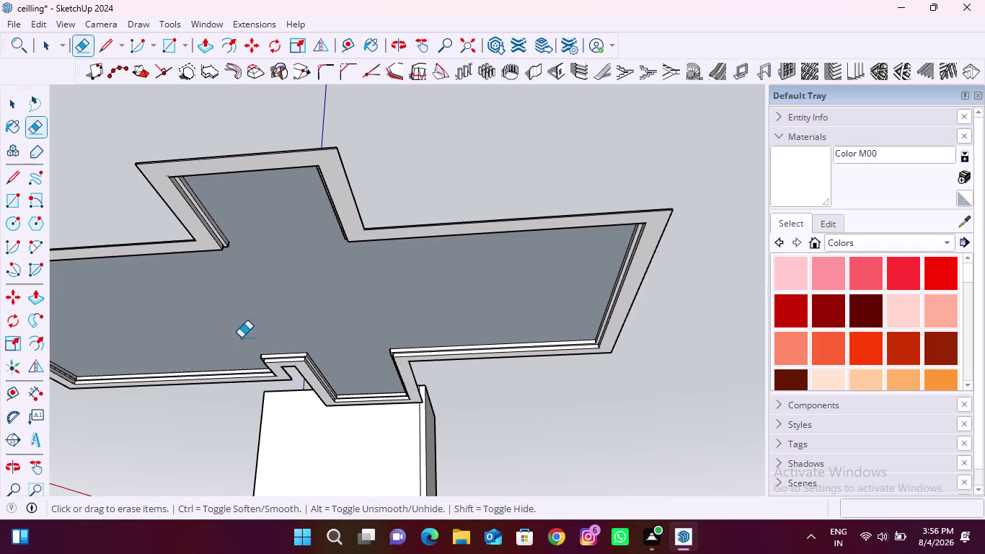
middle_drag(245, 232, 101, 254)
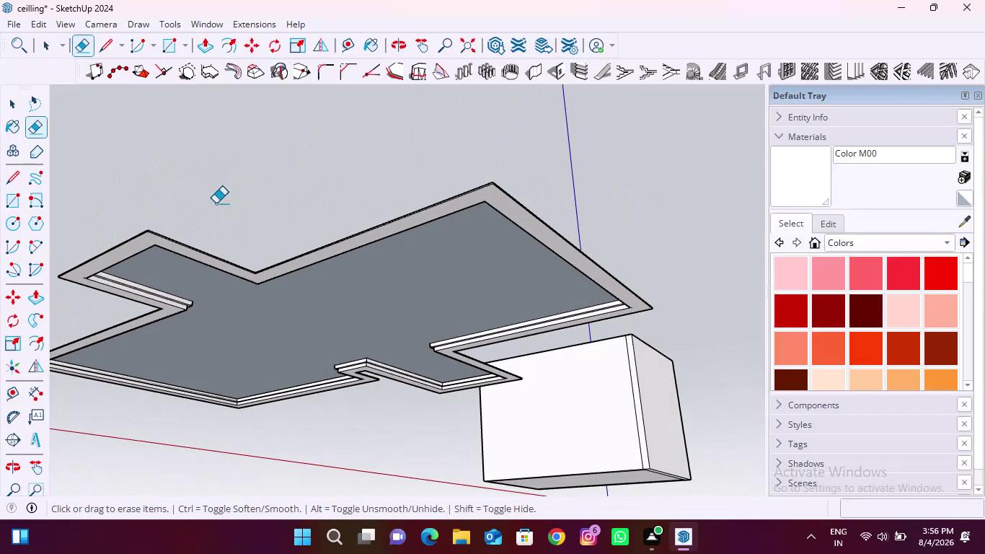
Reverse the recessed cross panel face so its front side faces down.
key(space)
click(281, 314)
right_click(281, 314)
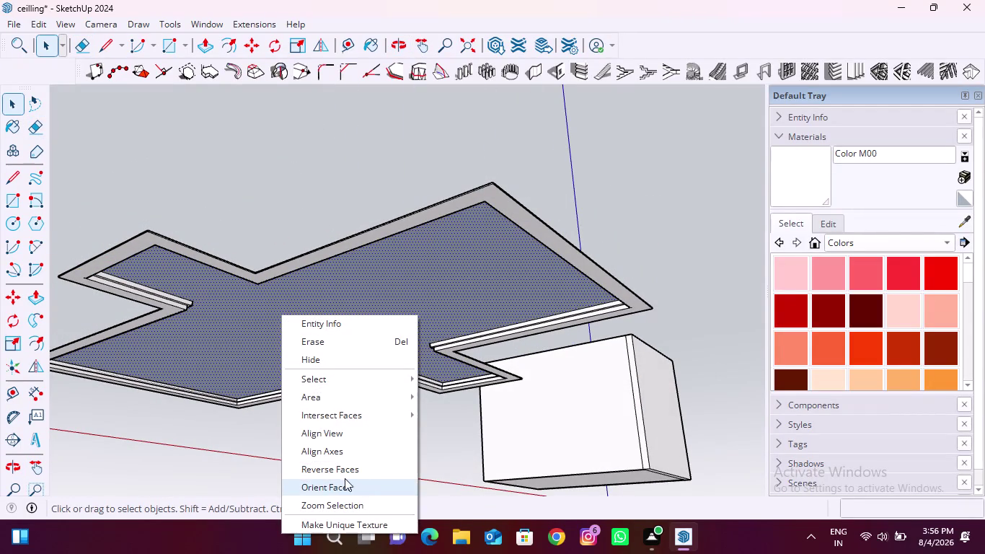
click(336, 473)
click(396, 416)
middle_drag(387, 294, 384, 297)
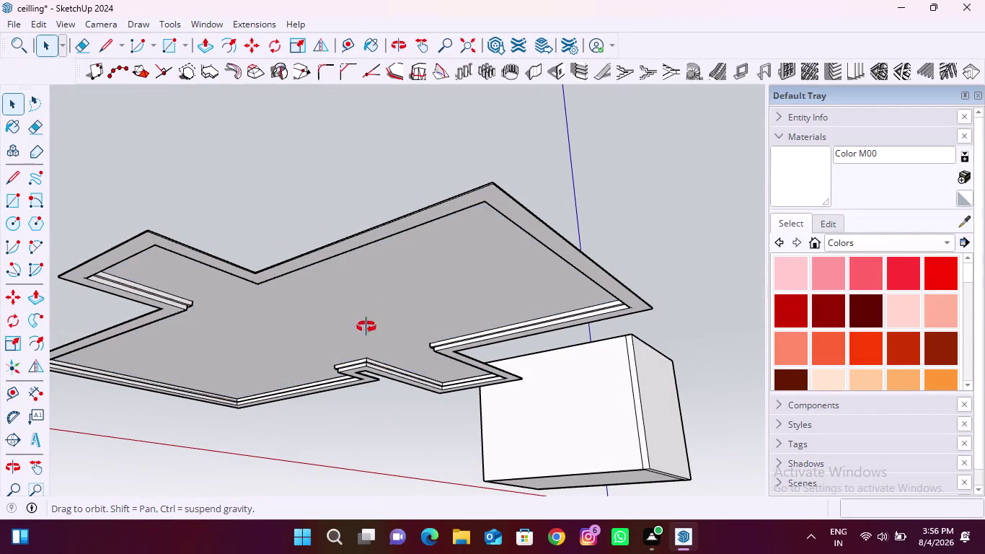
middle_drag(384, 298, 306, 497)
scroll(up, 3)
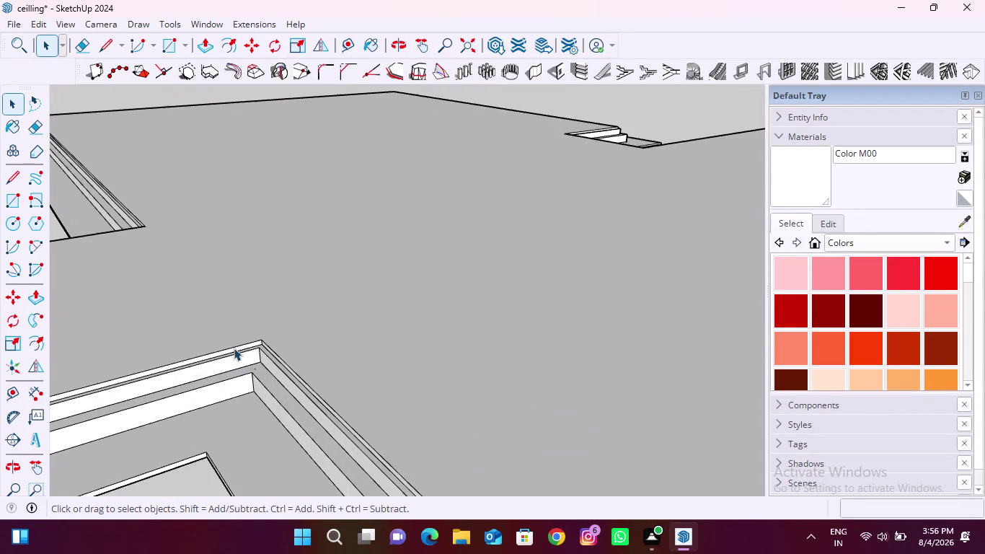
scroll(up, 3)
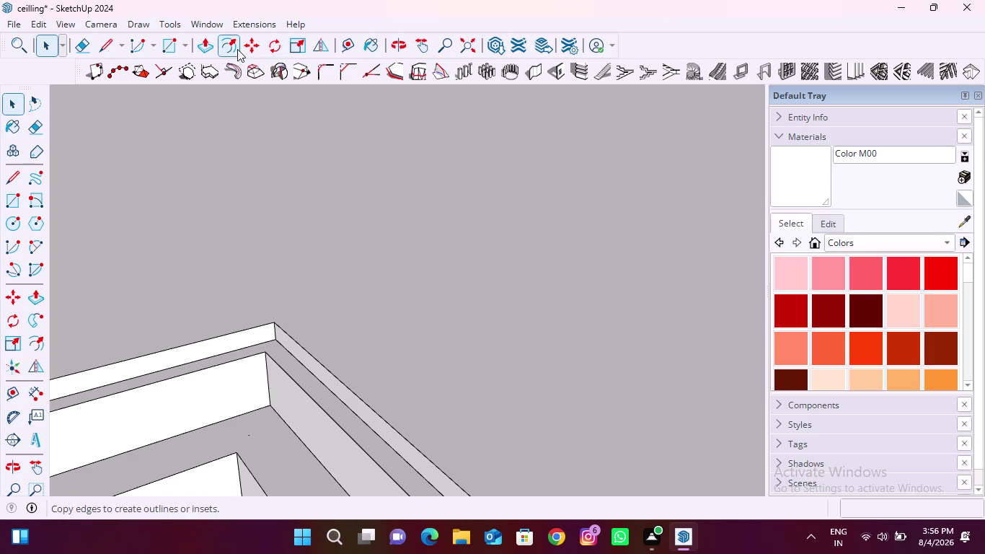
Inspect the stepped border strips around the top of the ceiling.
click(199, 43)
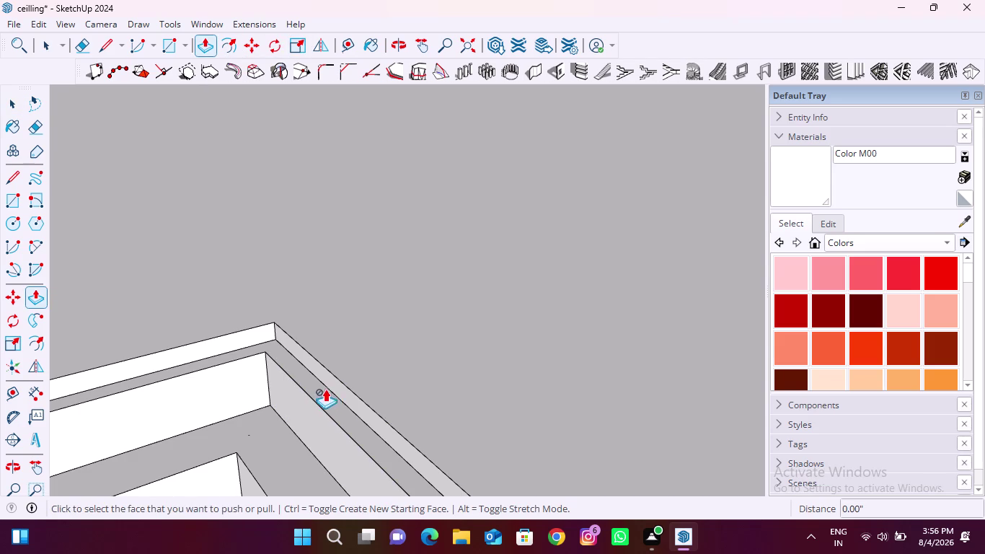
scroll(down, 3)
middle_drag(229, 377, 295, 411)
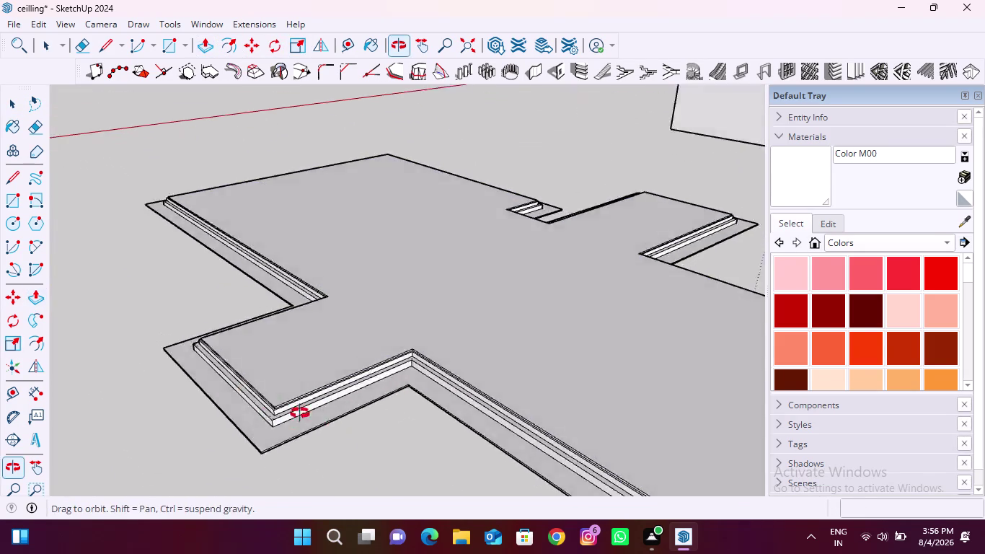
middle_drag(295, 411, 364, 426)
scroll(up, 3)
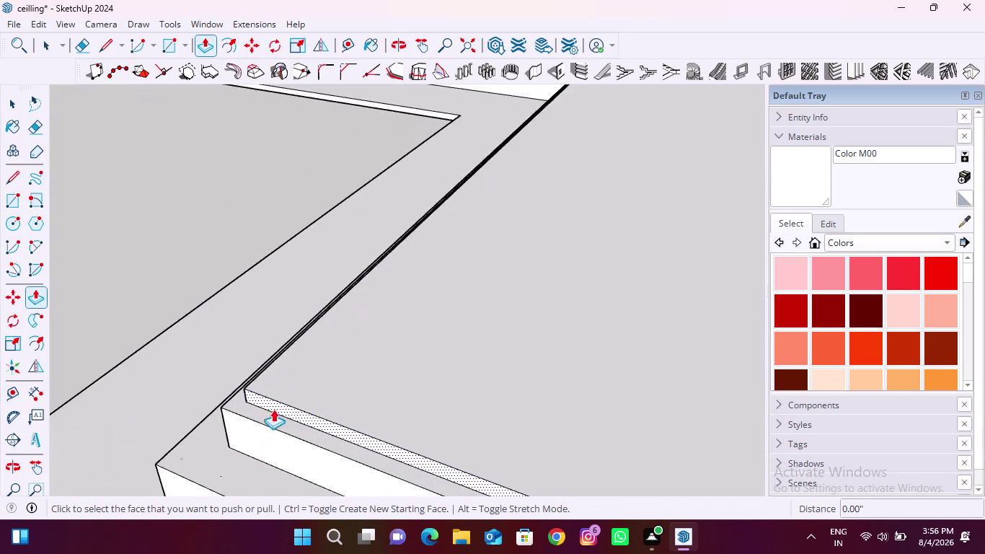
scroll(up, 3)
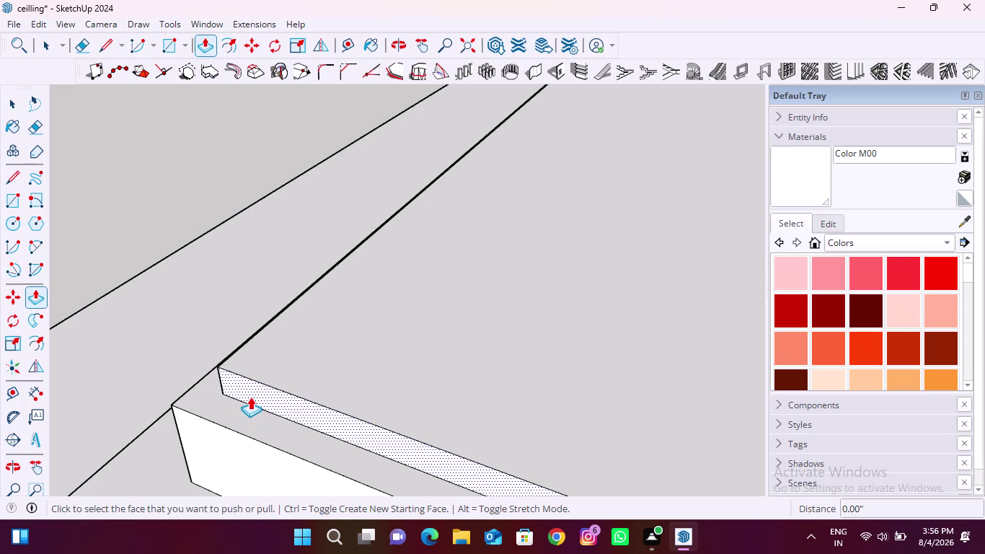
key(space)
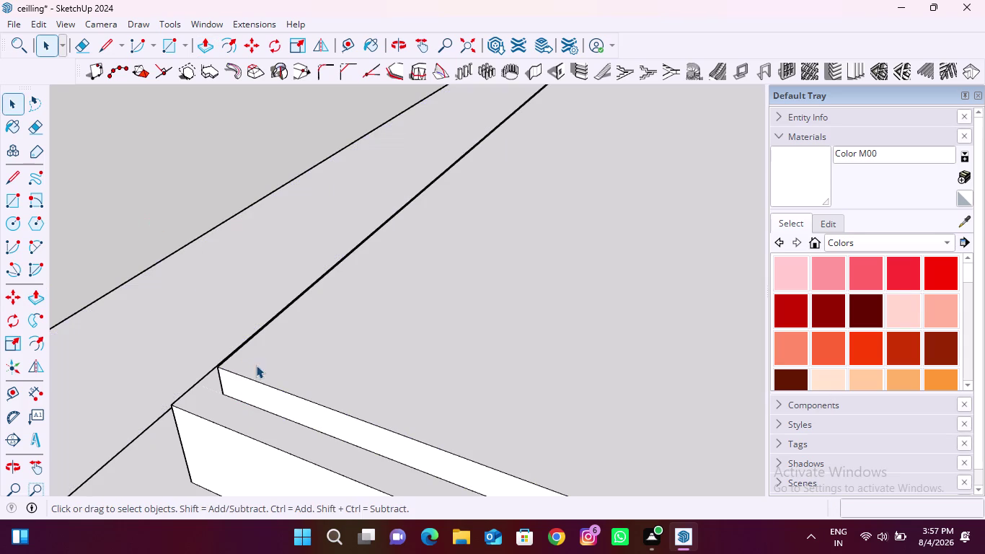
click(255, 412)
Raise the lower dotted border strip by 12 mm with Push/Pull.
middle_drag(202, 403, 257, 403)
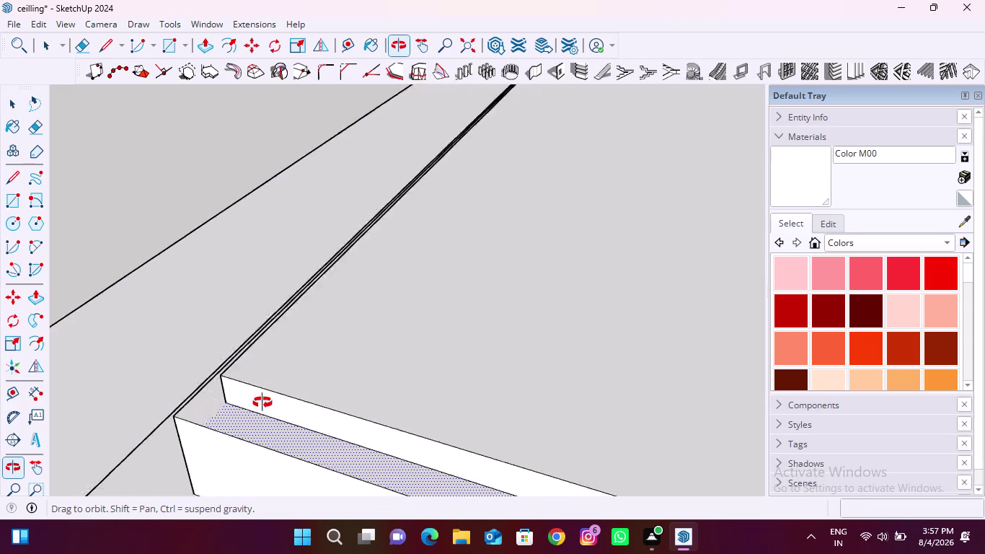
middle_drag(257, 403, 367, 361)
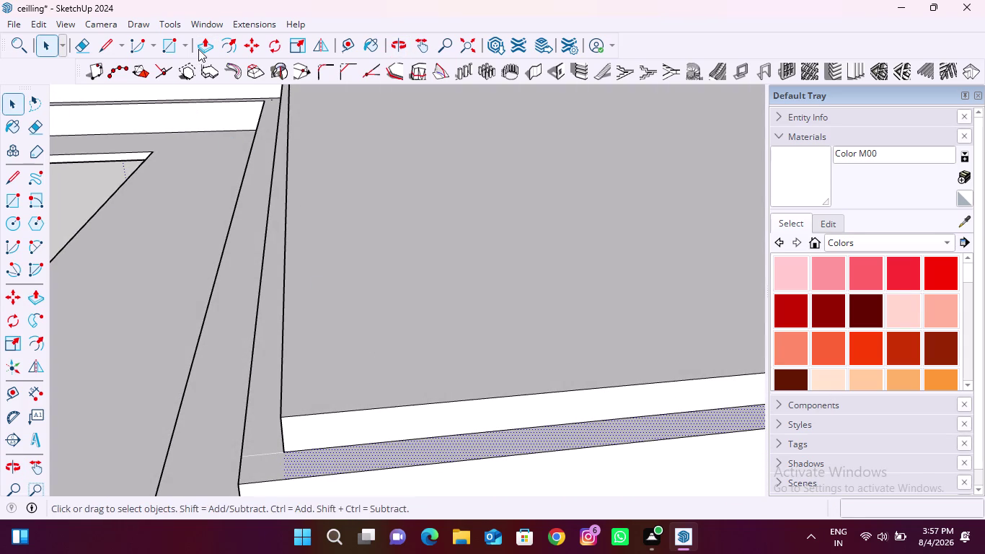
click(198, 49)
click(433, 447)
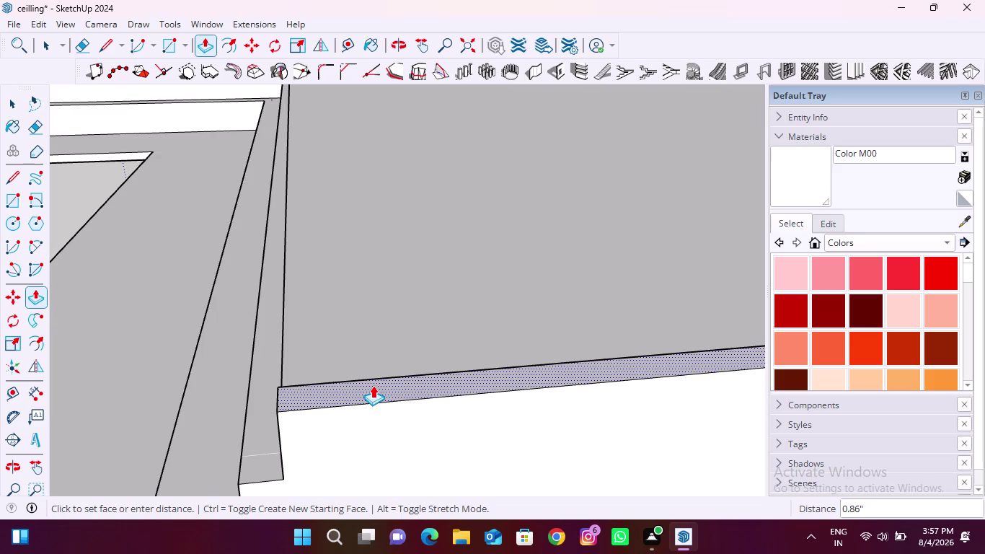
text(12)
text(mm)
key(Return)
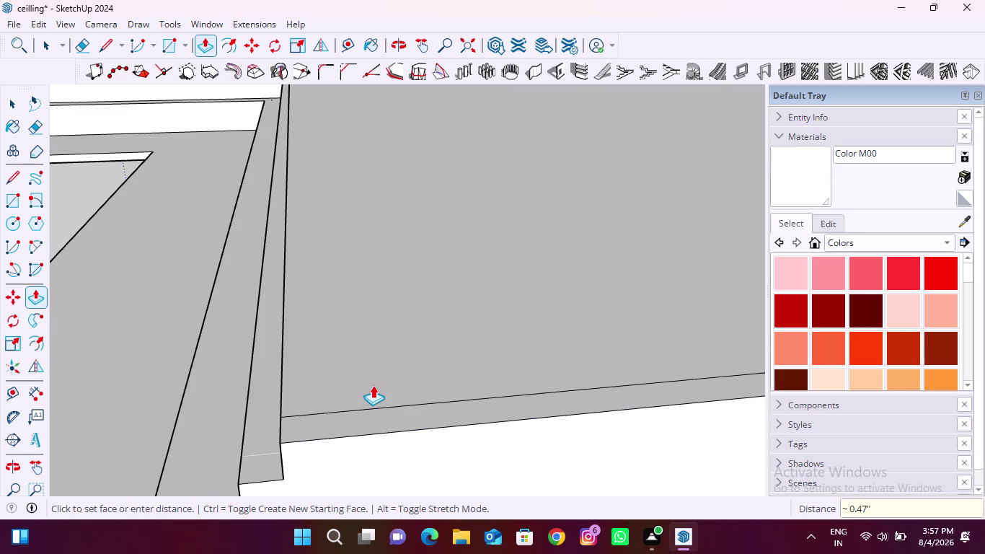
Repeat the 12 mm raise on the next border strip and its corner piece.
middle_drag(254, 419, 367, 410)
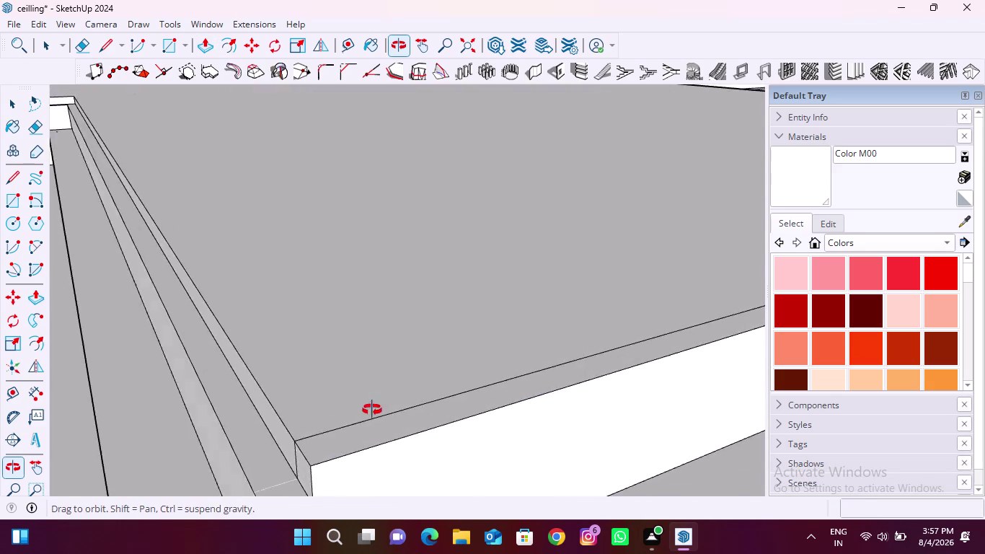
middle_drag(367, 411, 386, 409)
scroll(down, 3)
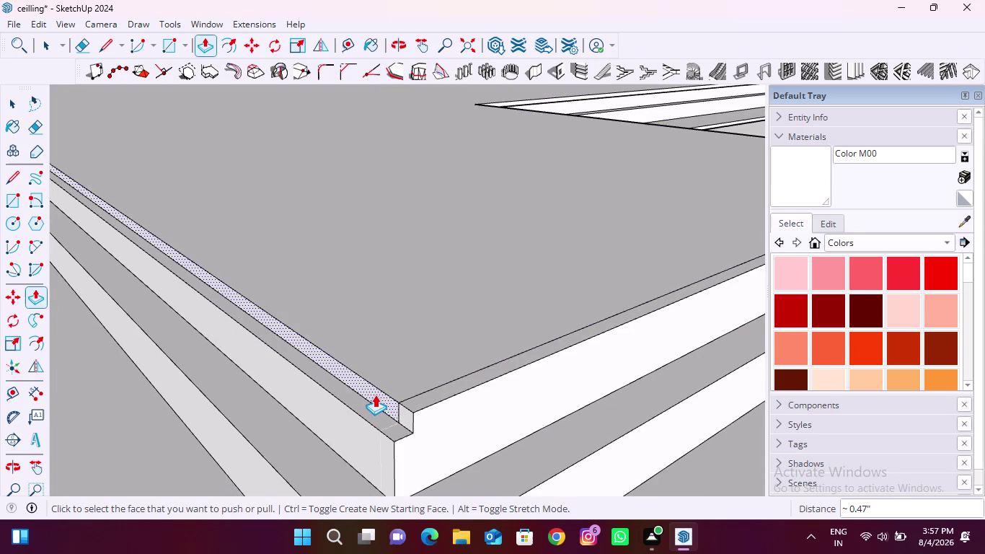
double_click(375, 395)
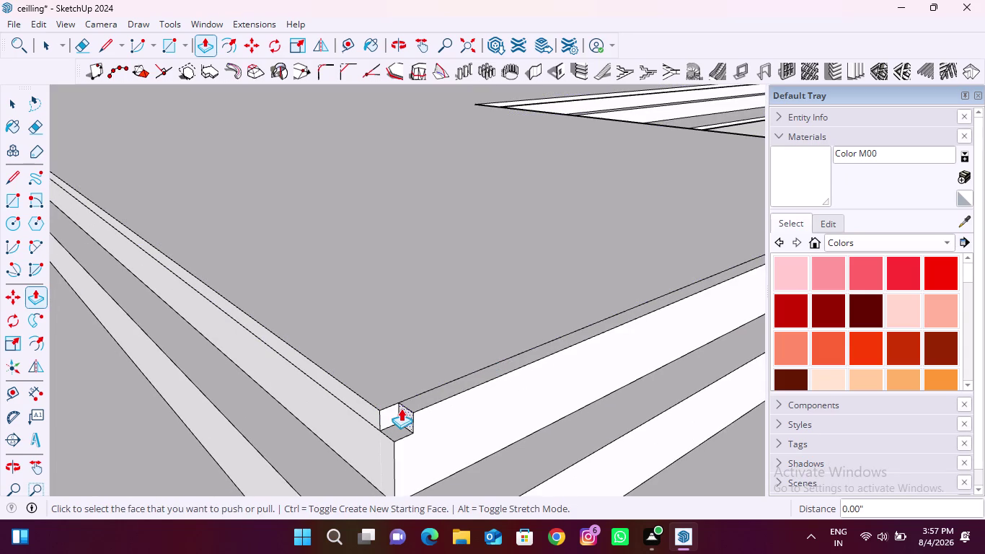
double_click(401, 408)
scroll(down, 3)
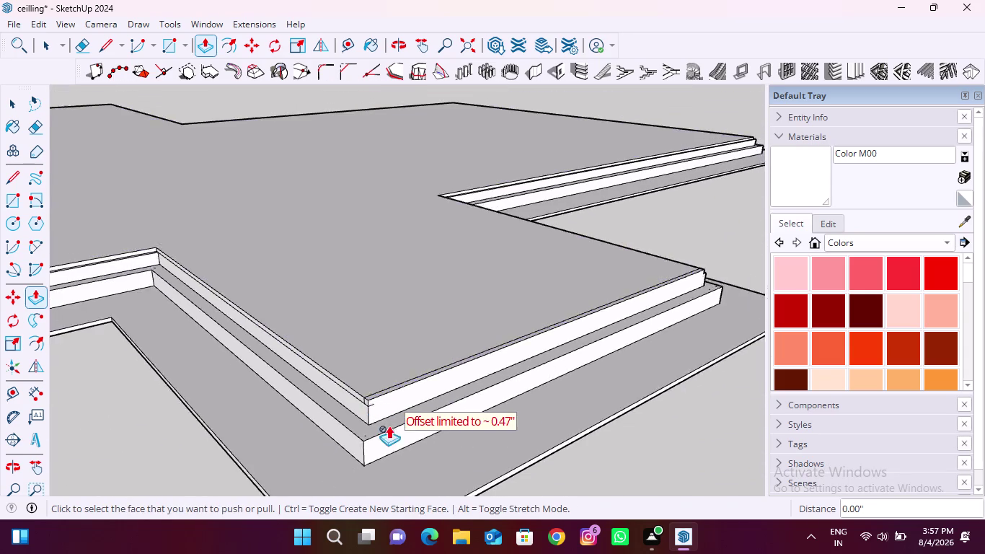
scroll(down, 3)
scroll(up, 3)
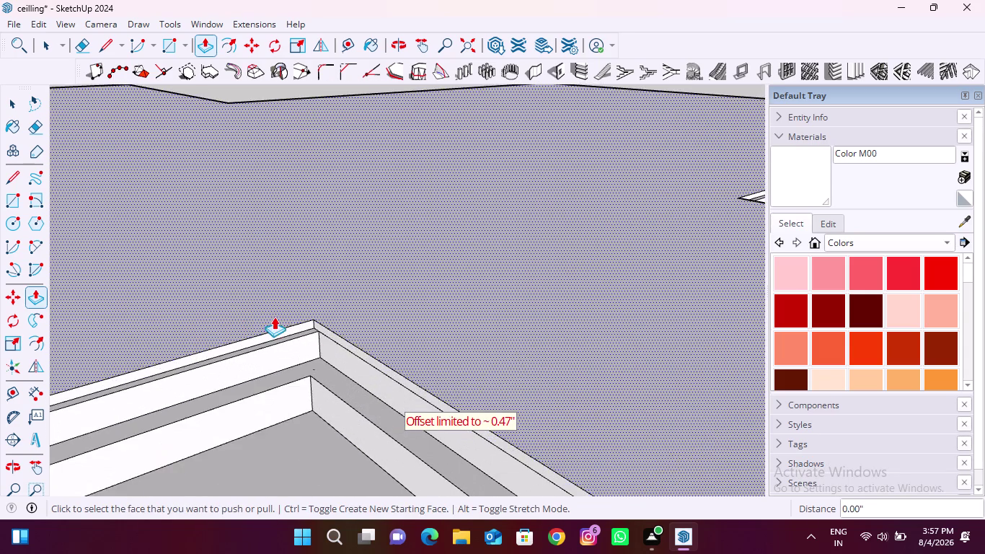
scroll(up, 3)
Raise another border strip and the narrow left strip by 12 mm.
double_click(323, 349)
scroll(down, 3)
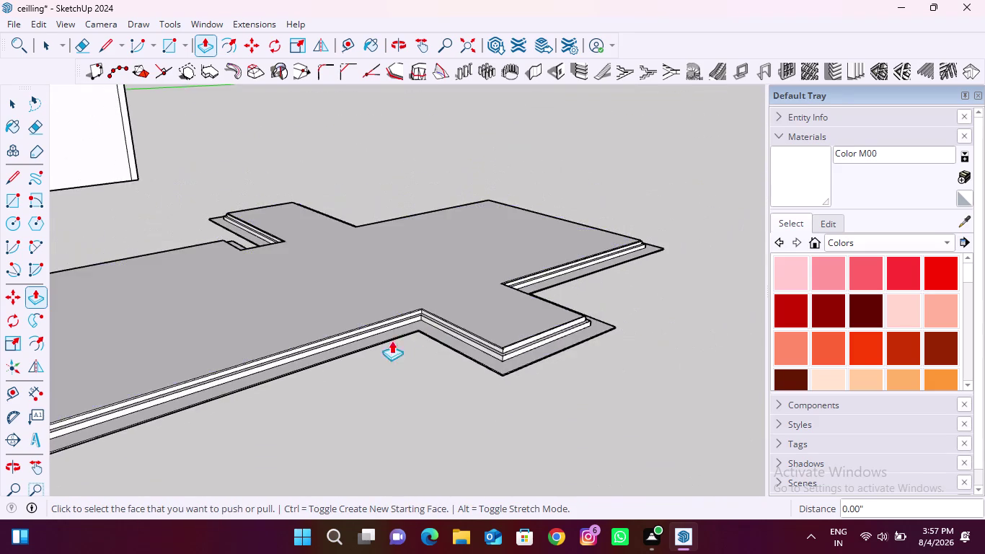
scroll(down, 3)
scroll(up, 3)
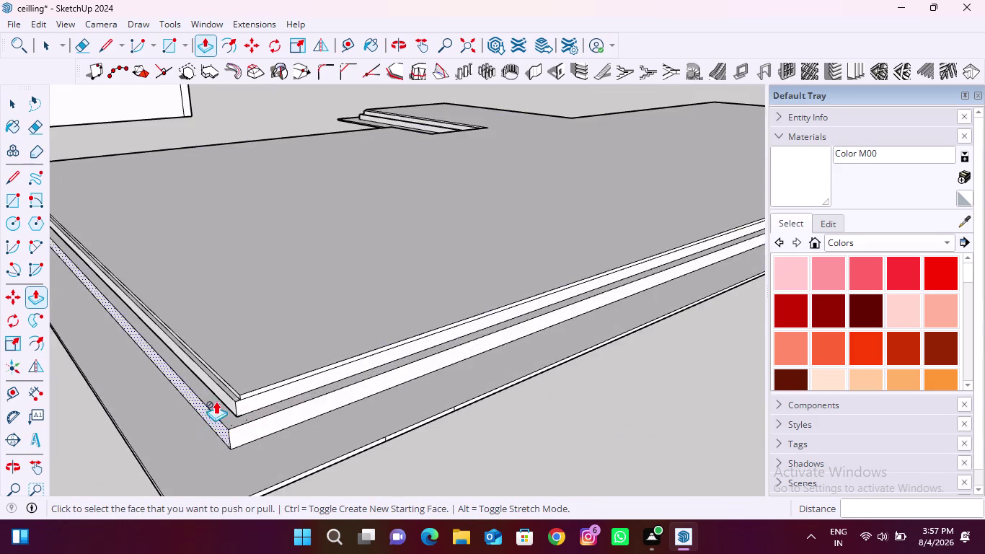
scroll(up, 3)
double_click(256, 374)
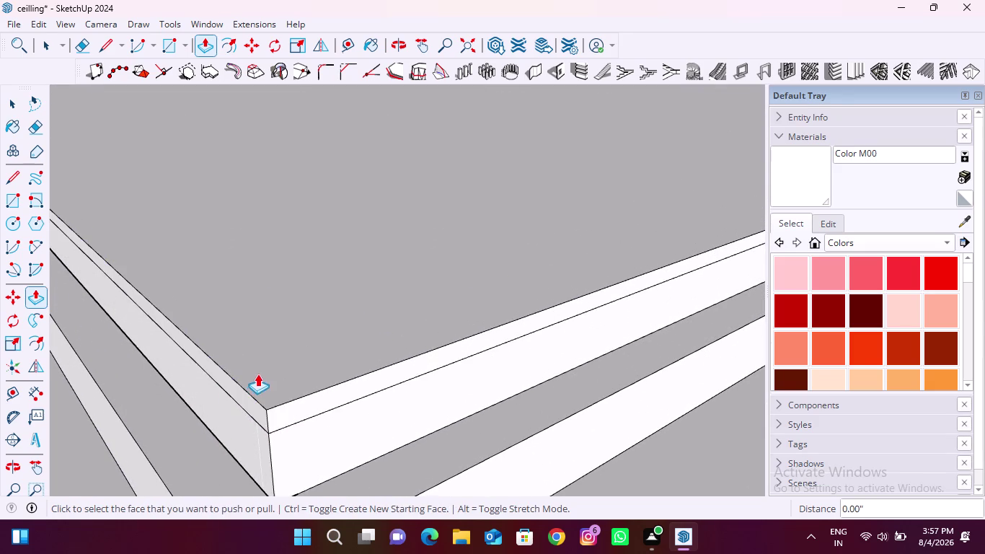
scroll(down, 3)
middle_drag(146, 358, 317, 371)
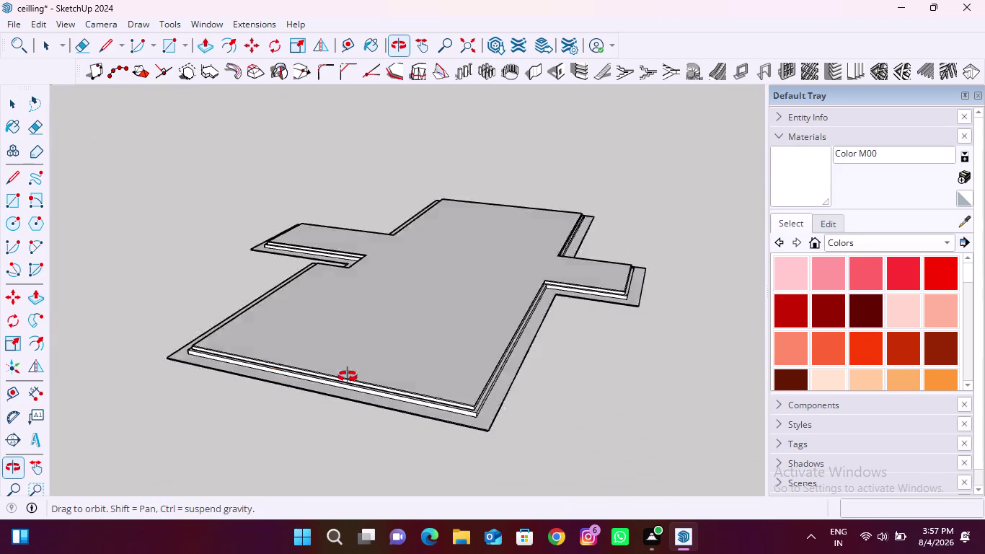
middle_drag(318, 371, 659, 385)
scroll(up, 3)
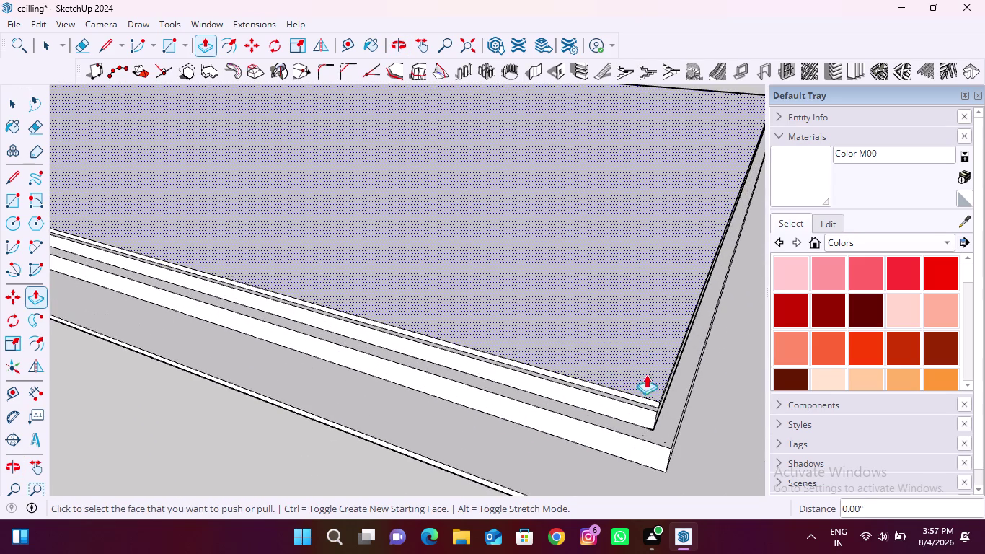
scroll(up, 3)
Repeat the 12 mm raise on the next strip face.
double_click(614, 408)
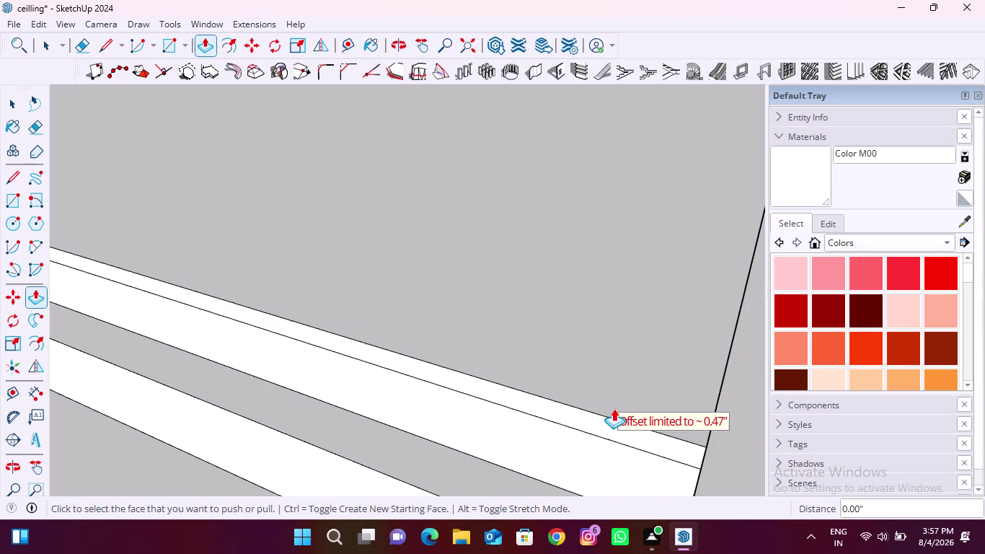
scroll(down, 3)
scroll(down, 3)
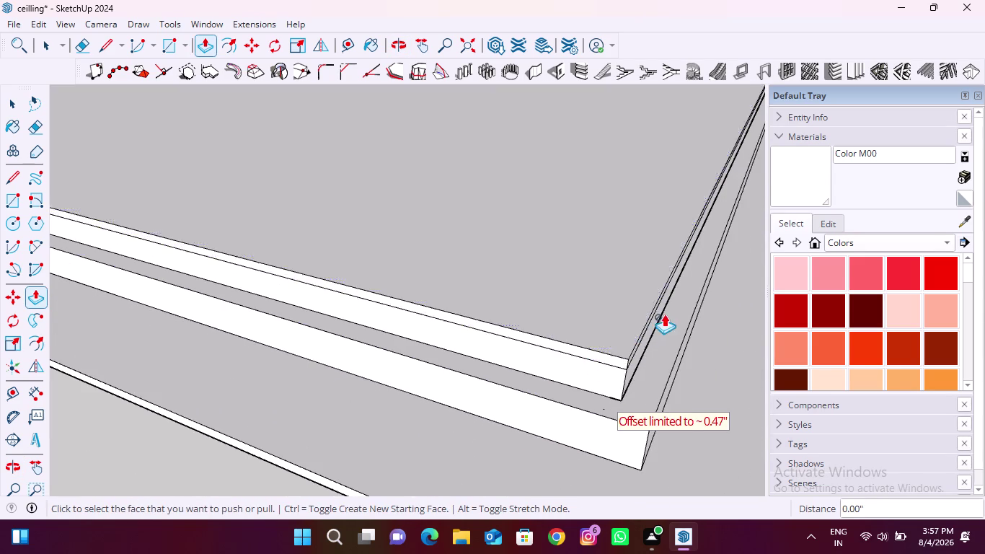
scroll(down, 3)
Raise a cross arm's top strip and its adjoining face by 12 mm.
middle_drag(312, 289, 397, 291)
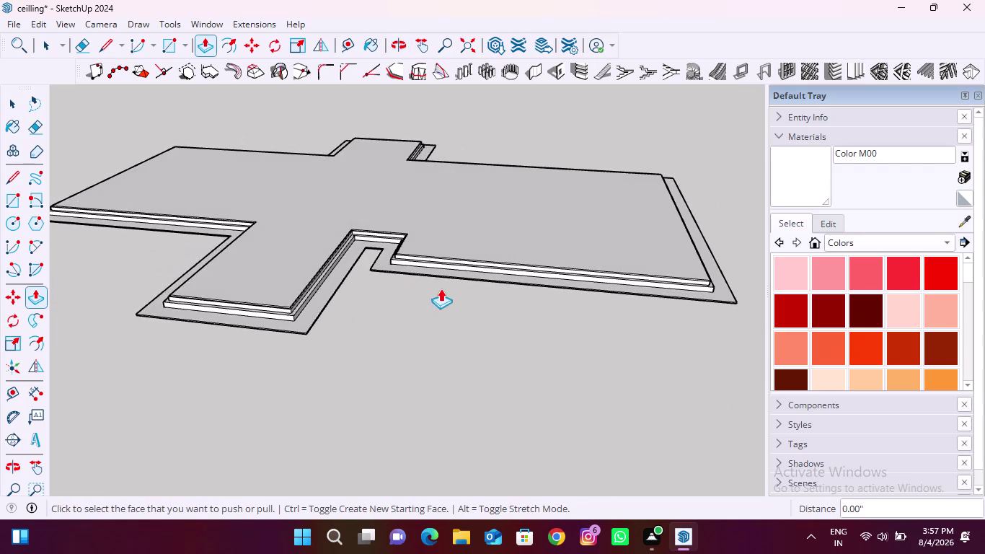
scroll(up, 3)
middle_drag(420, 297, 574, 307)
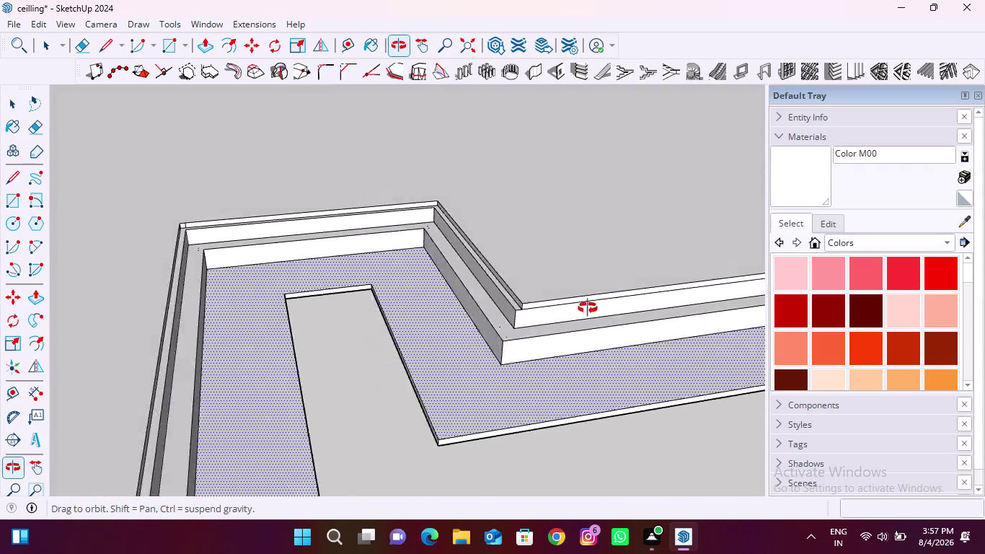
middle_drag(574, 307, 663, 309)
scroll(up, 3)
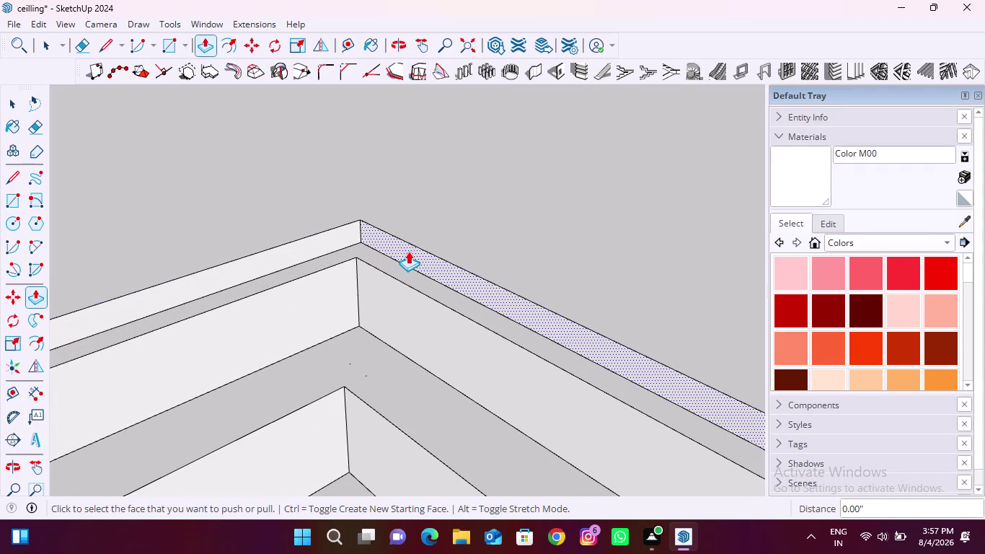
double_click(408, 251)
double_click(310, 251)
scroll(down, 3)
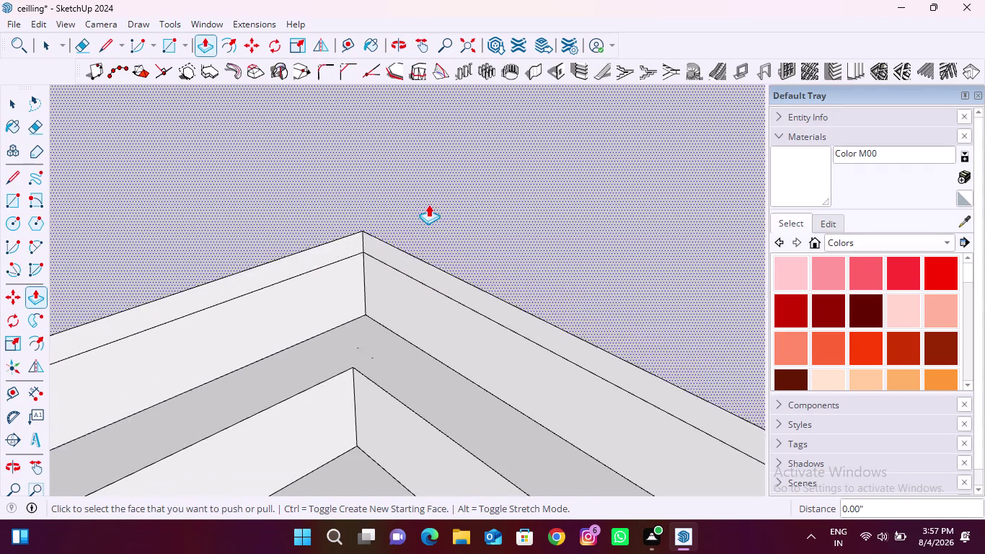
scroll(down, 3)
Raise the arm's short side strip, its neighbour and end strip by 12 mm.
middle_drag(465, 328, 254, 330)
scroll(down, 3)
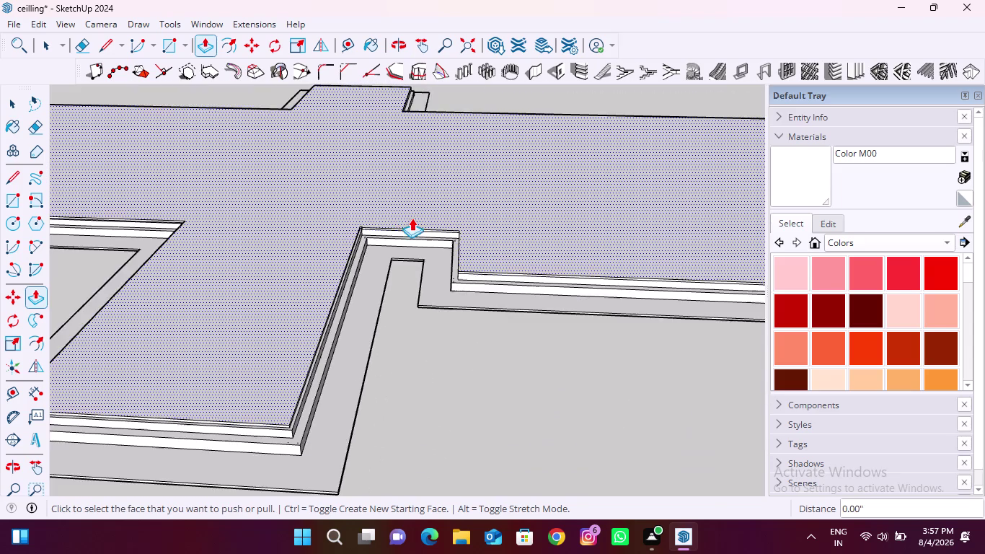
scroll(up, 3)
scroll(up, 3)
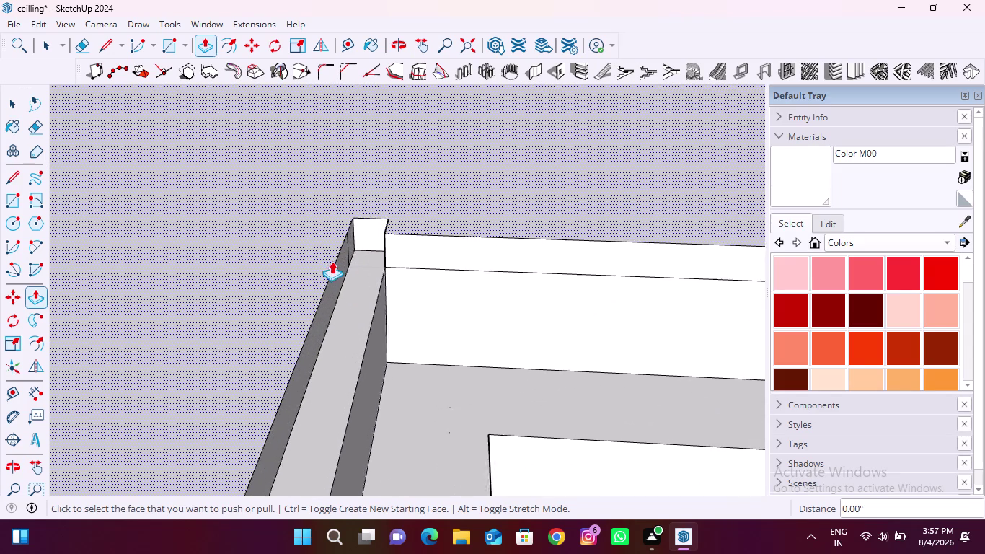
scroll(up, 3)
double_click(375, 219)
double_click(346, 273)
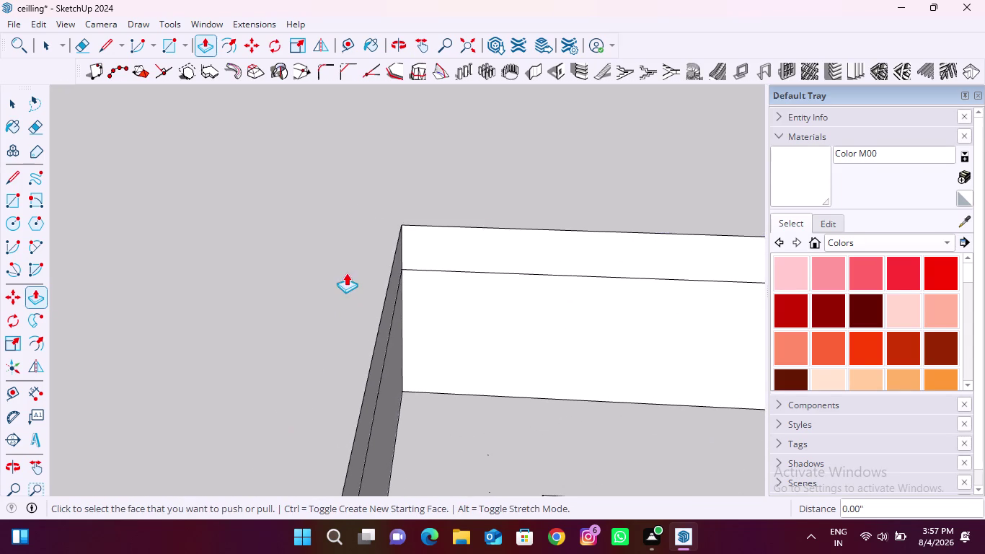
scroll(down, 3)
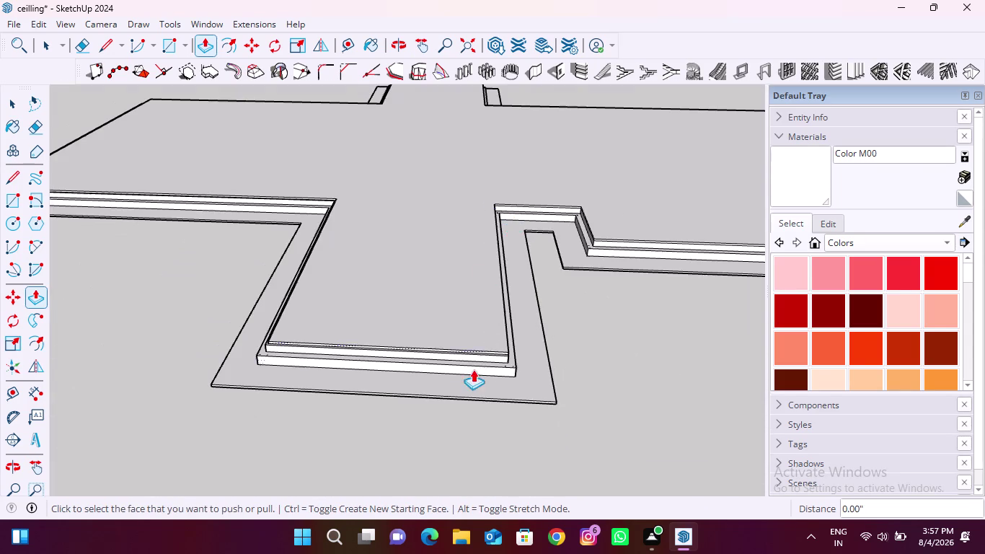
scroll(up, 3)
double_click(520, 326)
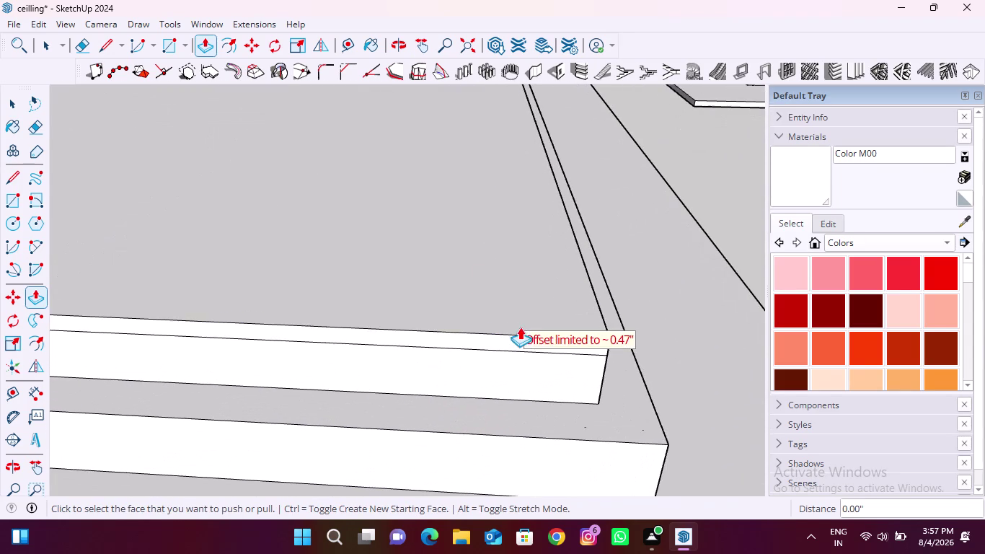
scroll(down, 3)
Raise the cross's outer edge strip and the long dotted strip by 12 mm.
middle_drag(315, 283, 520, 289)
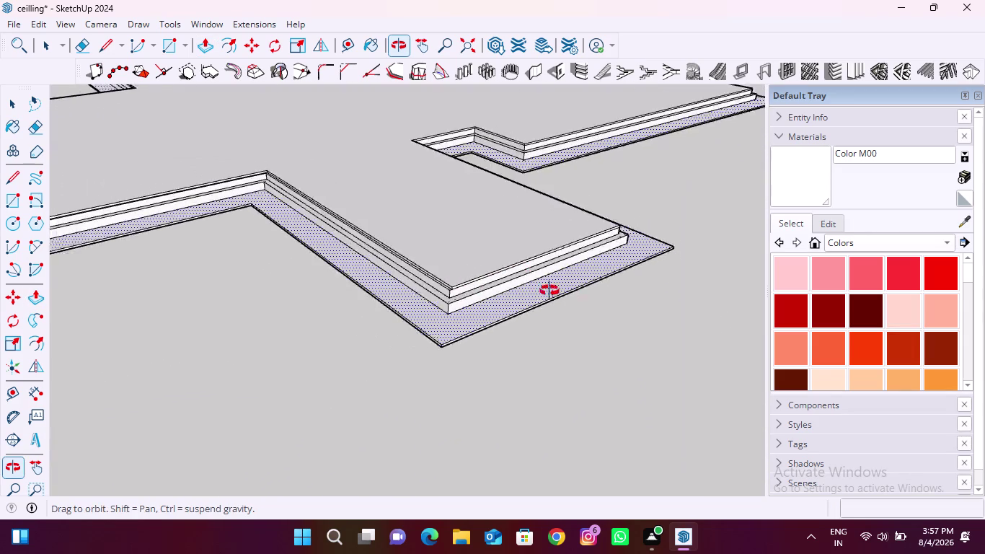
middle_drag(519, 288, 594, 296)
scroll(up, 3)
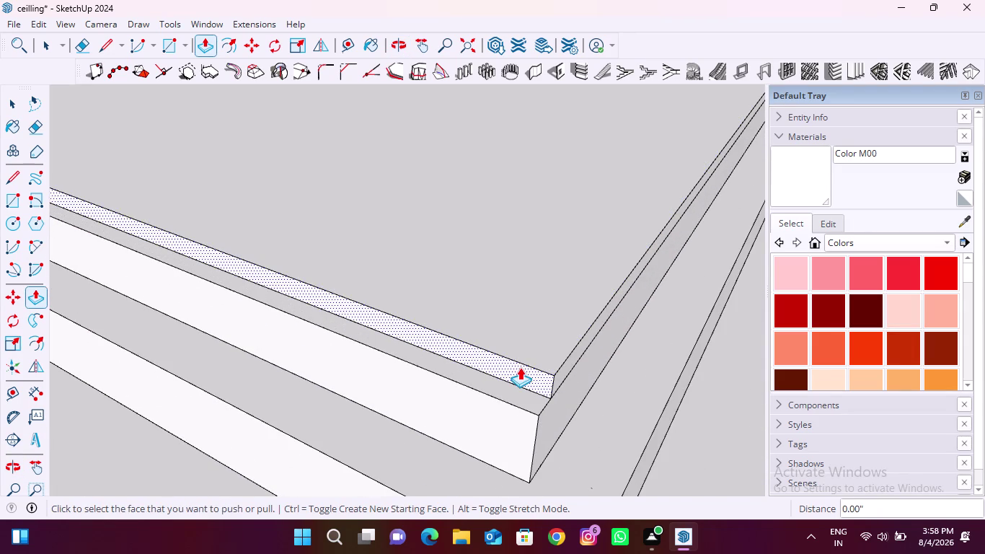
double_click(520, 367)
scroll(down, 3)
scroll(down, 3)
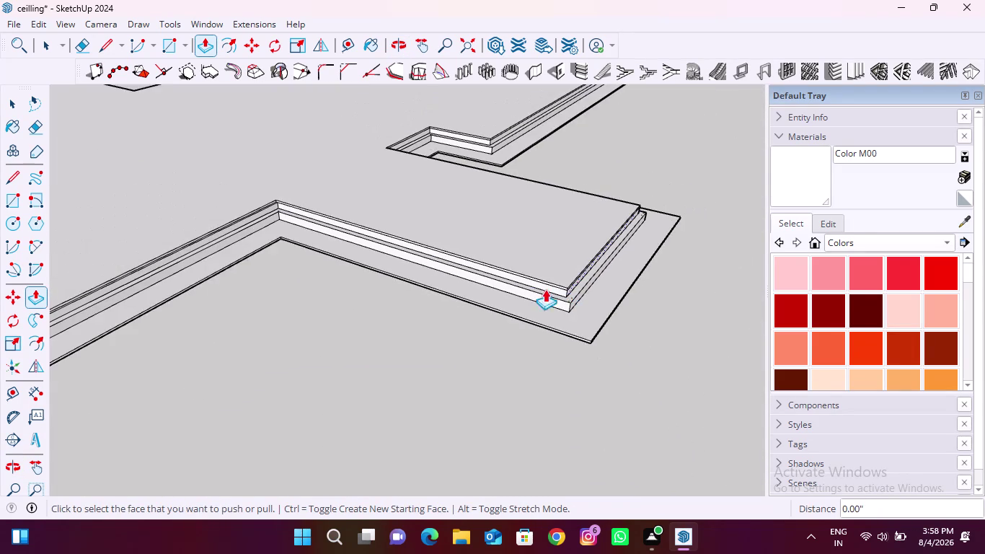
scroll(up, 3)
scroll(up, 3)
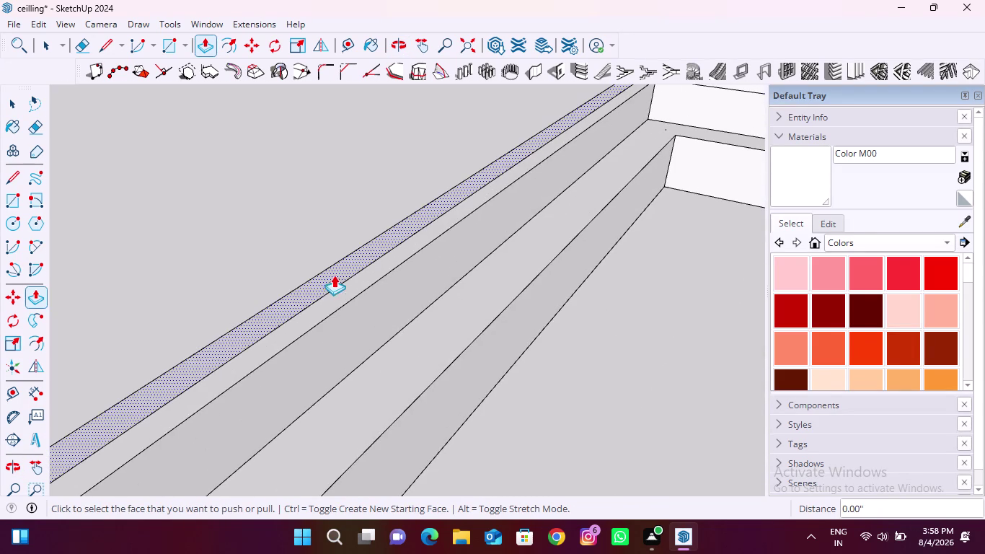
double_click(333, 286)
scroll(down, 3)
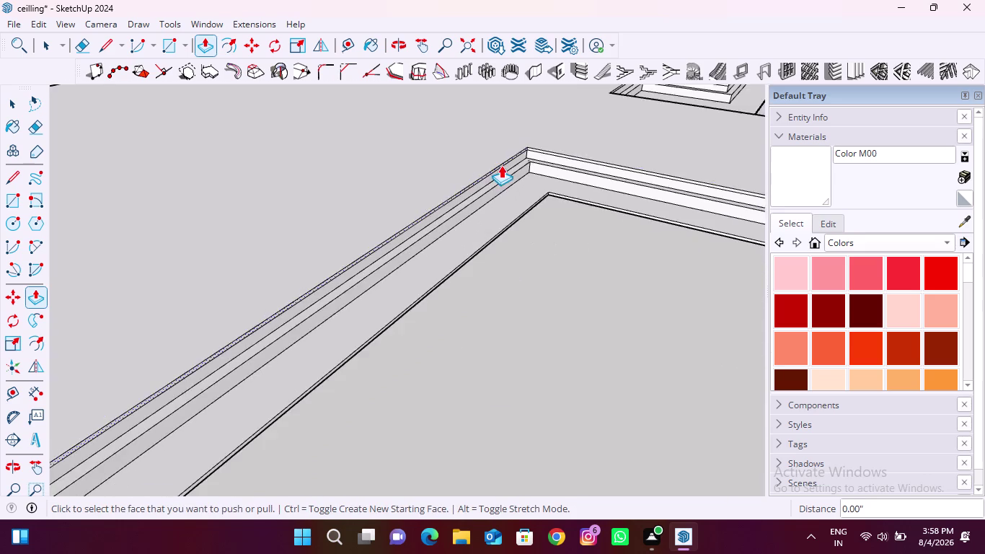
scroll(down, 3)
scroll(up, 3)
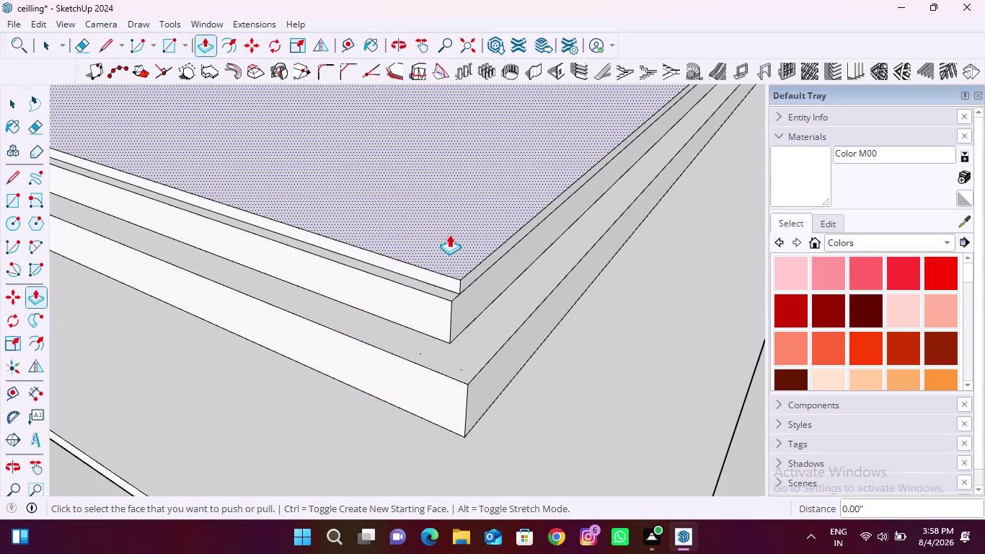
Repeat the 12 mm raise on the next border face.
double_click(411, 264)
scroll(down, 3)
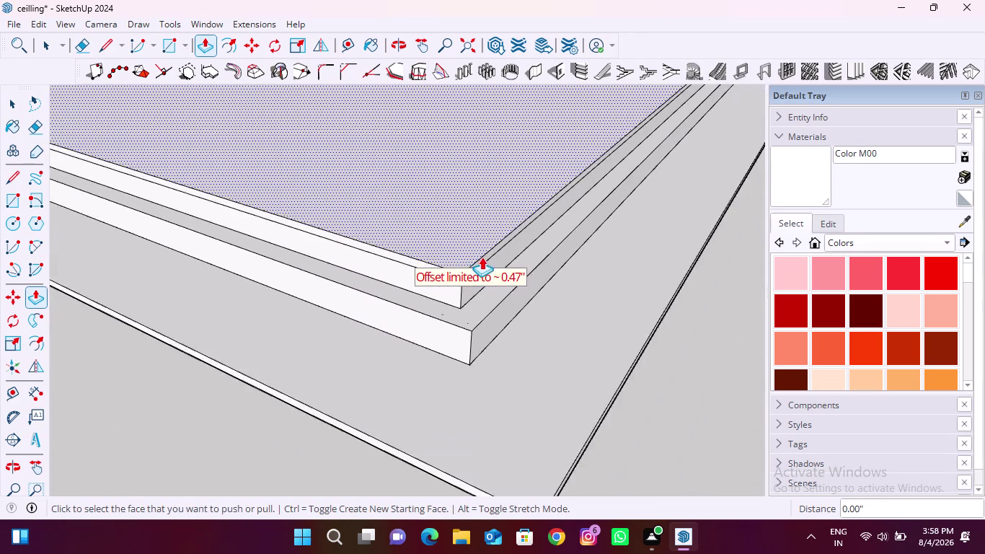
scroll(down, 3)
middle_drag(186, 270, 614, 206)
scroll(down, 3)
scroll(up, 3)
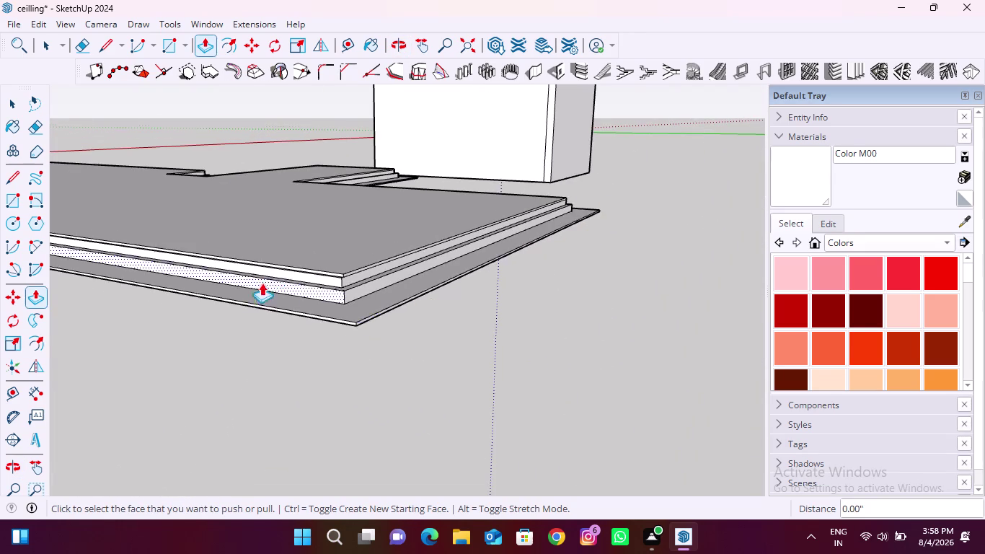
scroll(up, 3)
Raise the remaining border strip faces and end face by 12 mm, then return to Select.
double_click(456, 302)
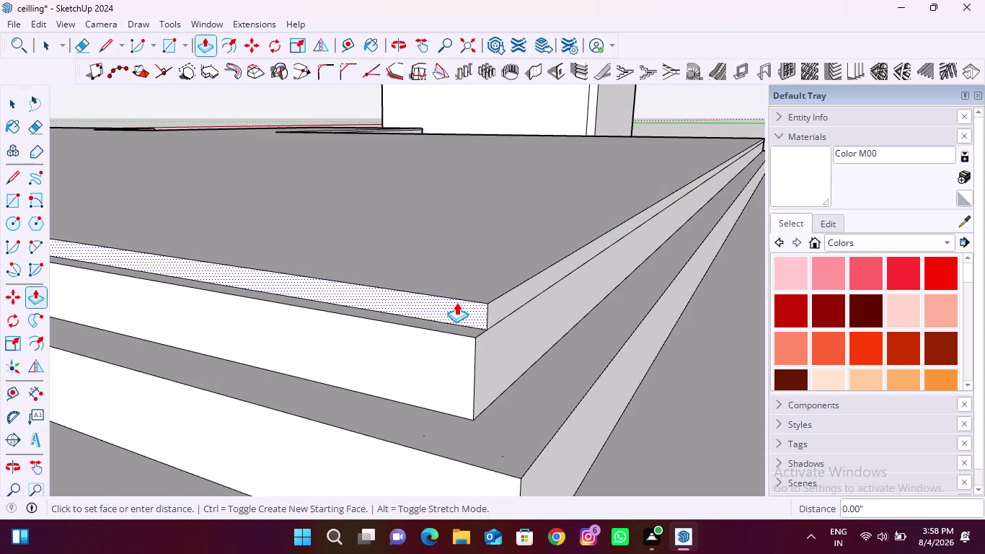
scroll(down, 3)
scroll(up, 3)
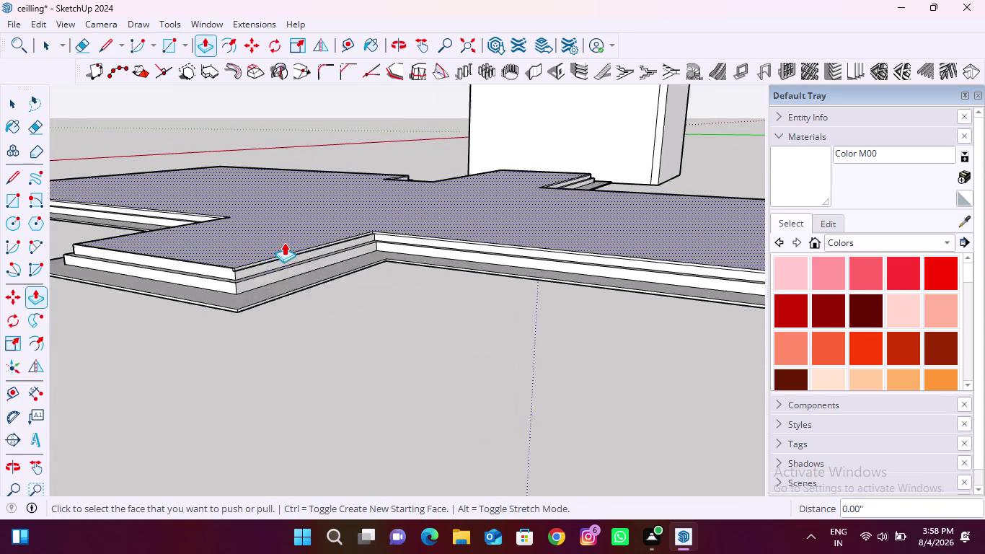
scroll(up, 3)
scroll(up, 3)
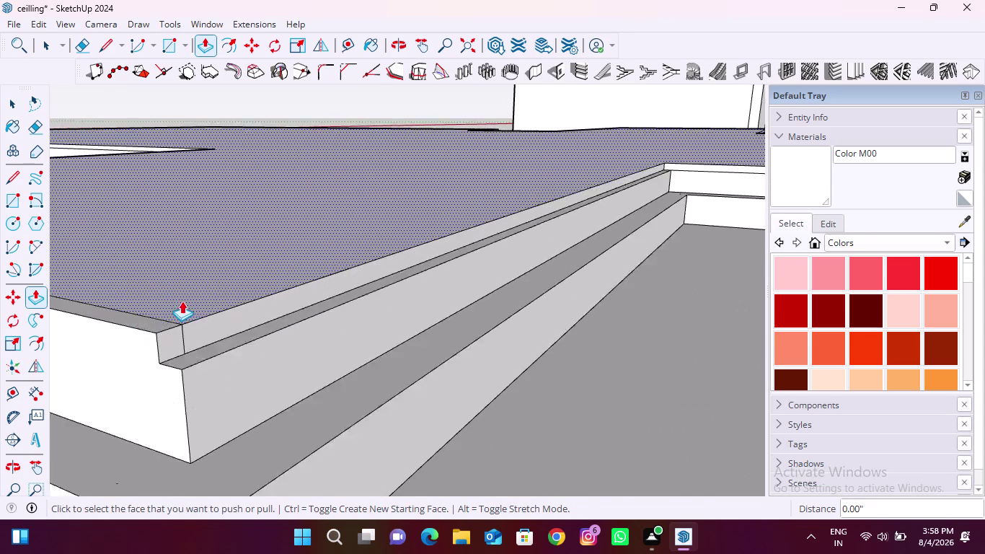
scroll(up, 3)
double_click(201, 342)
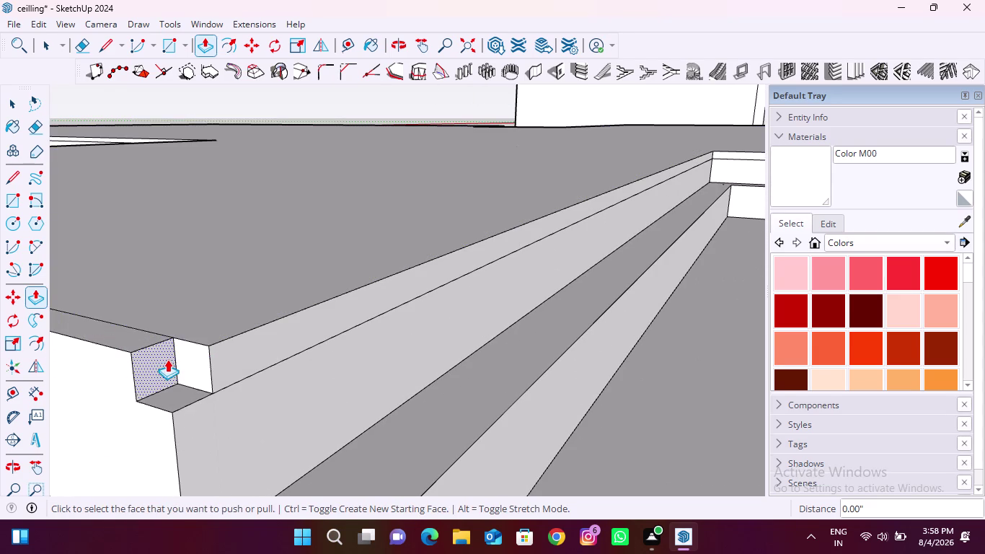
double_click(167, 359)
scroll(down, 3)
key(space)
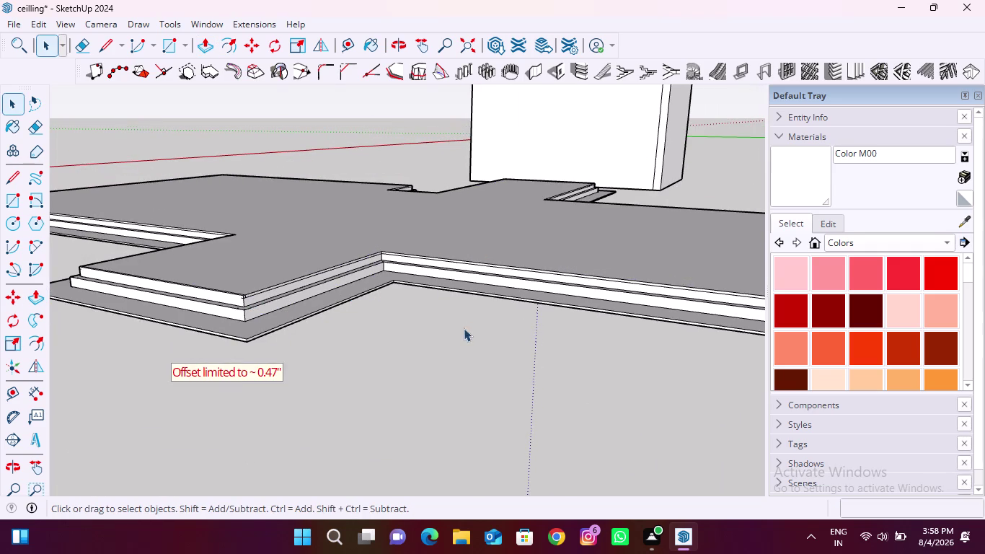
click(385, 370)
middle_drag(318, 412, 223, 306)
scroll(up, 3)
scroll(down, 3)
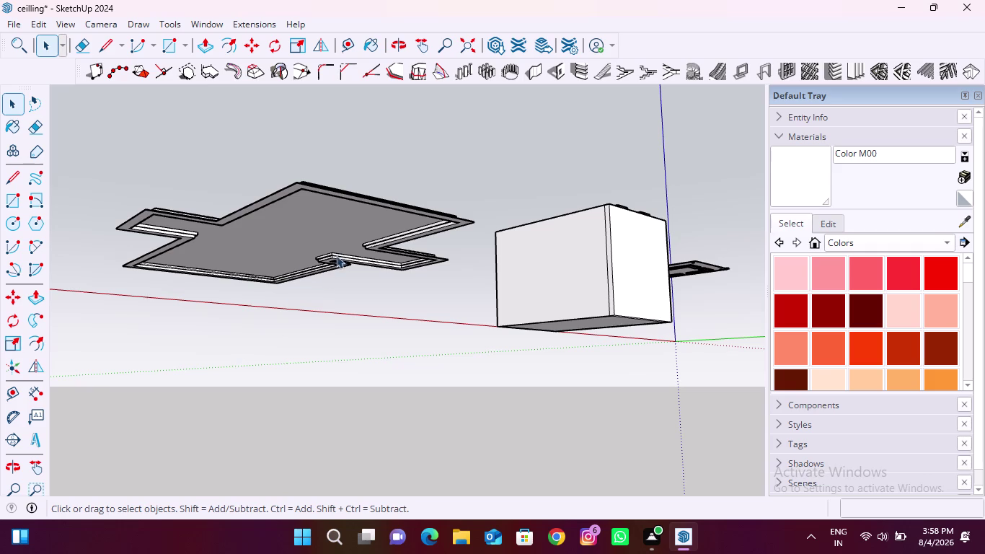
scroll(down, 3)
middle_drag(232, 275, 394, 224)
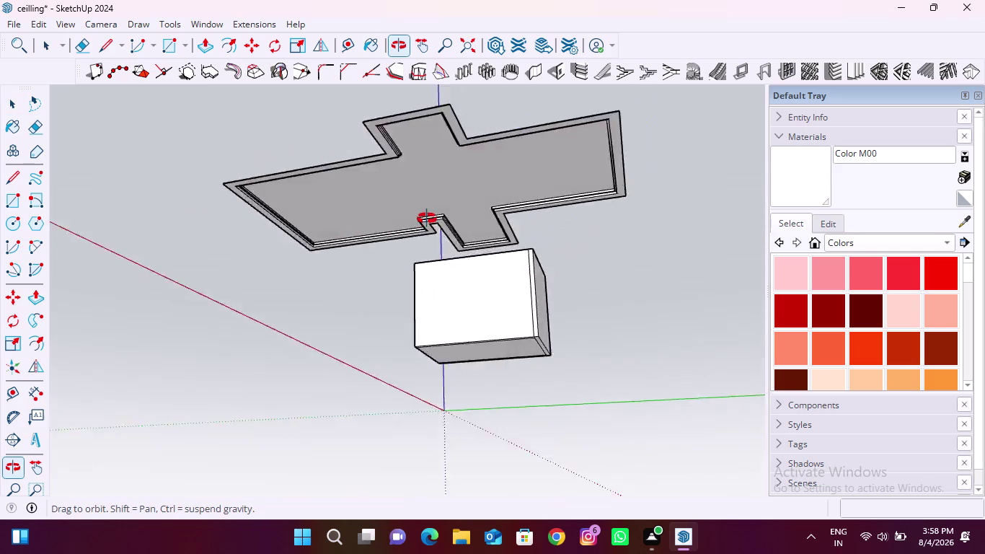
middle_drag(394, 224, 676, 213)
scroll(down, 3)
middle_drag(229, 347, 378, 322)
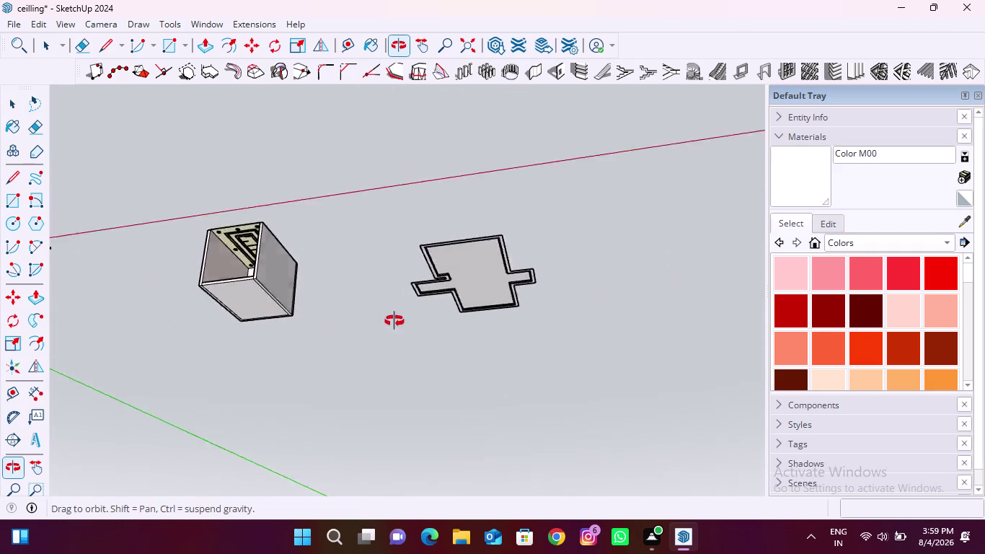
middle_drag(378, 323, 457, 320)
scroll(up, 3)
scroll(up, 3)
middle_drag(494, 354, 475, 326)
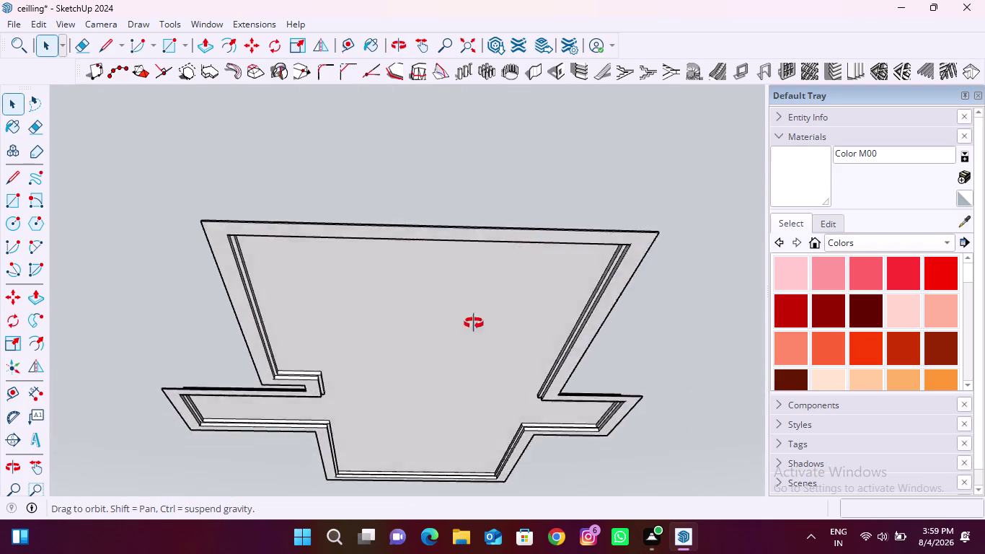
middle_drag(475, 326, 474, 257)
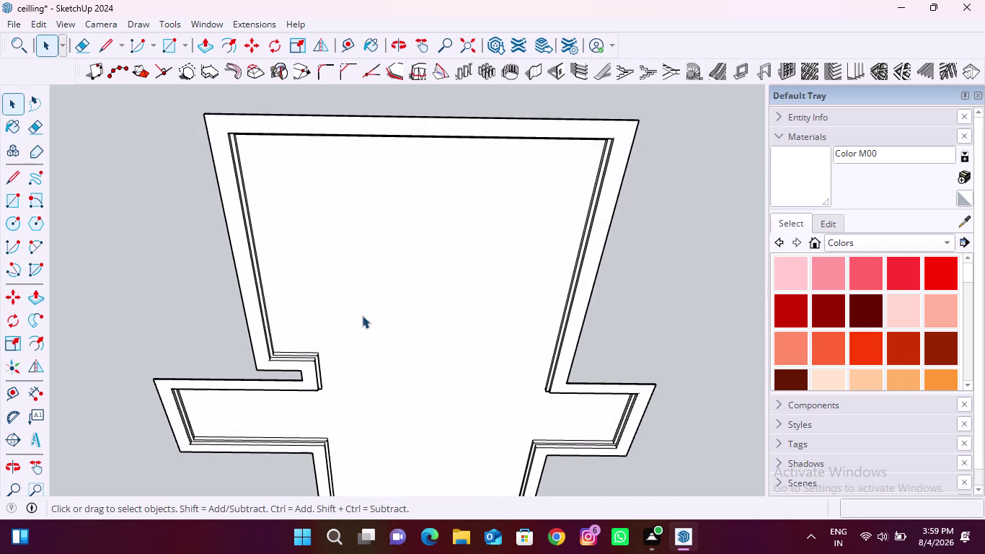
scroll(up, 3)
scroll(down, 3)
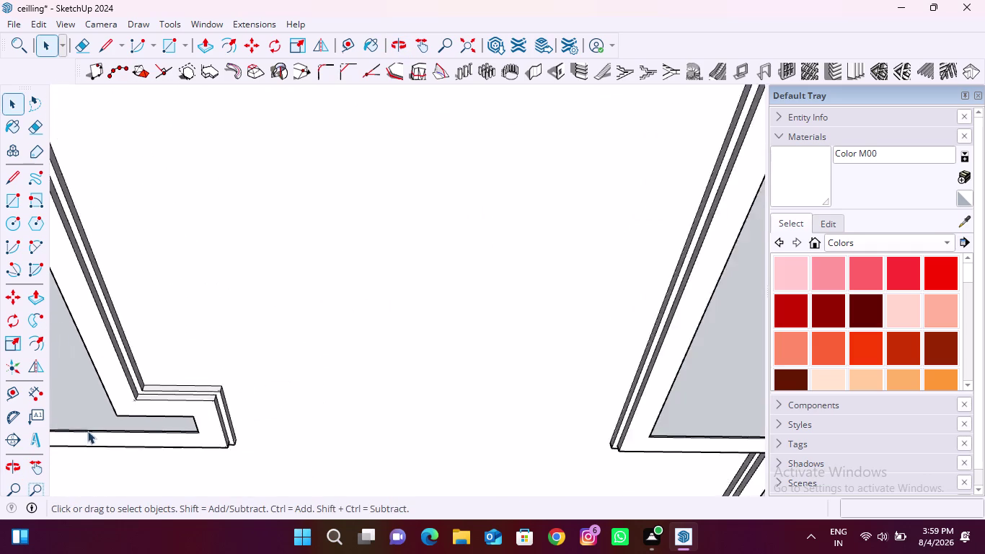
scroll(down, 3)
middle_drag(137, 429, 224, 413)
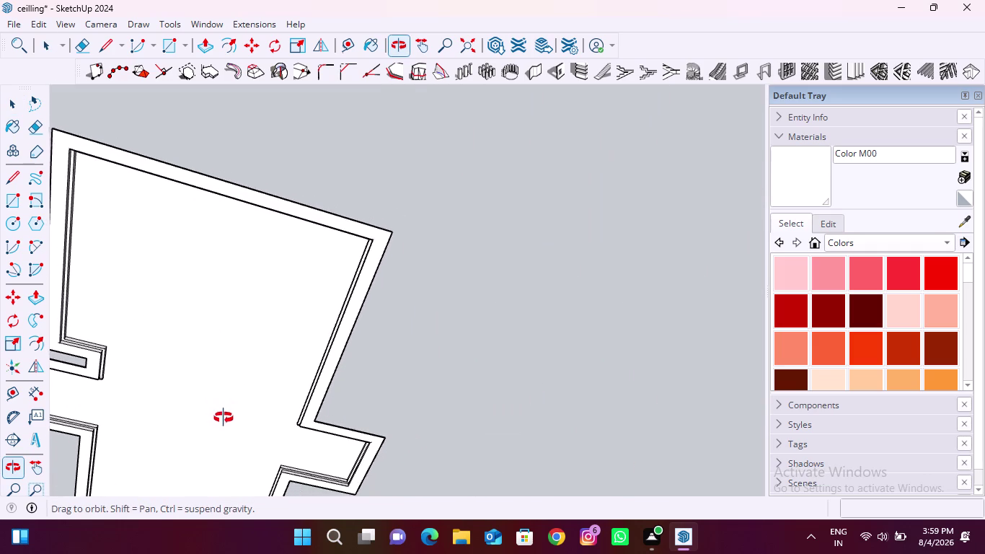
middle_drag(223, 413, 224, 422)
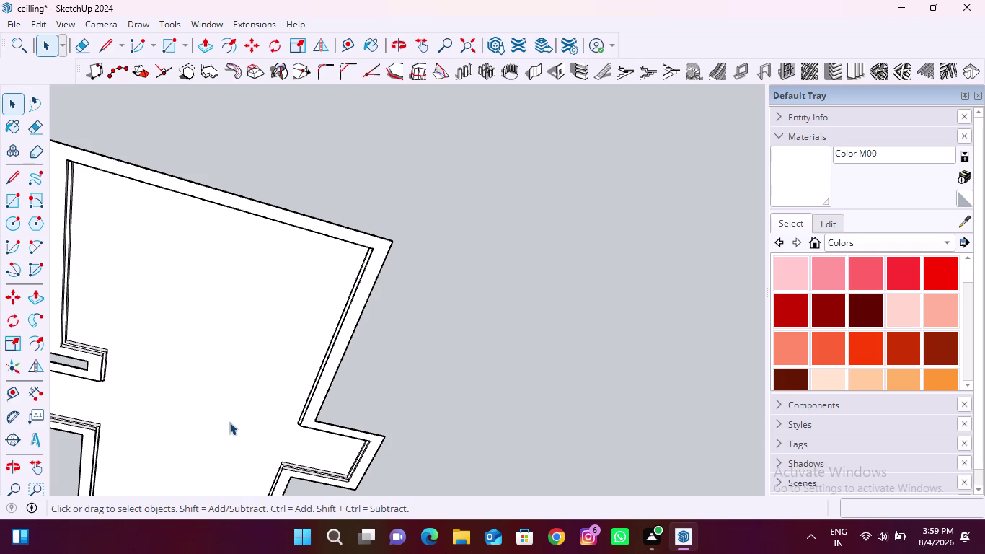
click(346, 43)
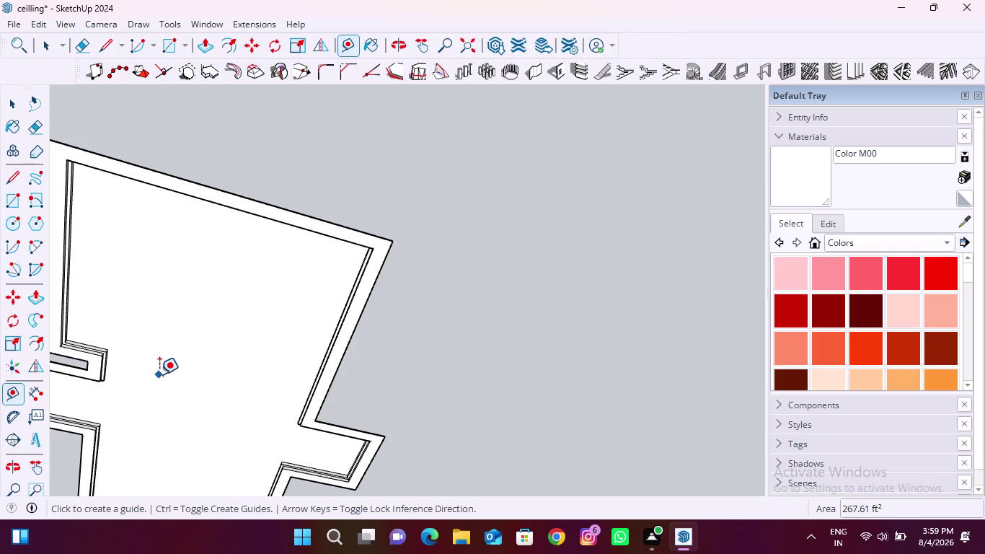
Place a guide line 12 mm in from the border strip edge.
scroll(down, 3)
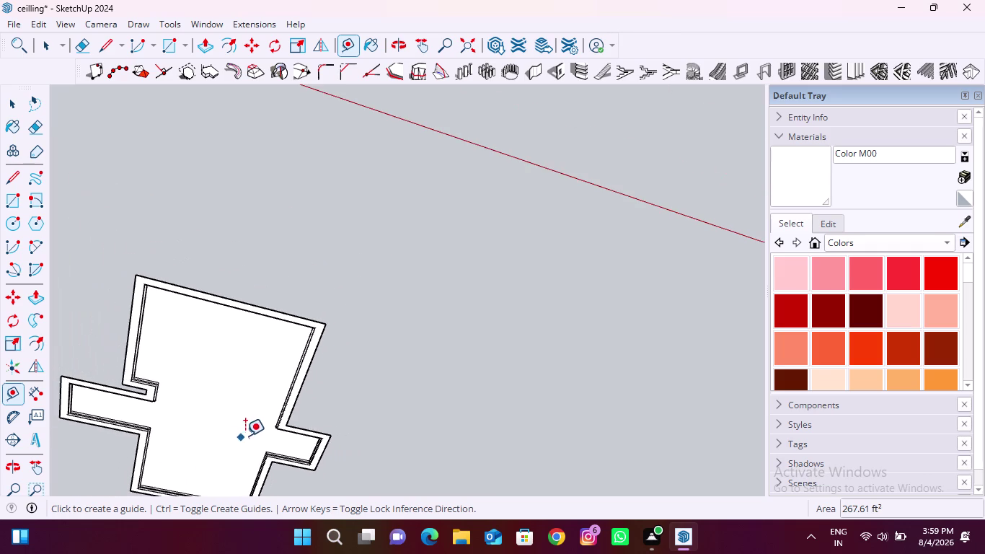
scroll(up, 3)
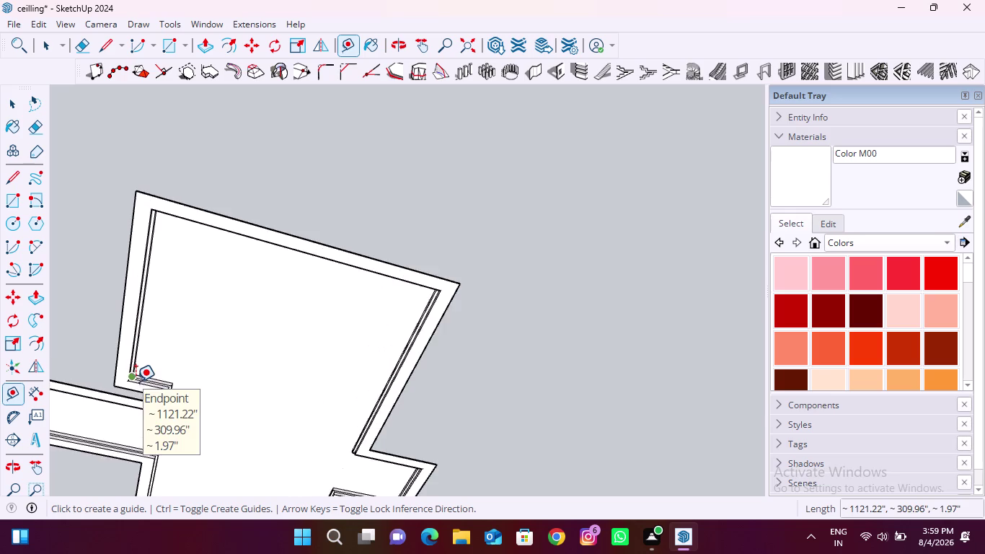
scroll(up, 3)
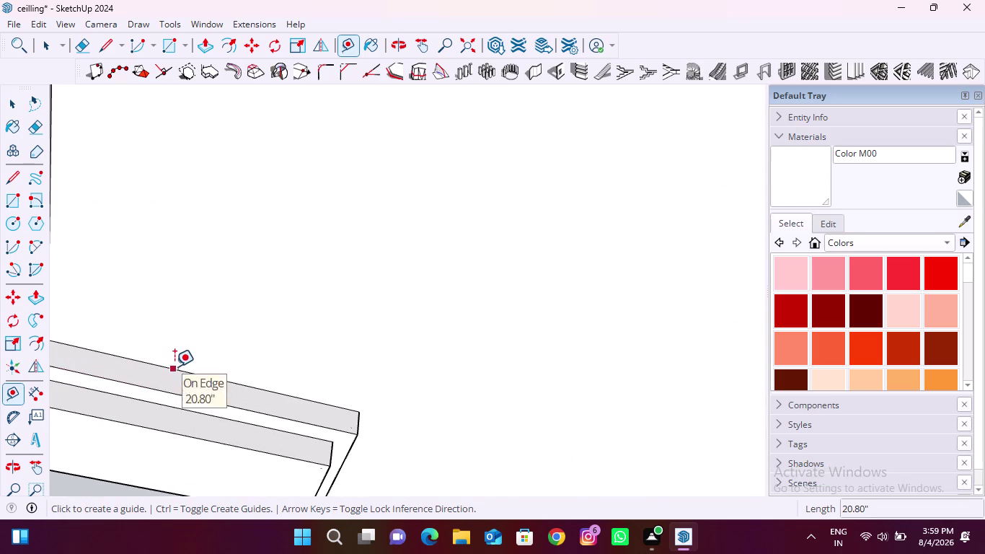
click(175, 366)
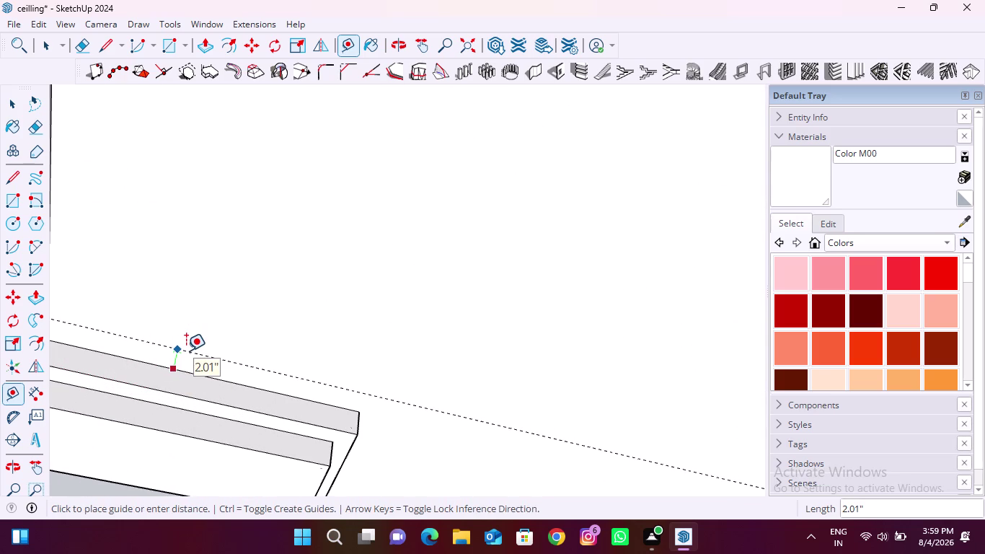
text(12)
text(mm)
key(Return)
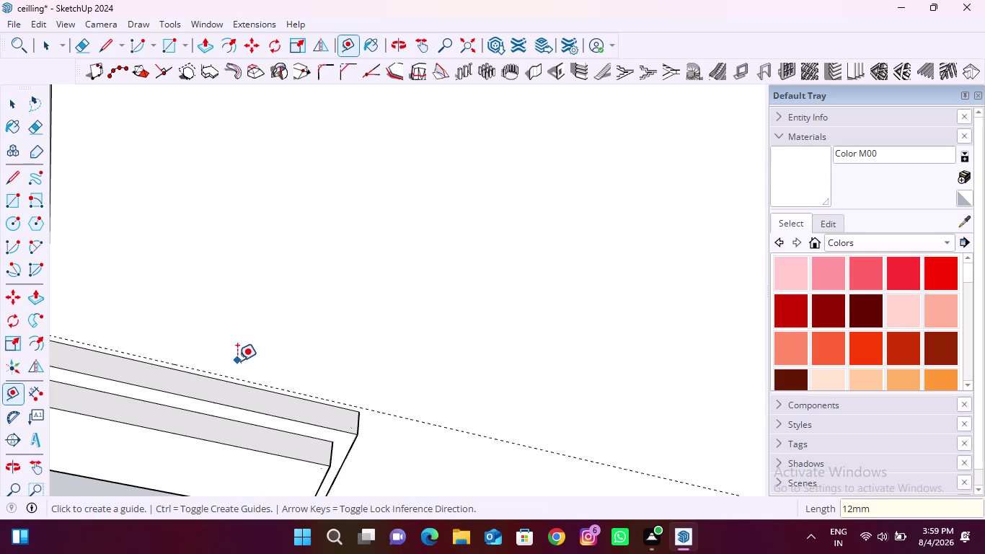
Add a second guide line 25 mm in from the strip edge.
click(182, 363)
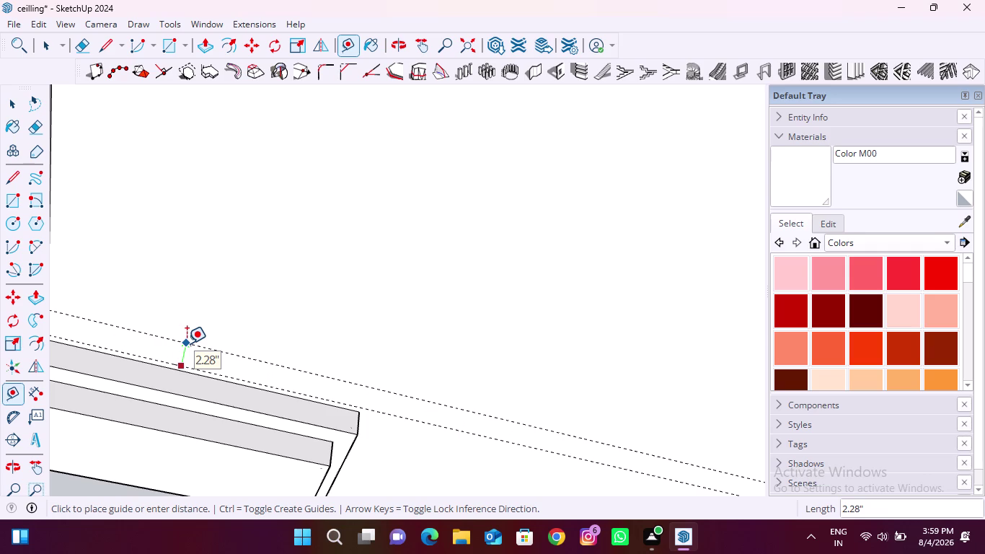
text(25)
text(mm)
key(Return)
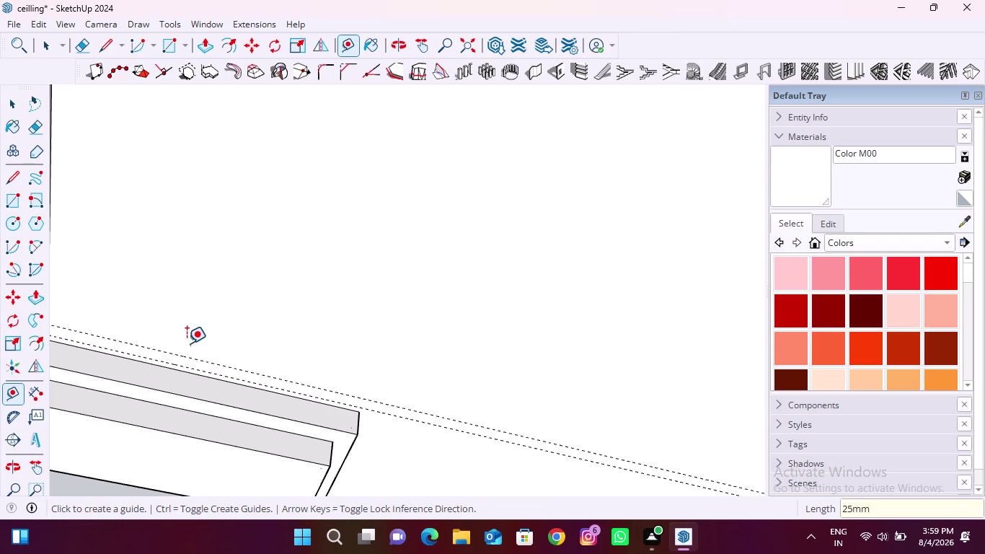
Delete the 12 mm guide line, then orbit to the ceiling's centre band.
click(45, 44)
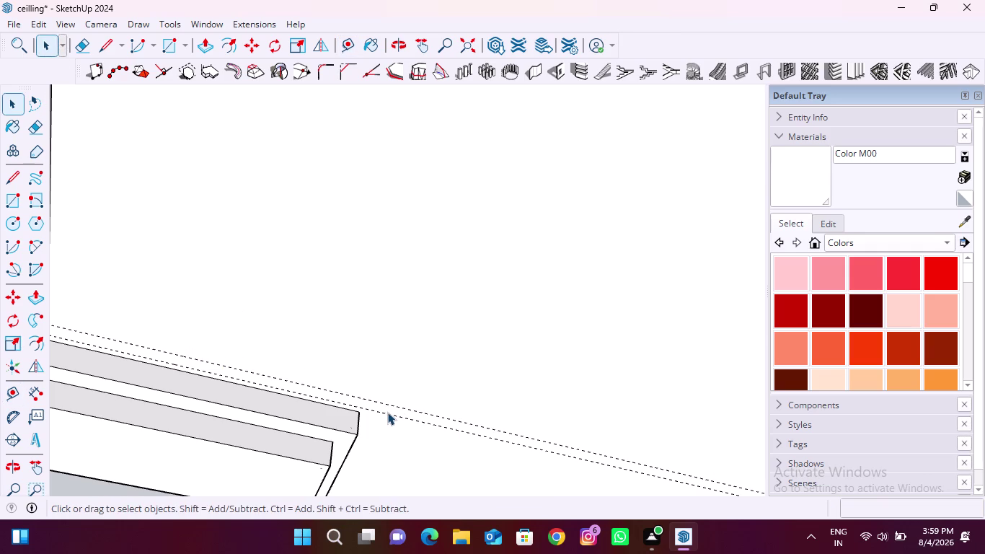
click(387, 413)
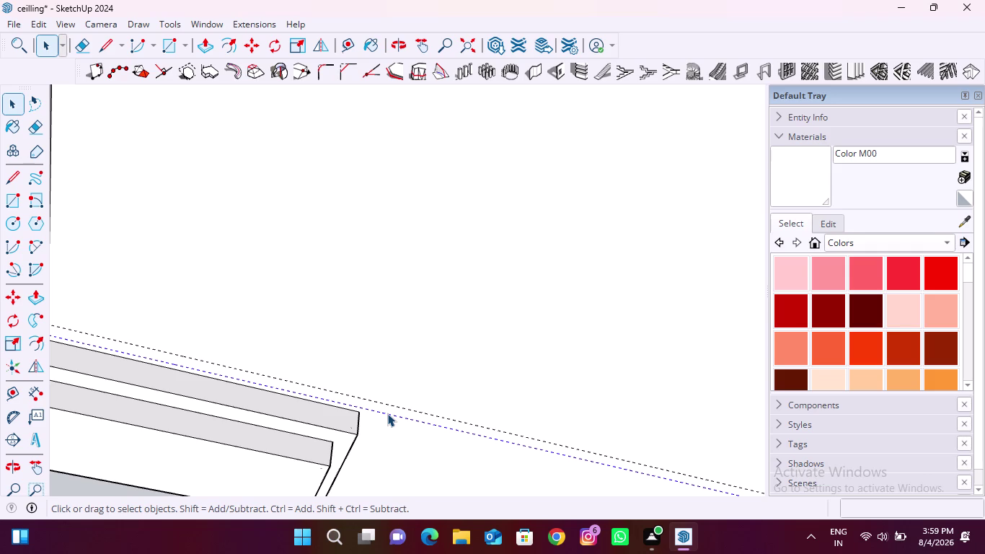
key(Delete)
scroll(down, 3)
middle_drag(292, 403, 166, 415)
scroll(down, 3)
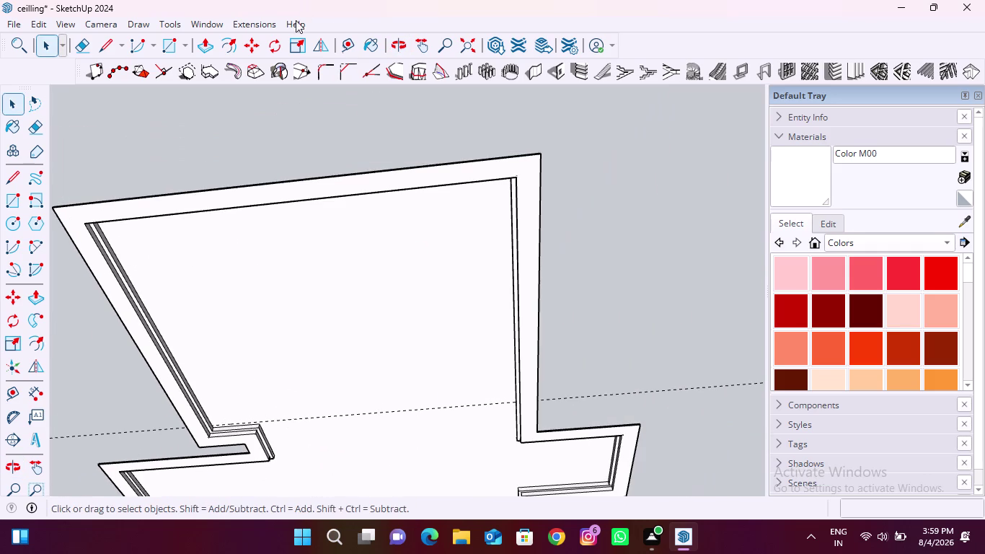
Place a 1.5-foot guide offset from the existing guide line.
click(345, 44)
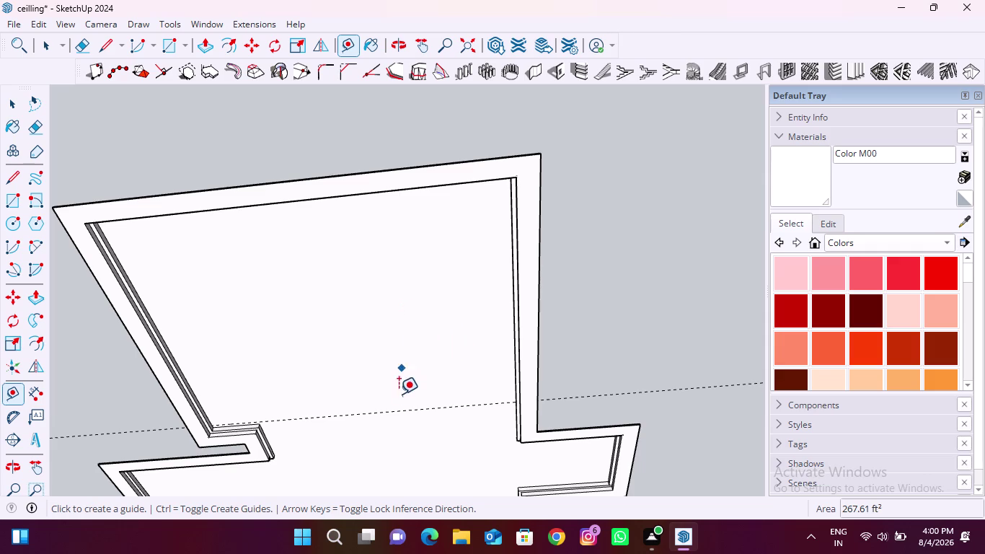
click(376, 412)
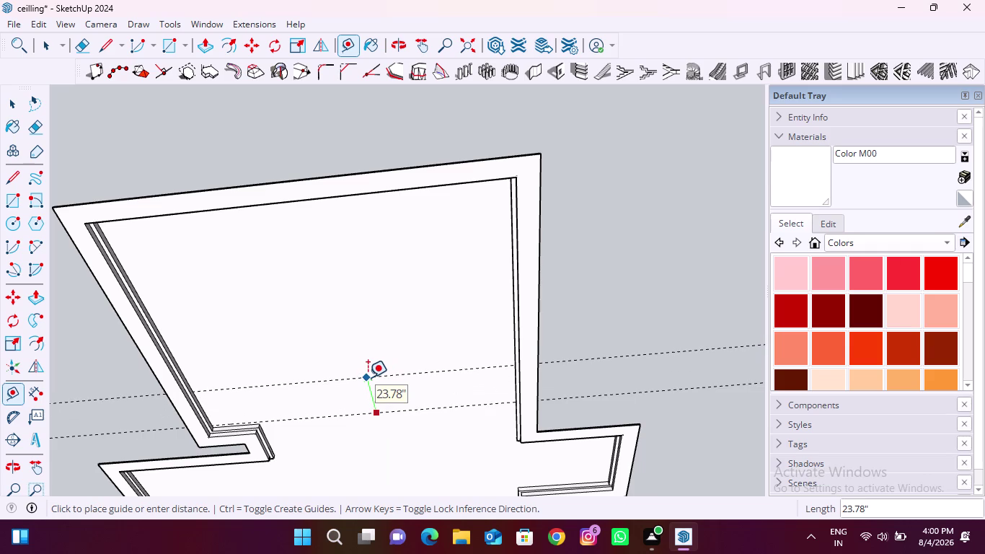
key(1)
text(.5)
text(')
key(Return)
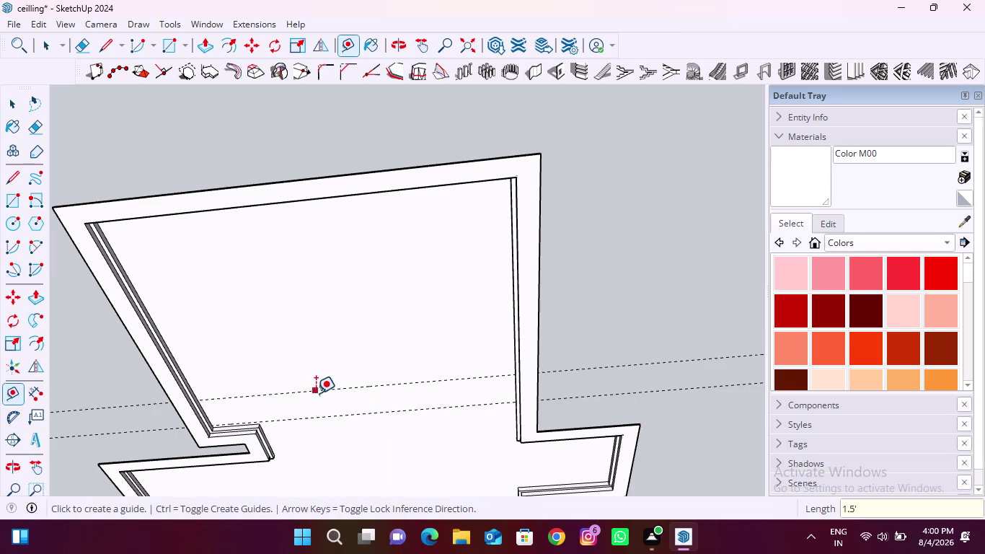
Add a 1.5-foot guide from the far border strip edge.
middle_drag(316, 393, 382, 181)
scroll(down, 3)
scroll(up, 3)
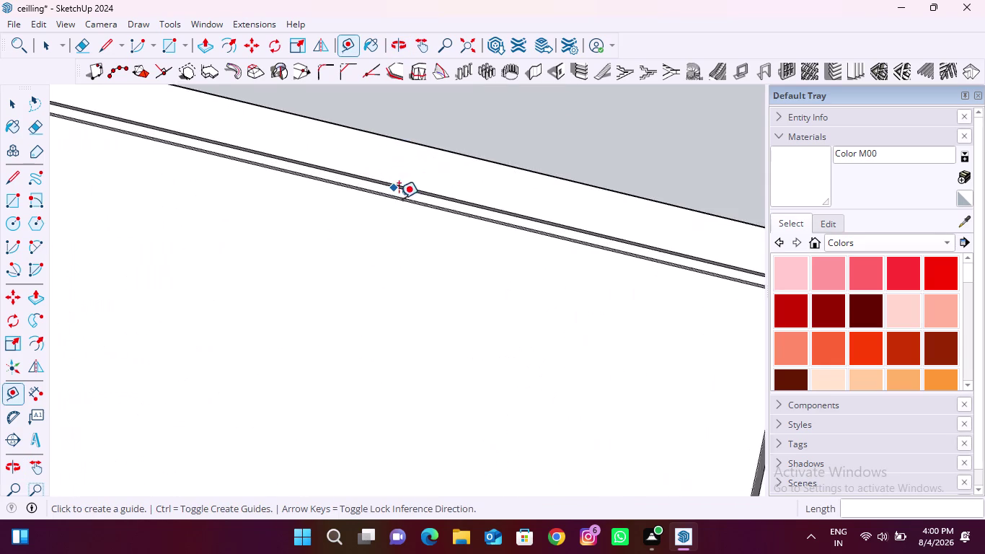
scroll(up, 3)
middle_drag(410, 247, 461, 148)
scroll(up, 3)
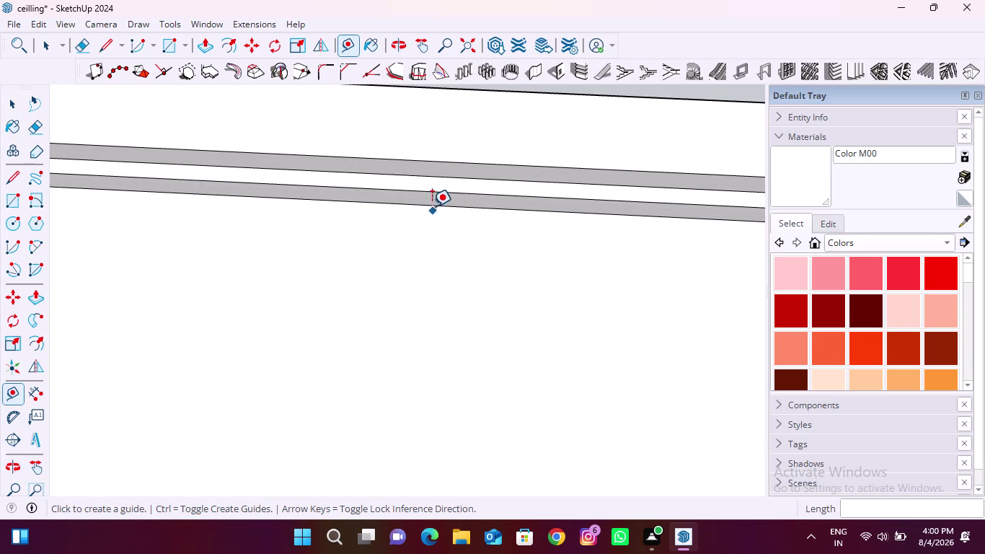
click(432, 207)
text(1.)
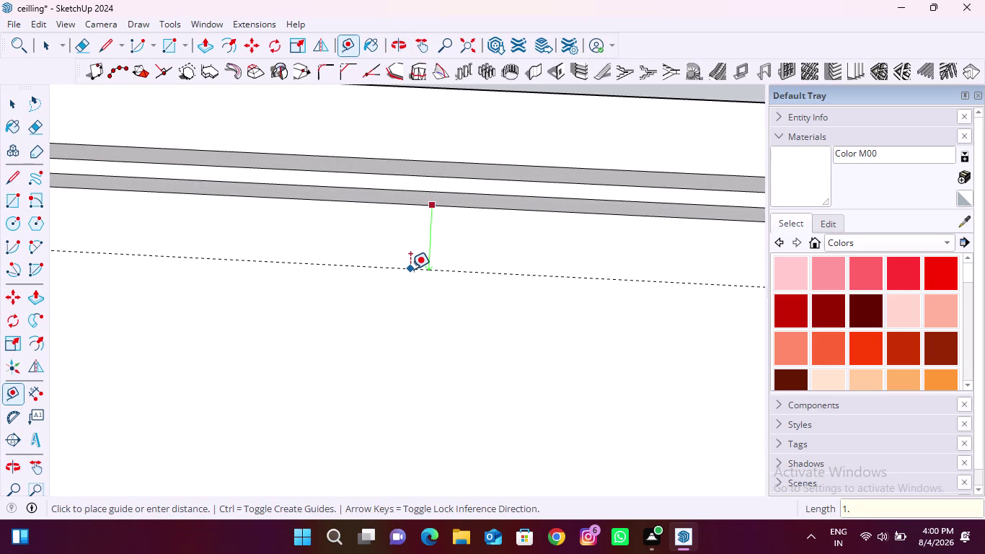
text(5')
key(Return)
Add a 1.5-foot guide inside the upper arm's inner border.
scroll(down, 3)
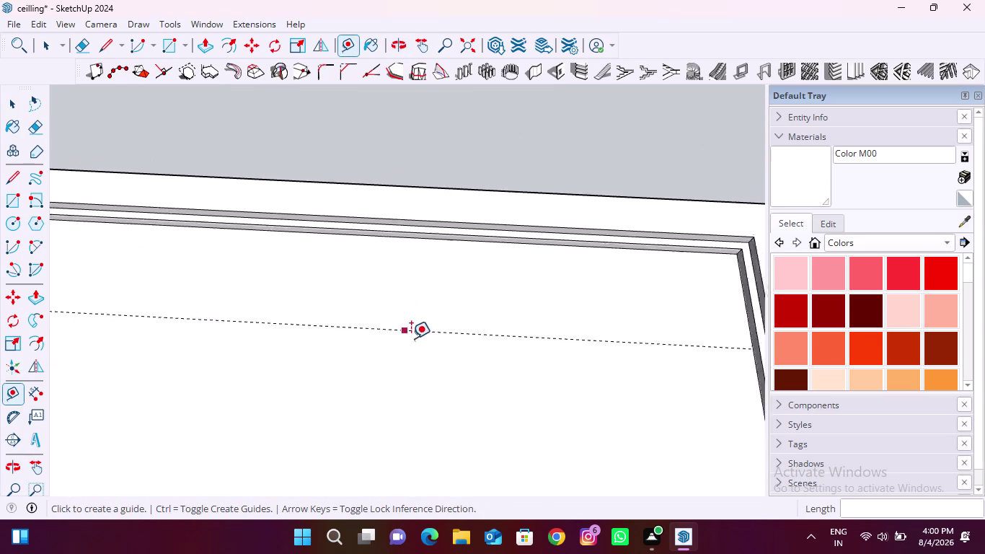
scroll(down, 3)
middle_drag(398, 381, 333, 414)
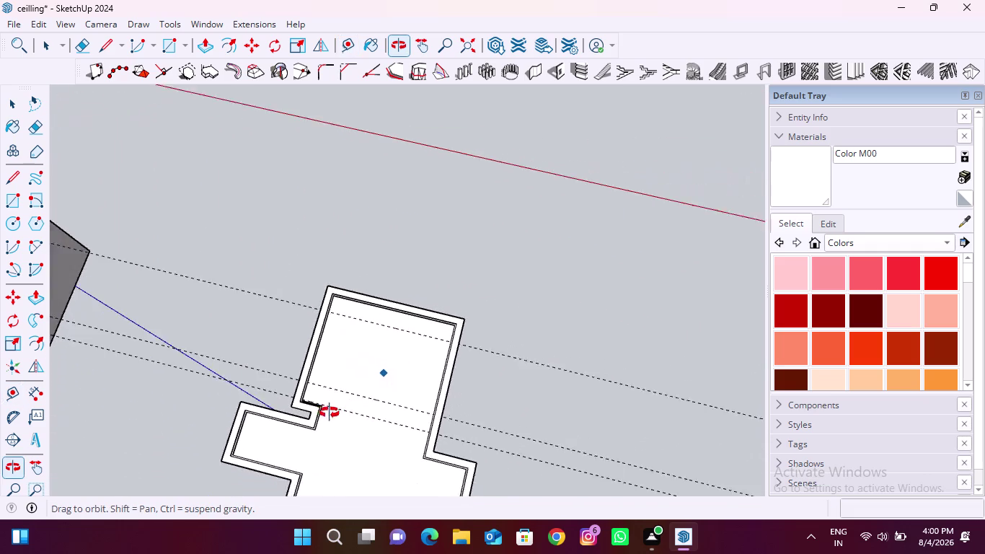
middle_drag(332, 413, 319, 410)
middle_drag(317, 429, 419, 437)
scroll(up, 3)
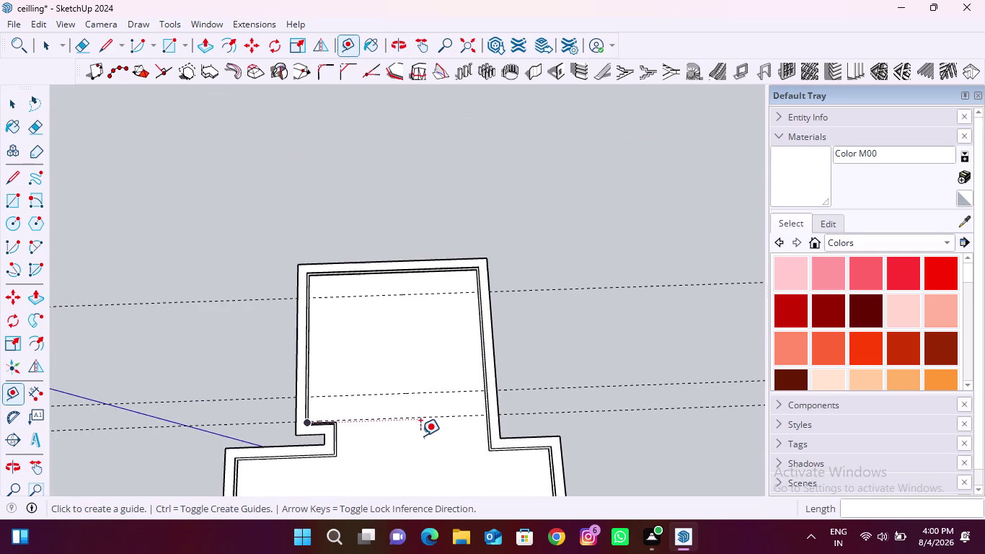
scroll(up, 3)
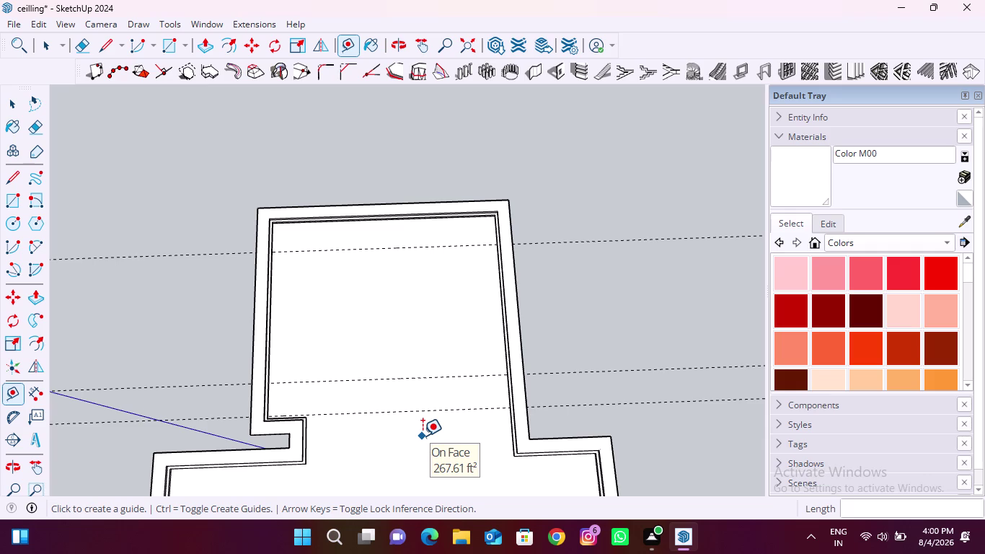
scroll(up, 3)
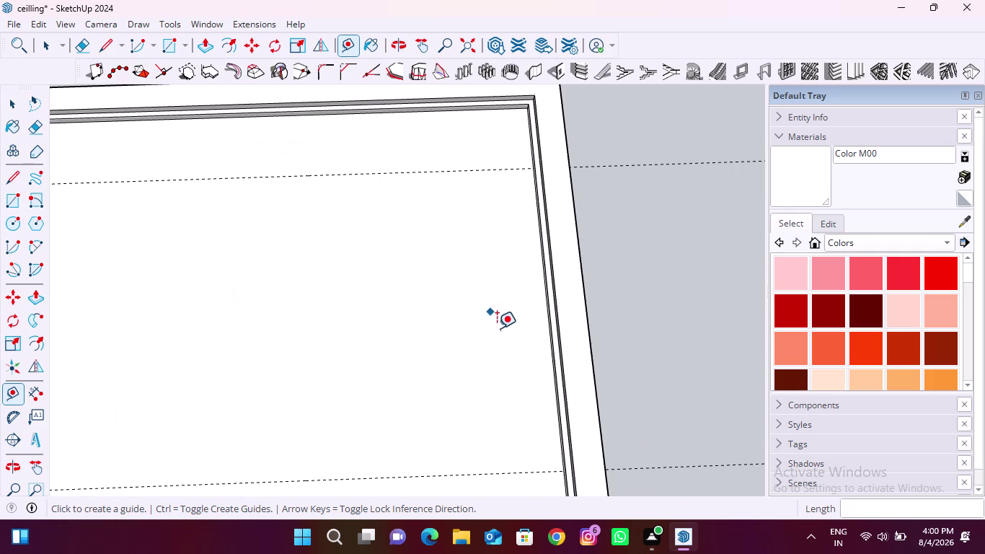
middle_drag(502, 337, 381, 331)
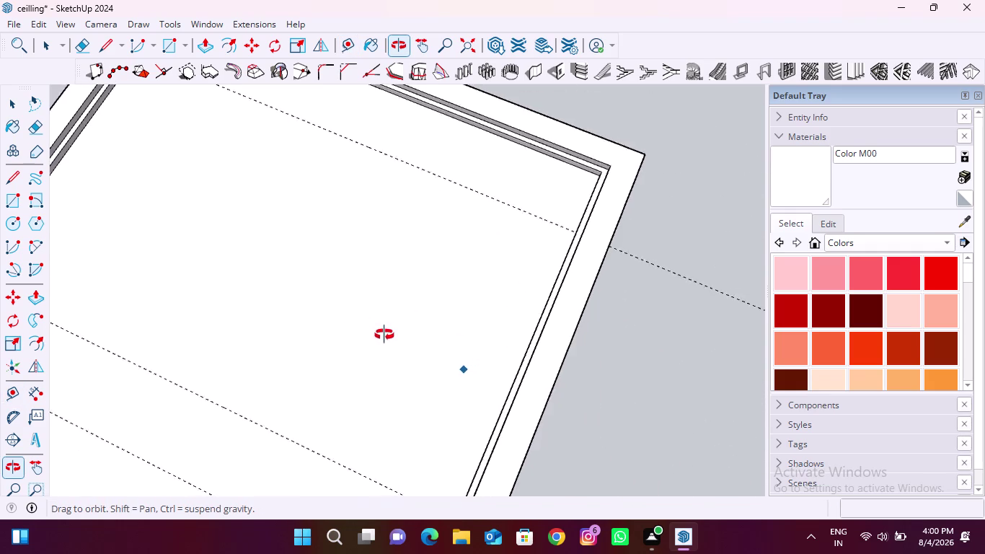
middle_drag(382, 331, 480, 351)
scroll(up, 3)
middle_drag(564, 341, 617, 333)
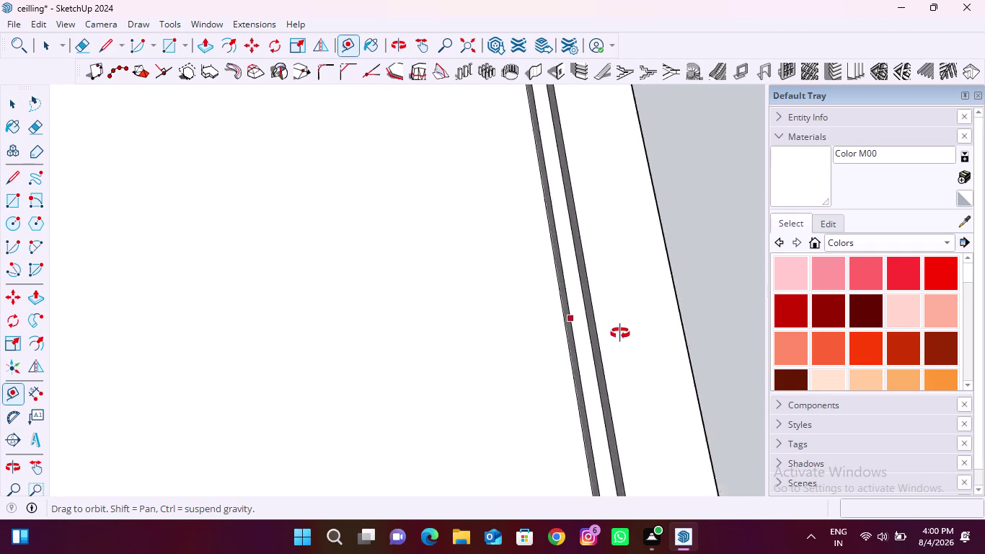
middle_drag(617, 334, 495, 332)
scroll(up, 3)
middle_drag(557, 367, 684, 260)
click(587, 297)
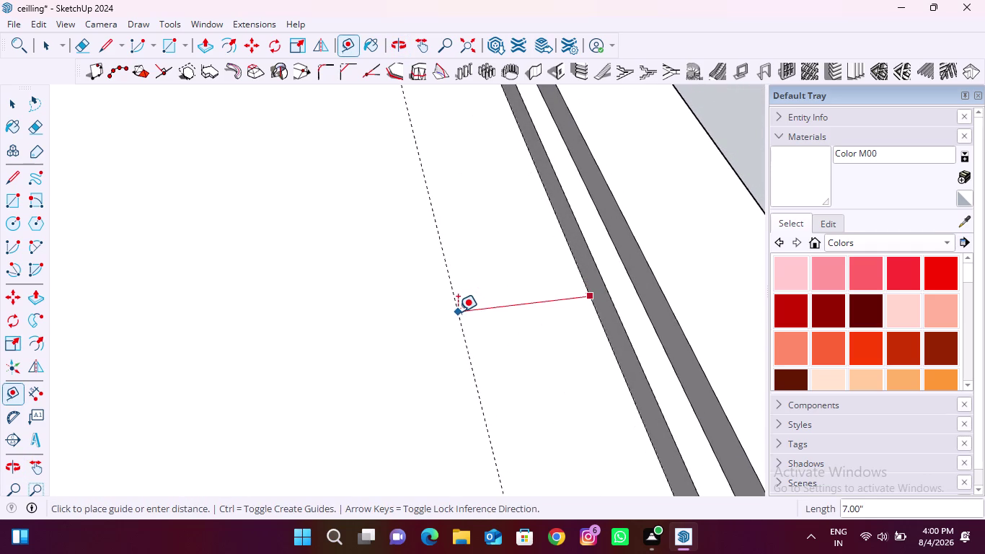
text(1.5')
key(Return)
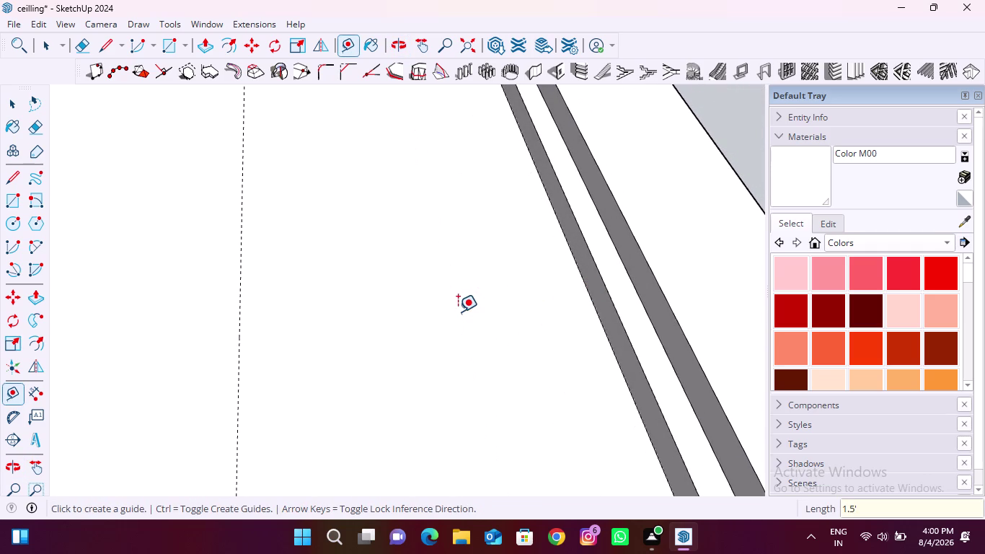
Add a matching 1.5-foot guide from the opposite border edge.
scroll(down, 3)
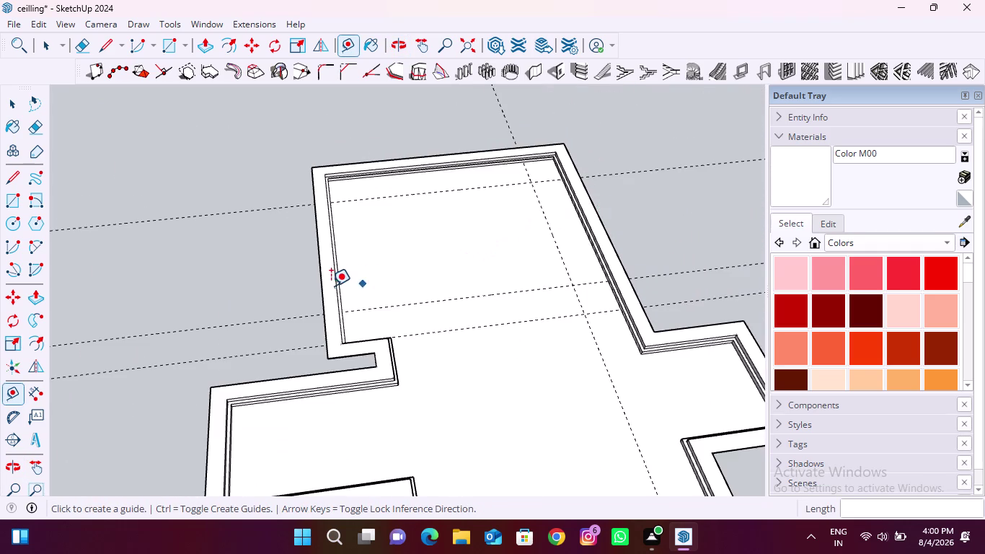
scroll(up, 3)
middle_drag(349, 261, 229, 252)
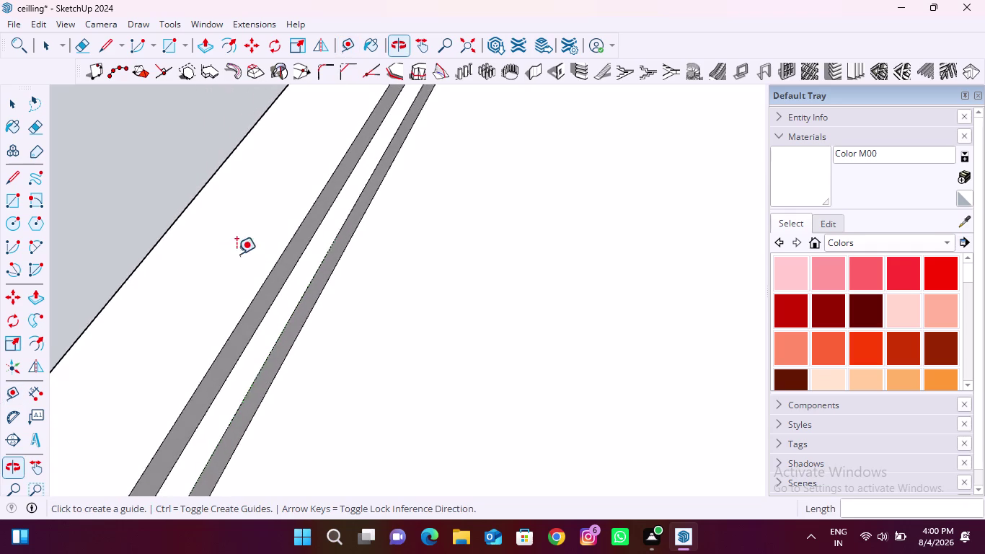
scroll(up, 3)
click(340, 234)
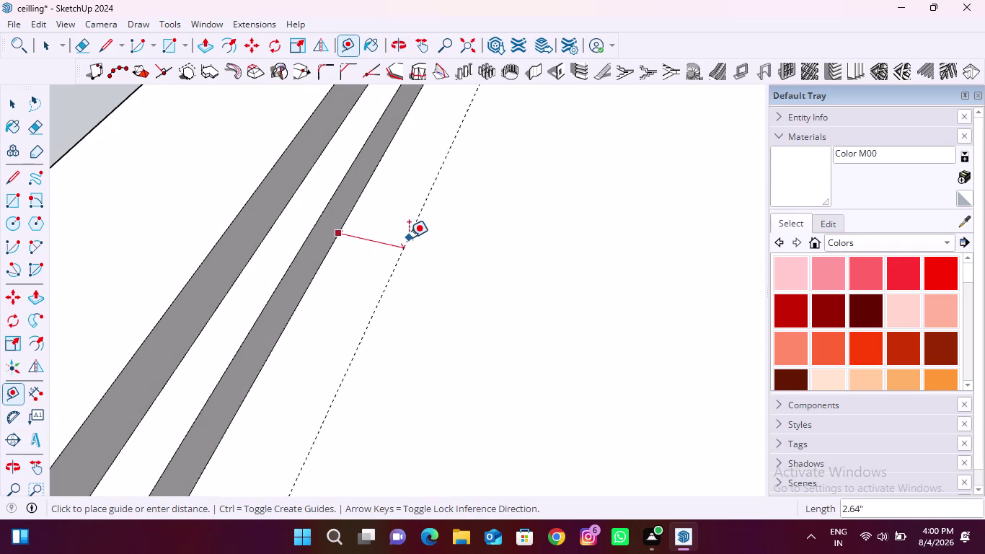
text(1.5')
key(Return)
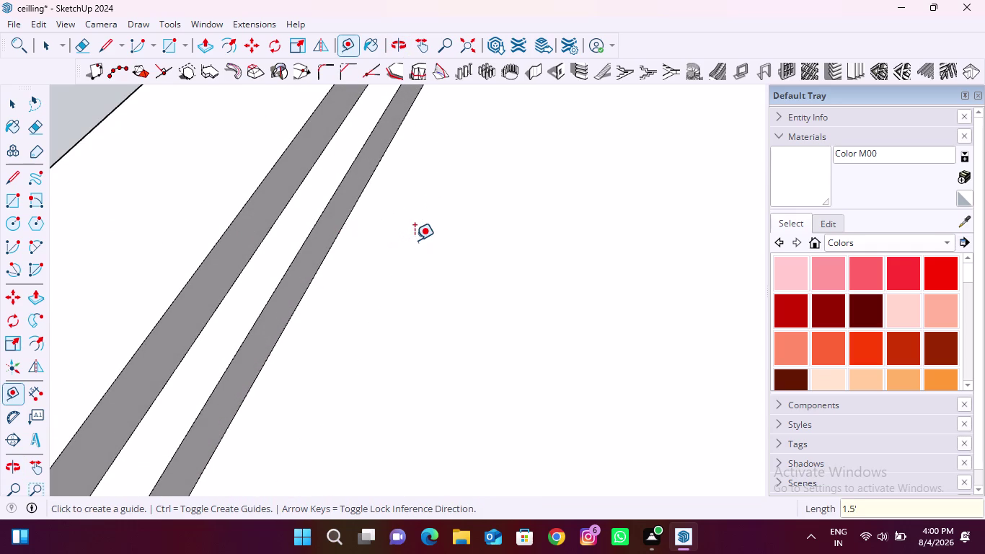
Draw a rectangle with its corners on the guide intersections.
scroll(down, 3)
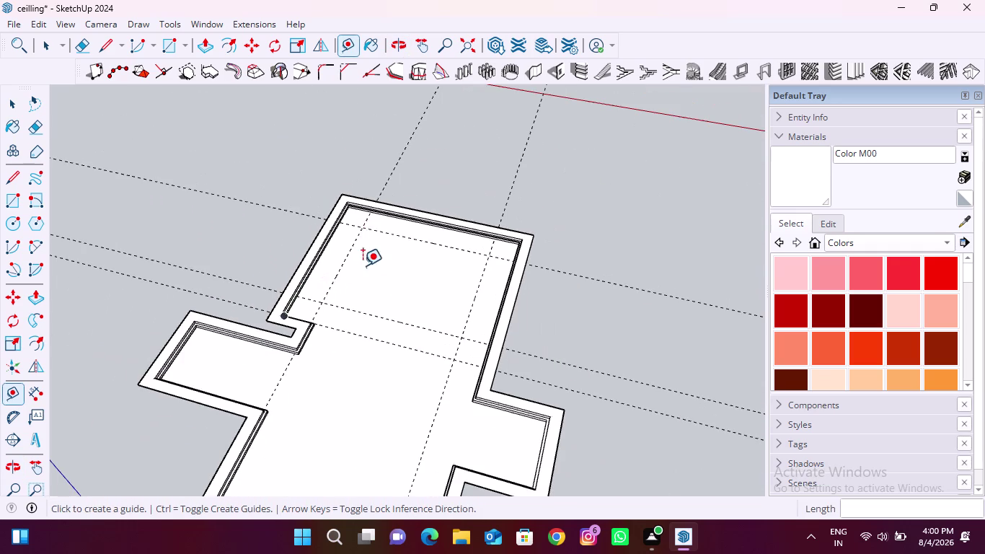
click(170, 42)
scroll(up, 3)
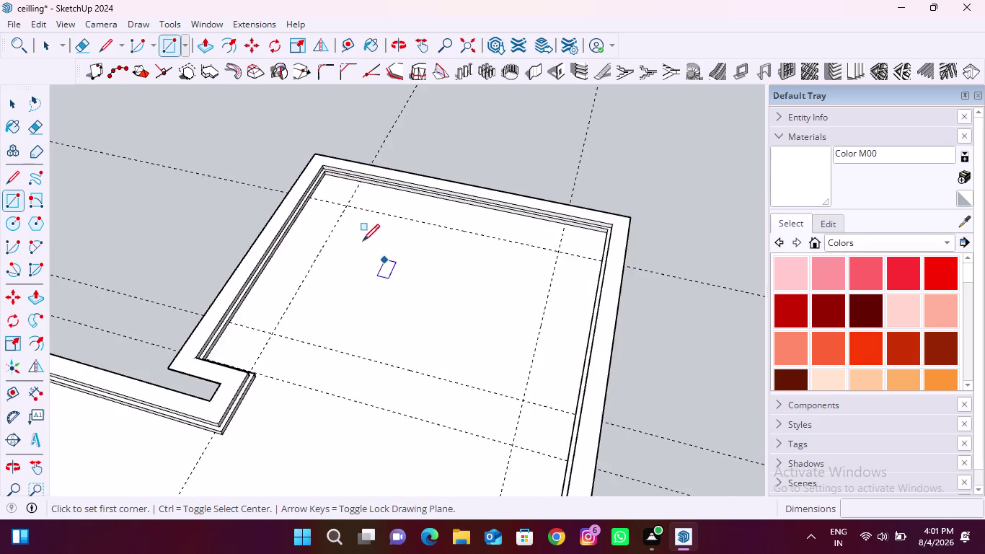
scroll(up, 3)
click(345, 195)
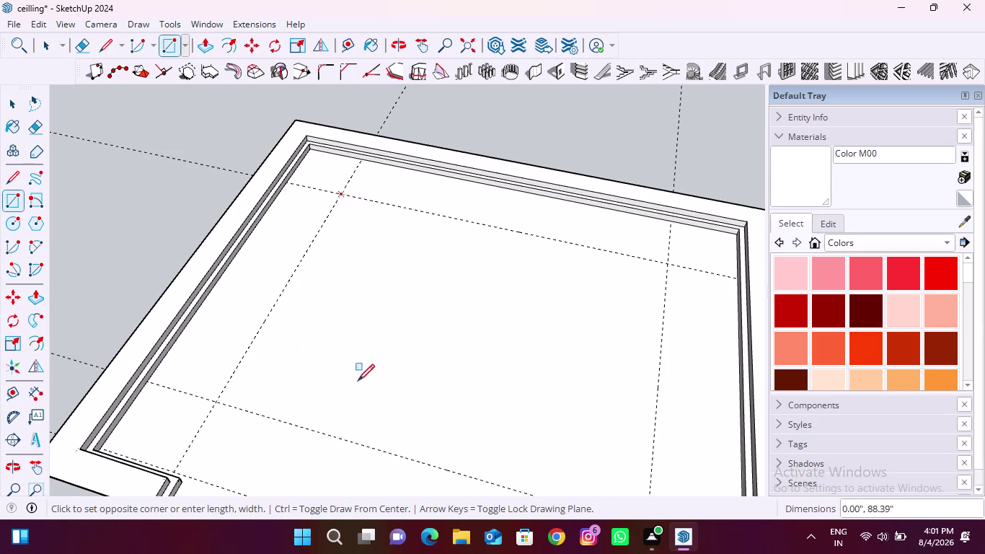
scroll(down, 3)
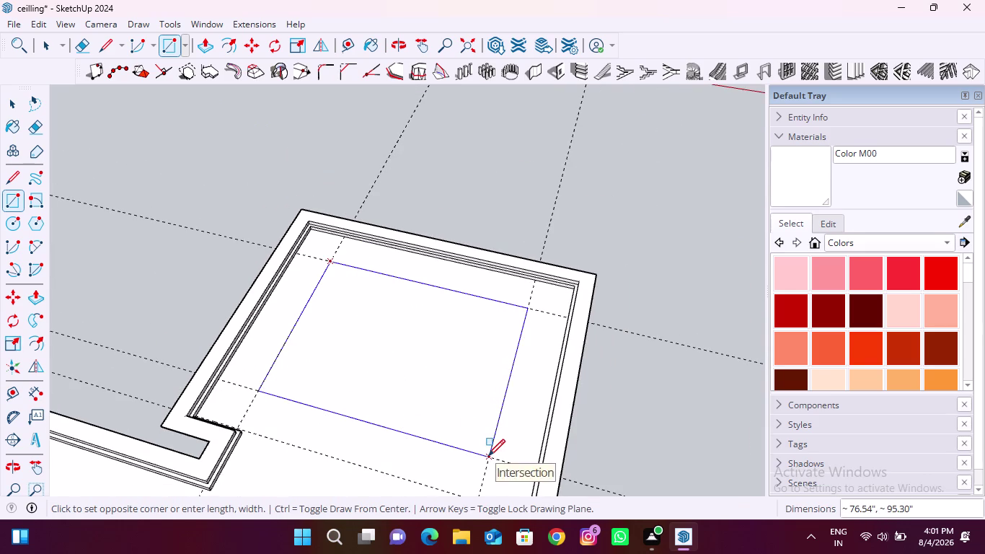
click(488, 455)
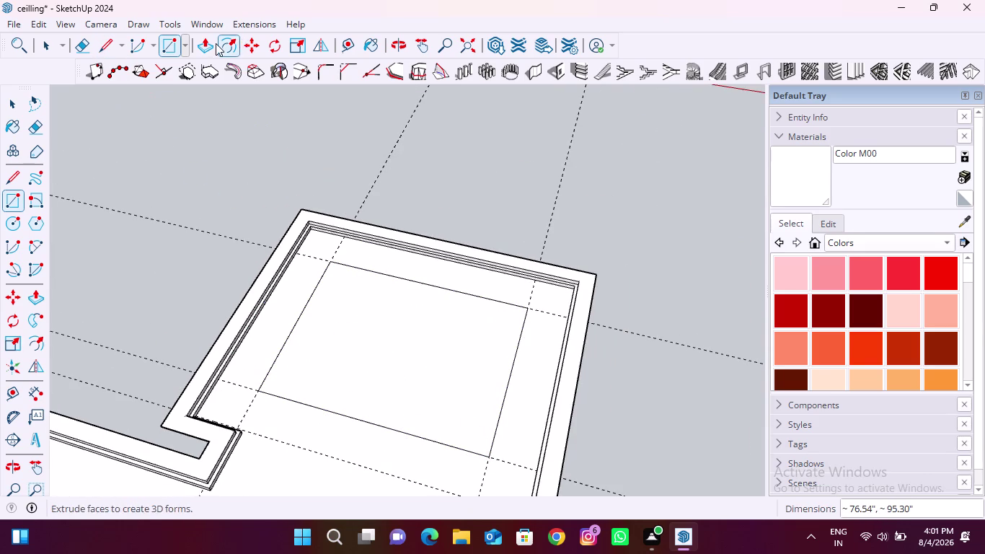
click(225, 42)
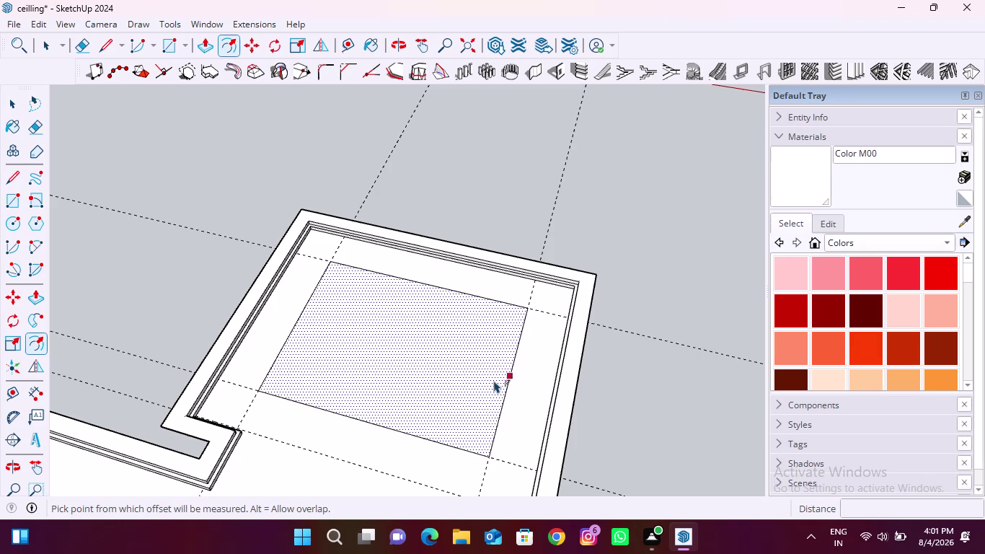
Try a 2.5-inch inward offset of the rectangle, then undo it.
click(495, 381)
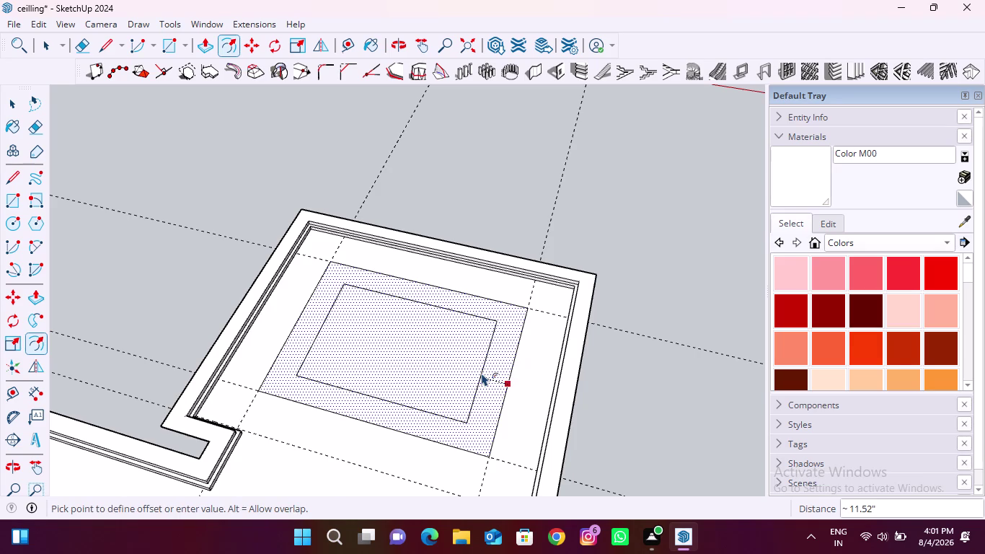
text(2.5")
key(Return)
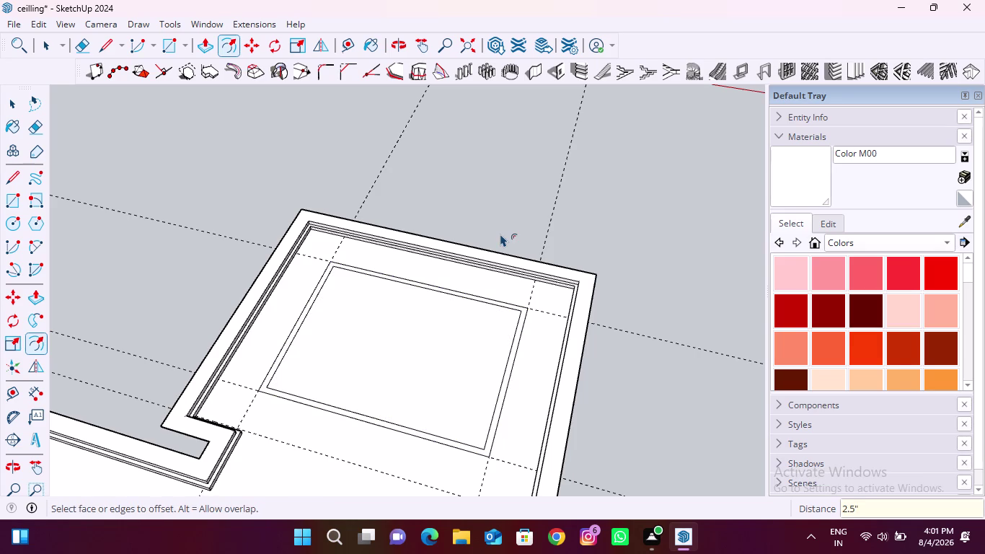
key(ctrl+z)
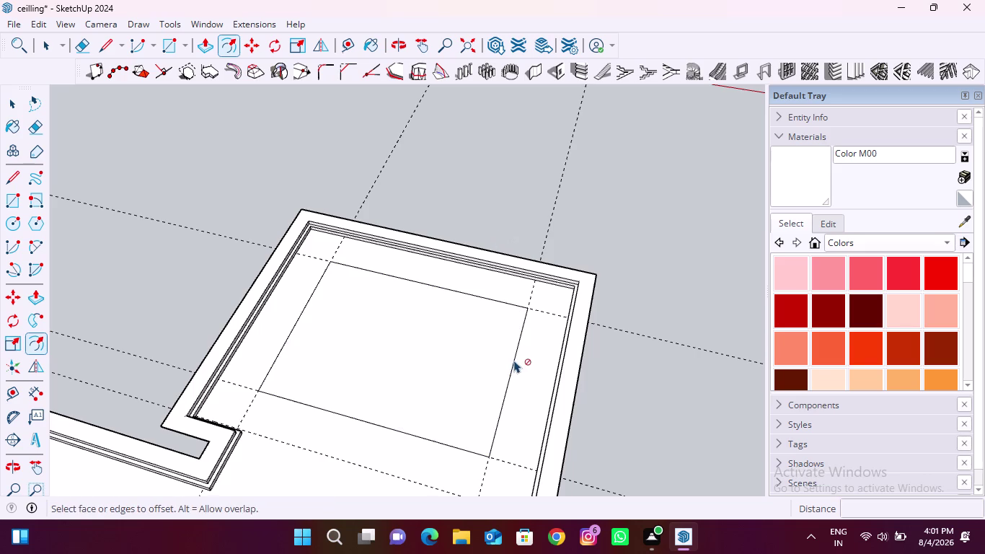
Offset the rectangle inward by 3 inches and return to Select.
click(508, 363)
text(3)
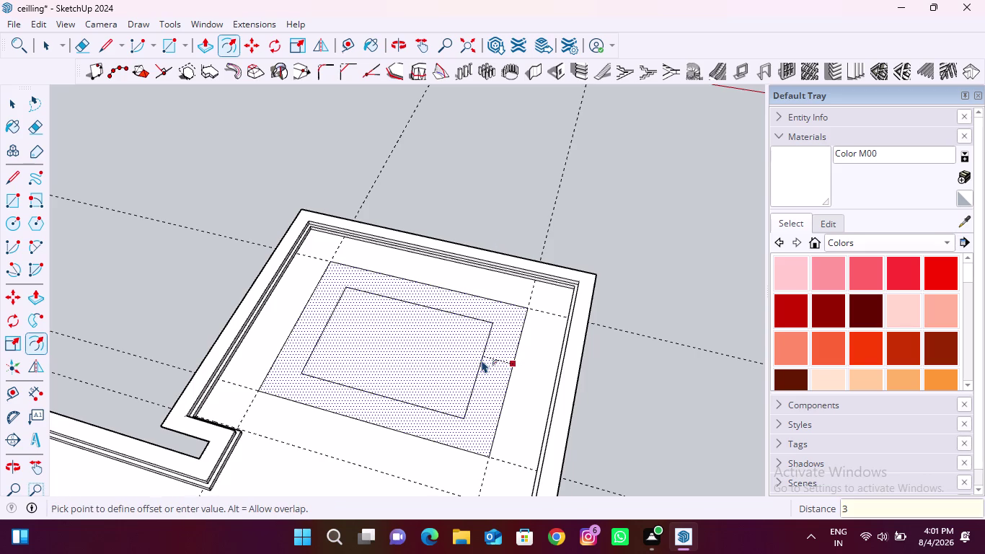
text(")
key(Return)
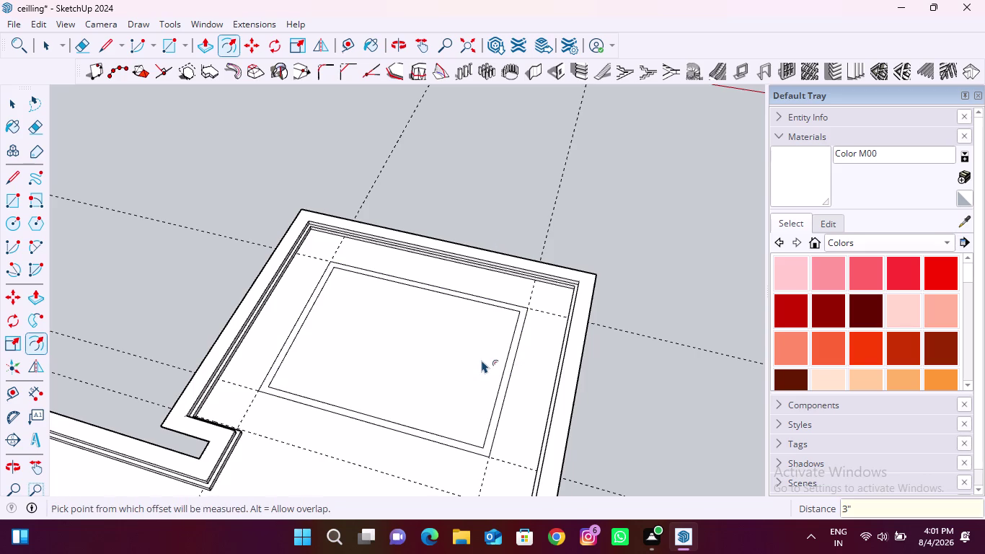
key(Escape)
key(space)
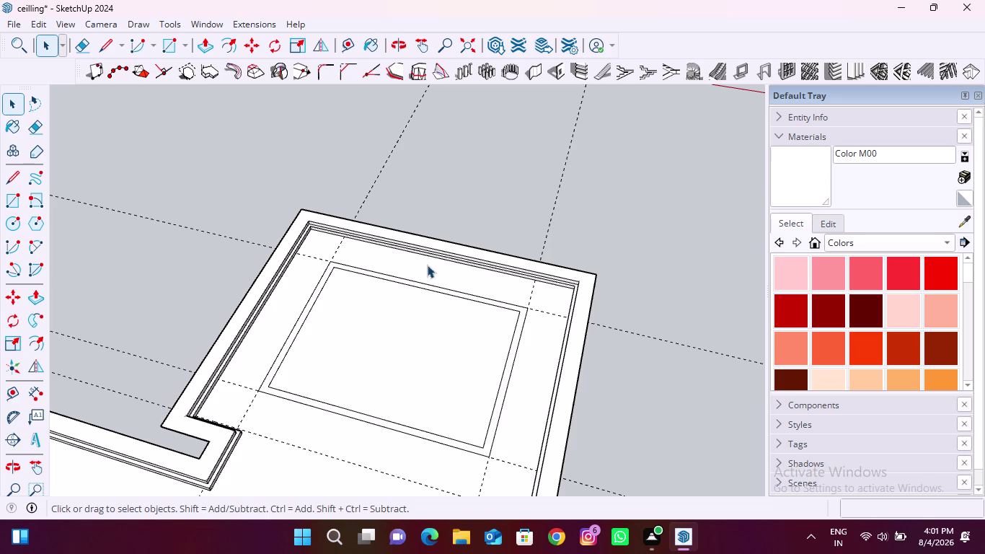
Push the inner panel face in, inspect the result, then undo the attempt.
click(207, 47)
click(400, 316)
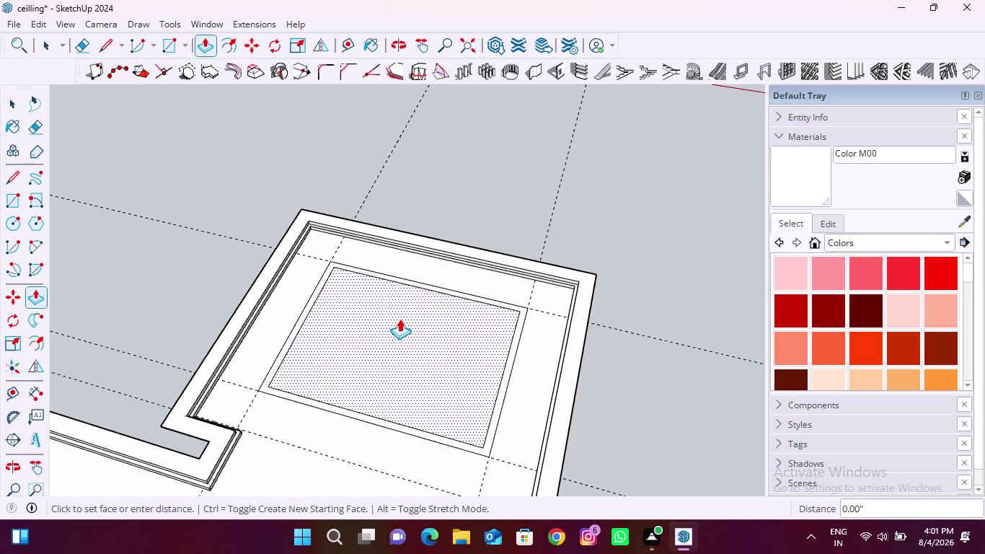
click(399, 334)
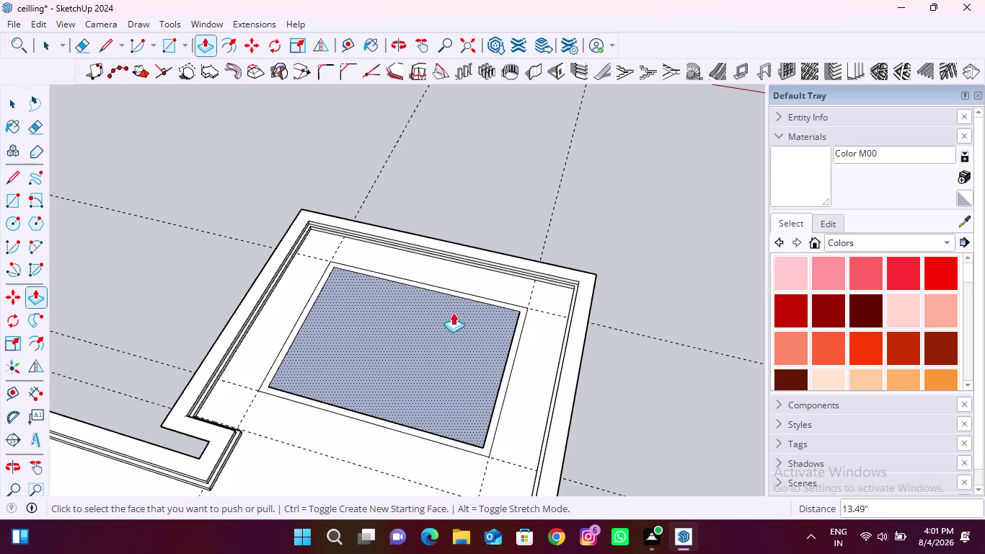
middle_drag(535, 327, 377, 168)
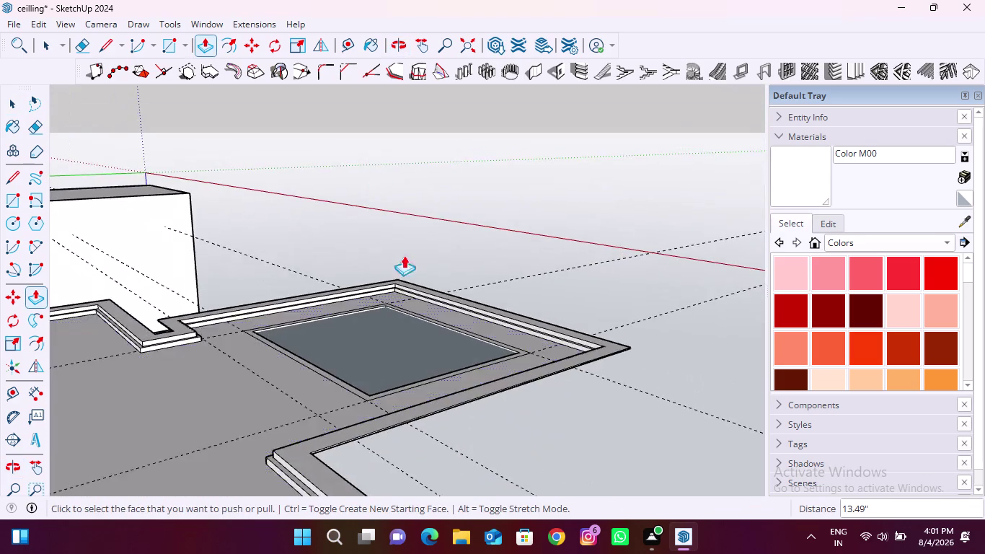
middle_drag(459, 366, 344, 422)
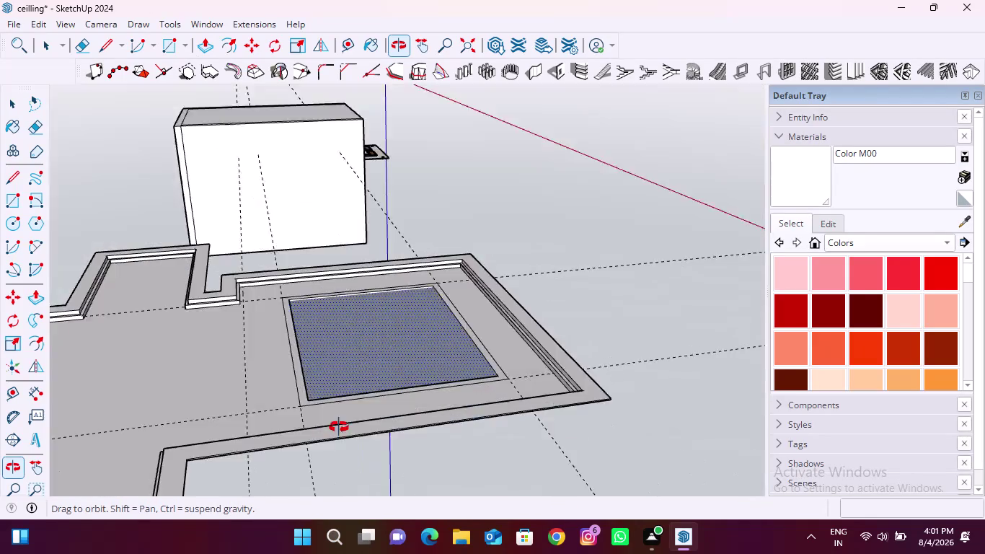
middle_drag(344, 421, 331, 423)
scroll(up, 3)
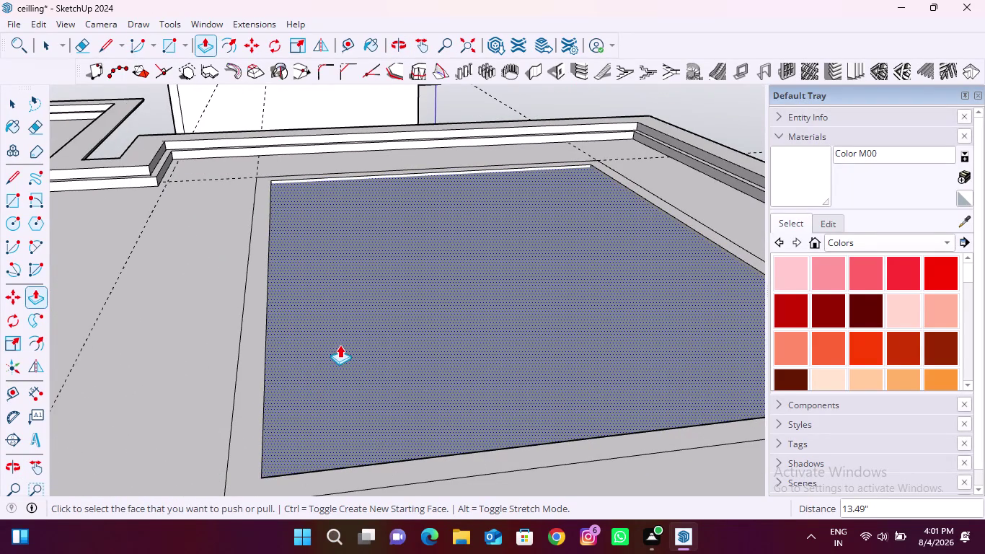
key(ctrl+z)
Push the inner panel in again about 0.47 inches and view the whole ceiling.
click(343, 346)
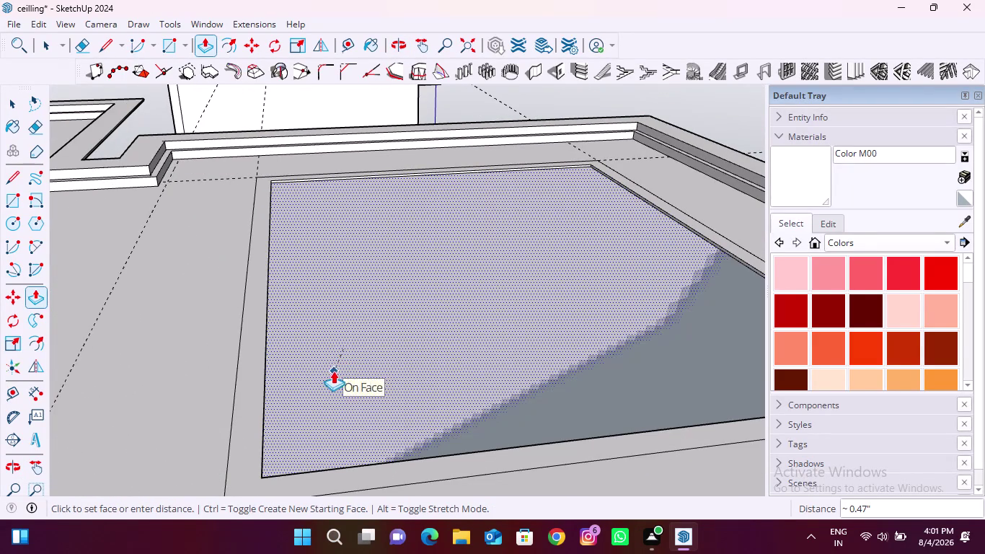
click(325, 364)
scroll(down, 3)
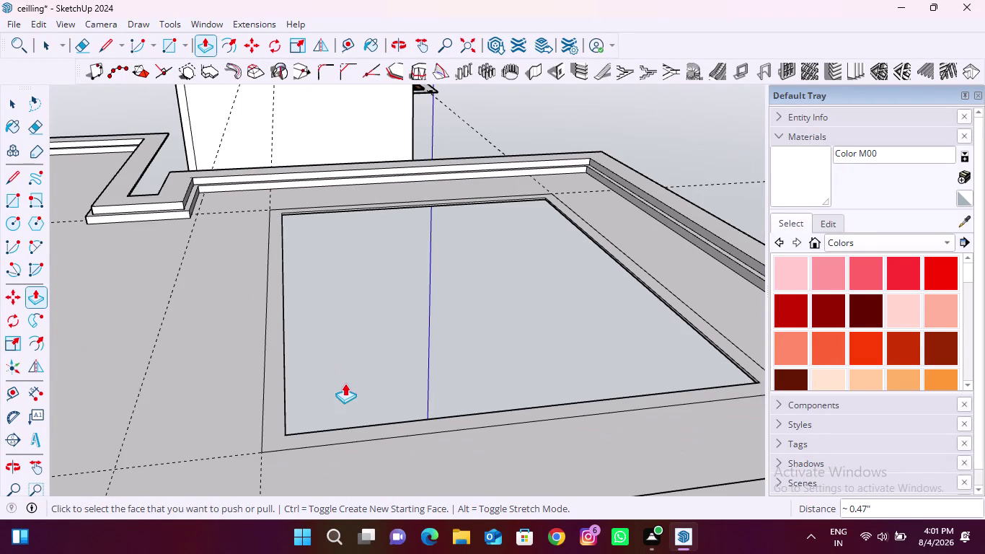
scroll(up, 3)
middle_drag(316, 280, 281, 260)
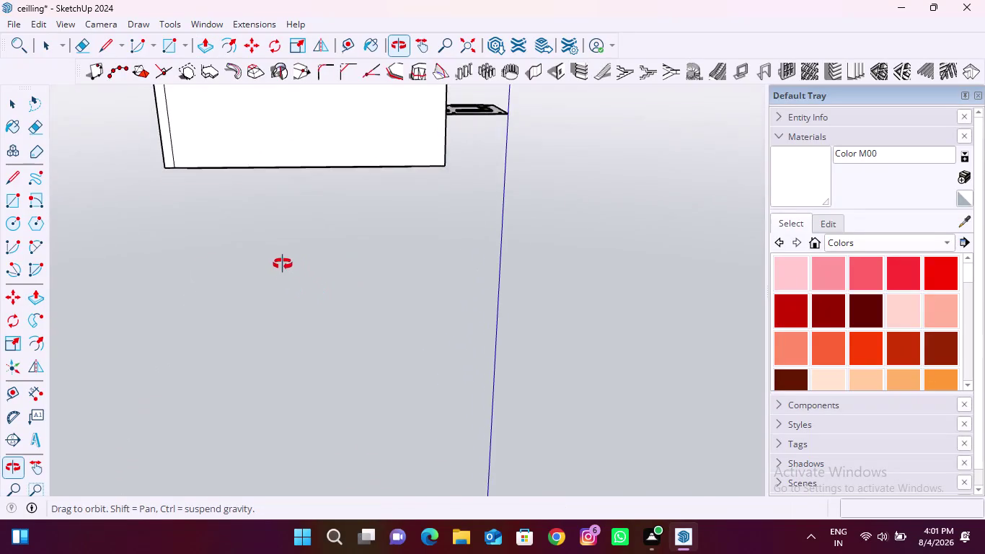
middle_drag(280, 259, 298, 303)
scroll(down, 3)
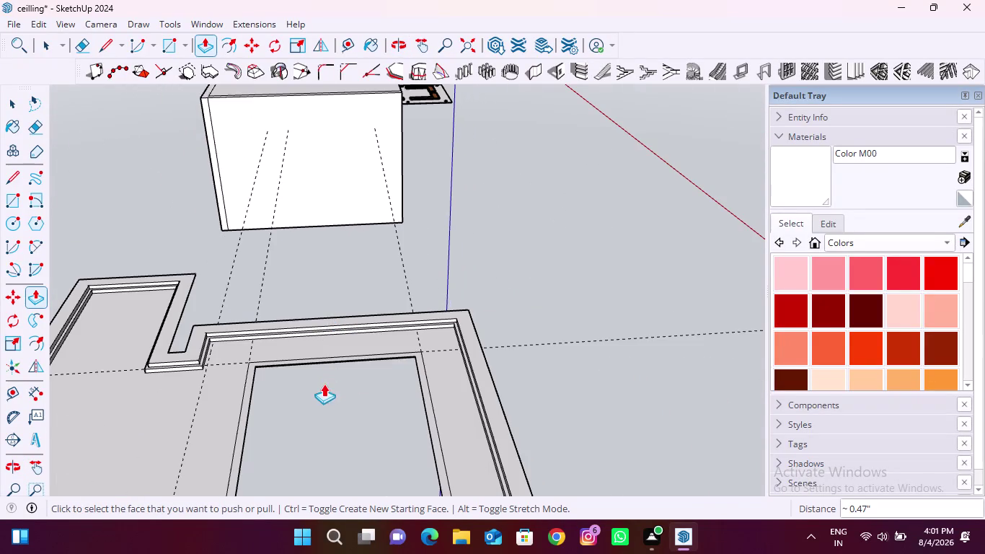
middle_drag(348, 425, 351, 378)
scroll(down, 3)
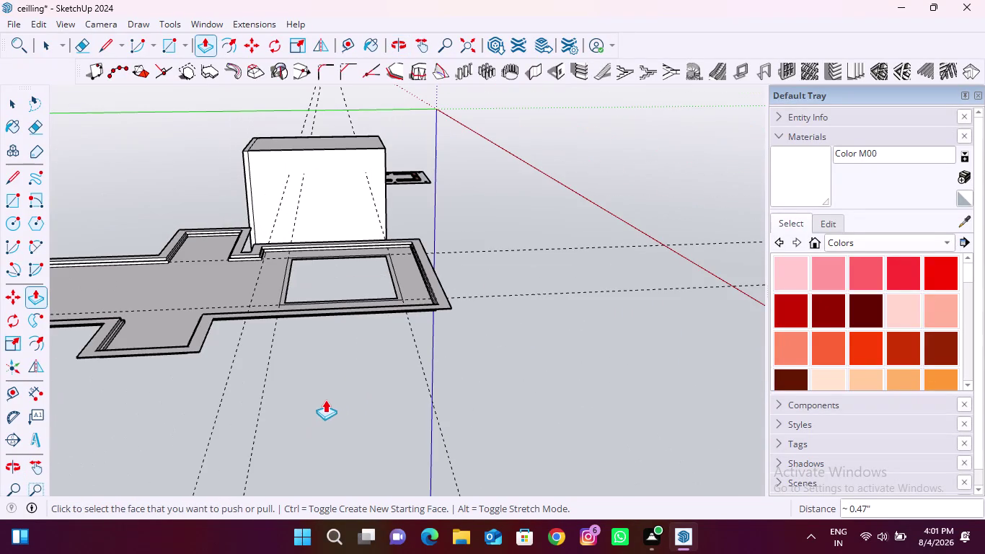
key(space)
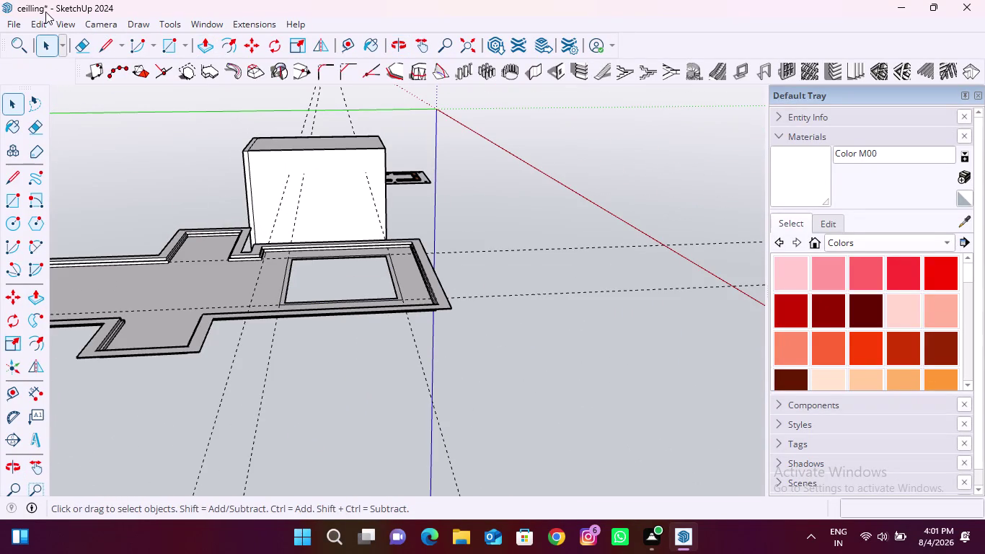
click(40, 20)
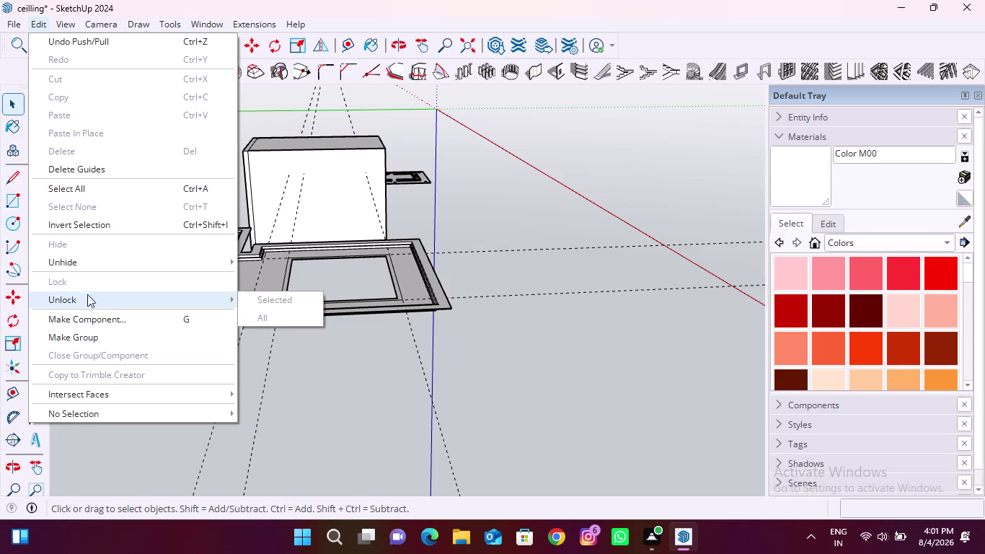
click(90, 171)
click(344, 379)
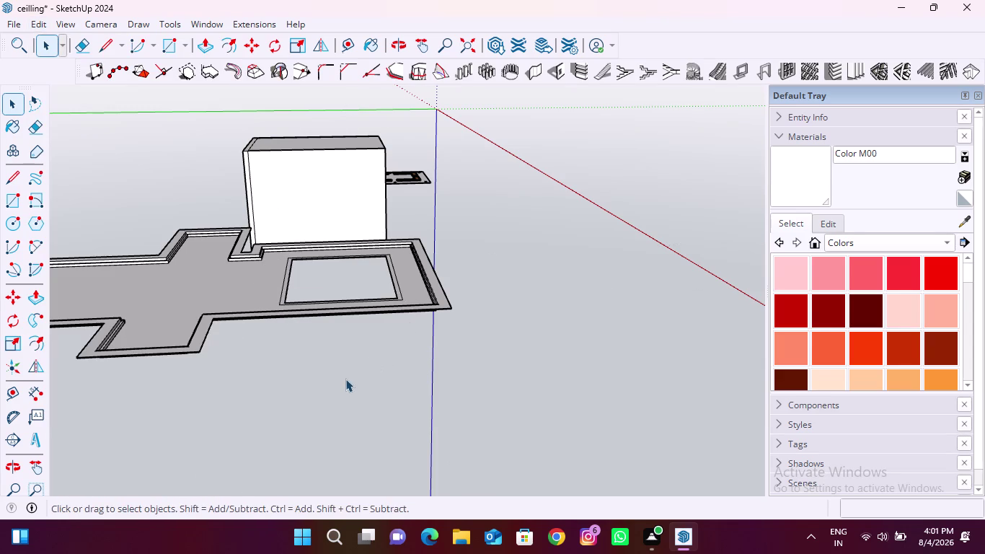
middle_drag(308, 358, 377, 116)
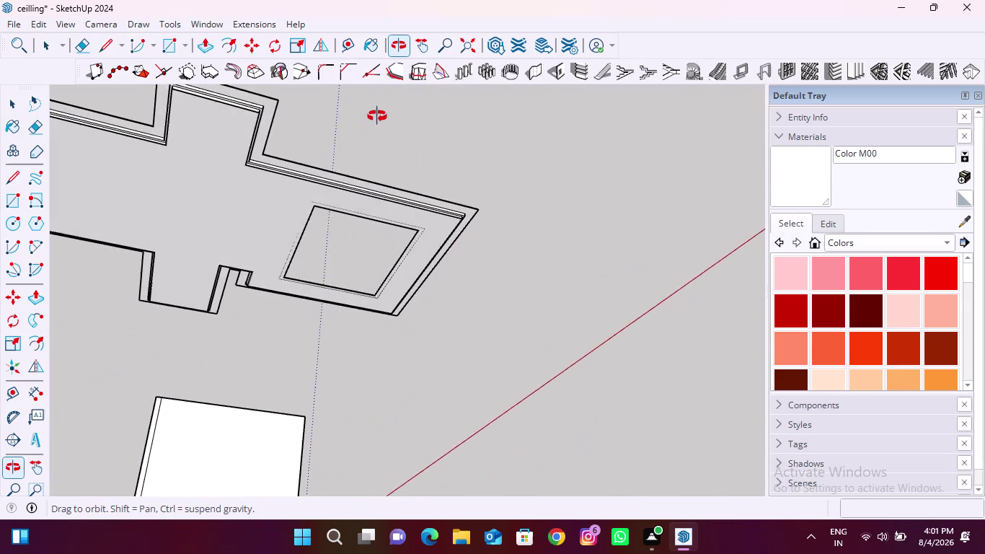
middle_drag(377, 116, 377, 113)
scroll(up, 3)
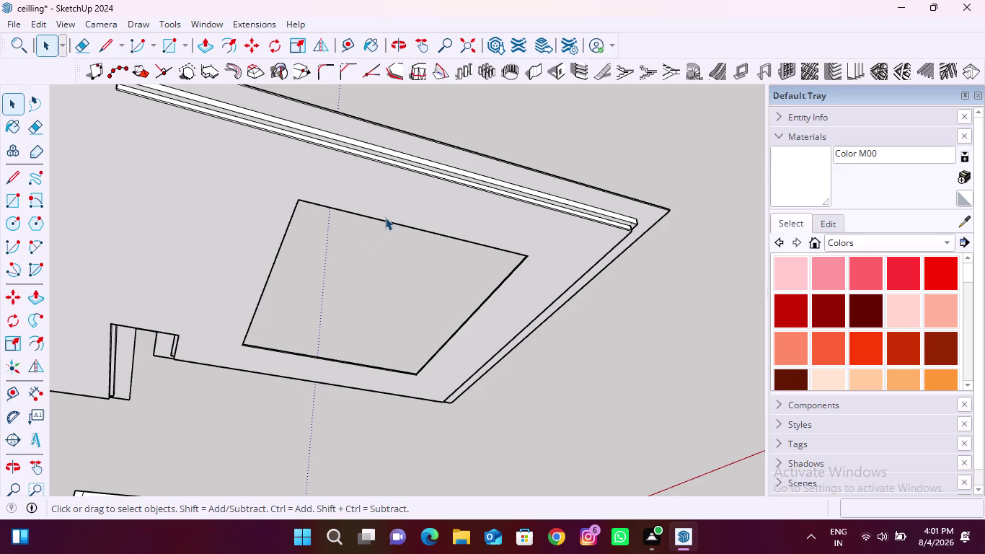
click(233, 47)
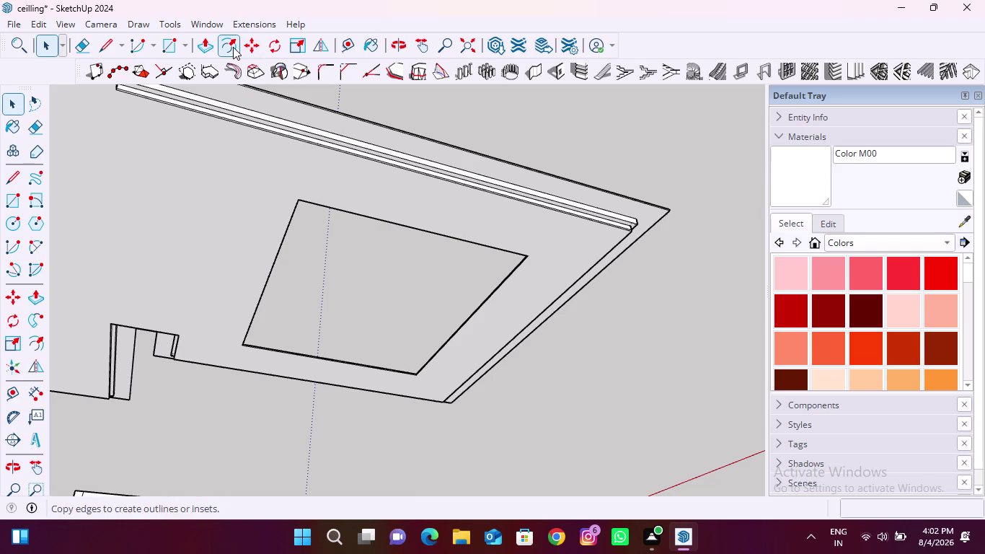
scroll(up, 3)
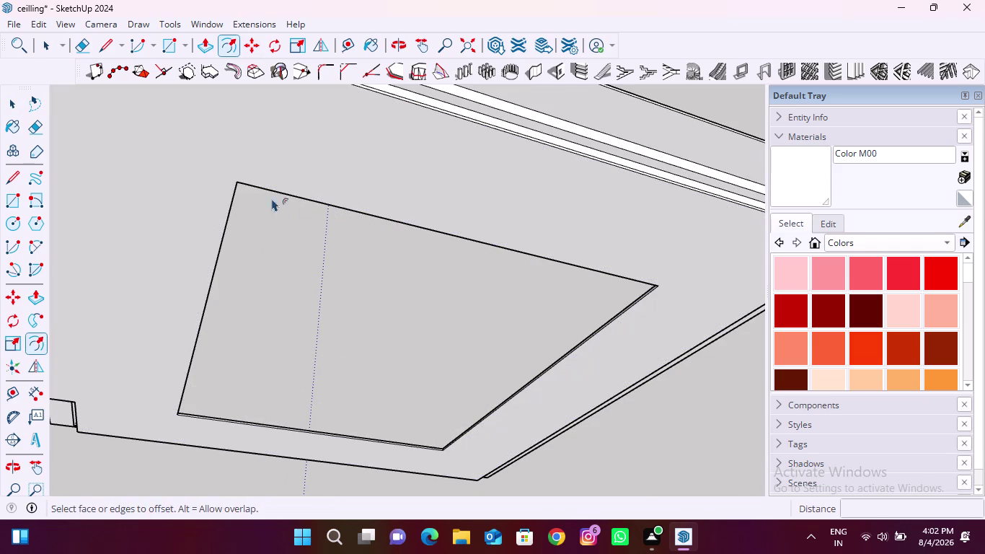
scroll(down, 3)
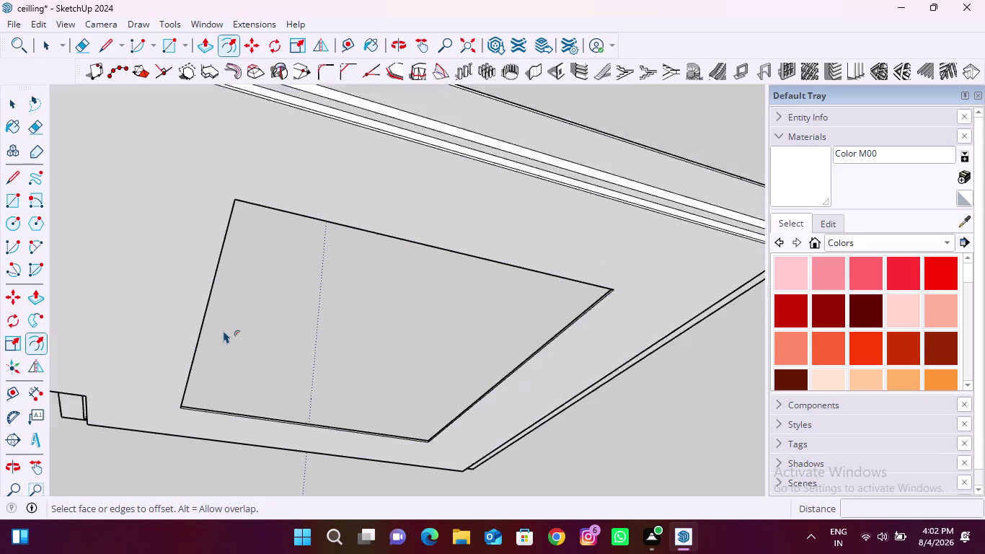
scroll(down, 3)
scroll(down, 3)
middle_drag(315, 339, 305, 307)
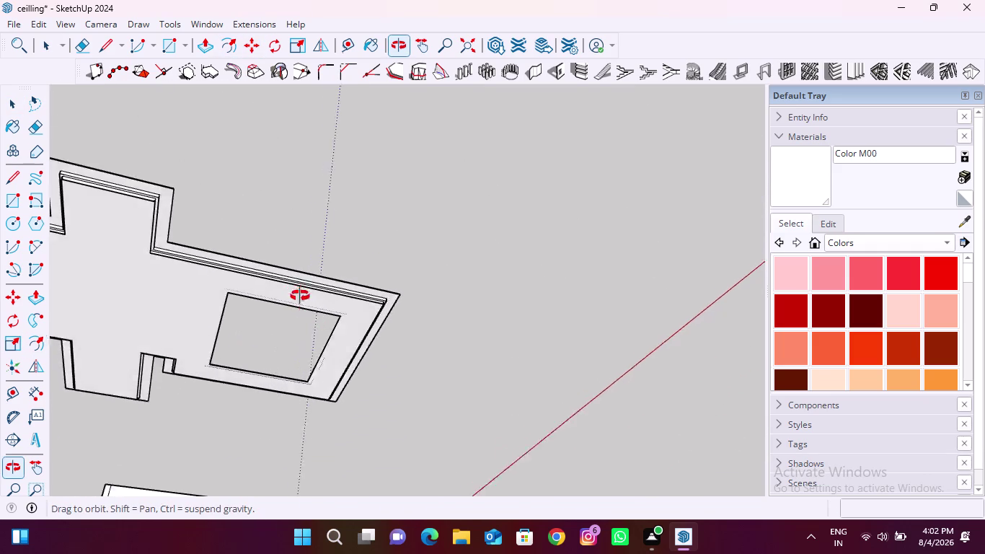
middle_drag(305, 307, 222, 250)
scroll(up, 3)
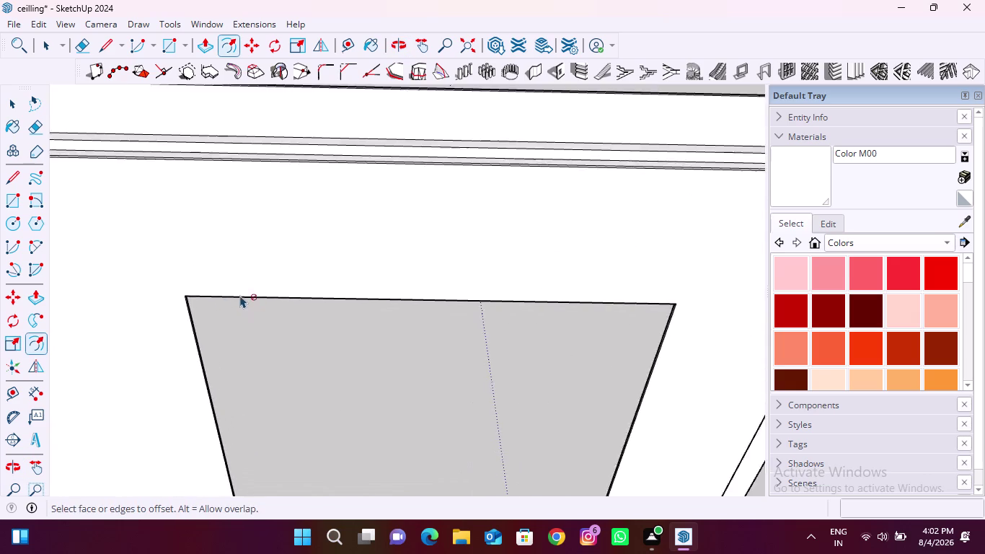
scroll(up, 3)
scroll(down, 3)
middle_drag(226, 294, 225, 311)
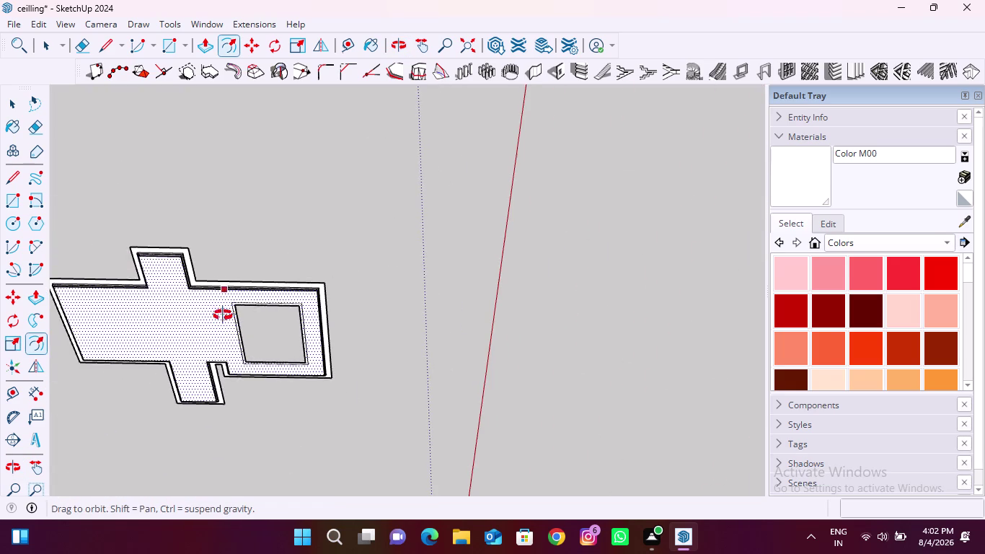
middle_drag(224, 311, 235, 523)
middle_drag(240, 336, 245, 389)
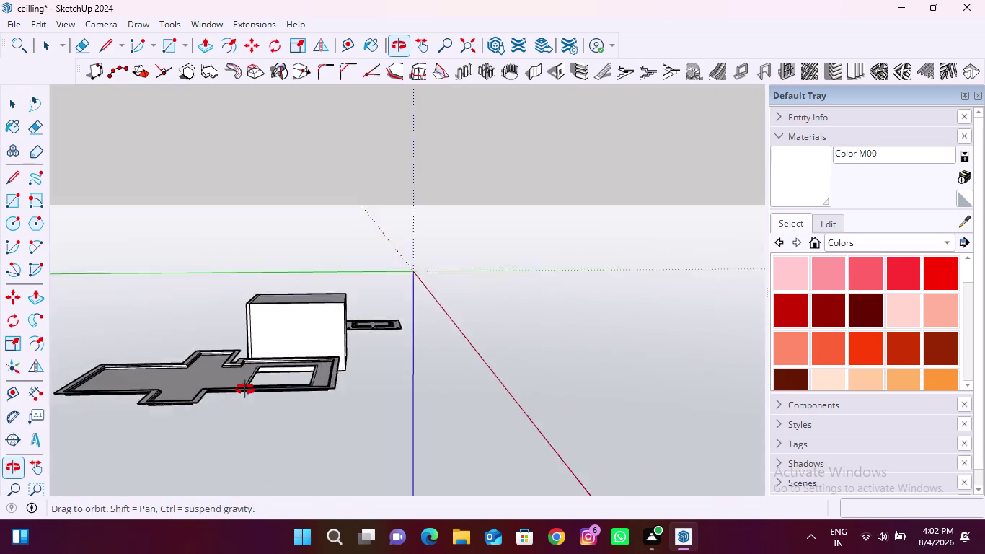
middle_drag(245, 388, 308, 282)
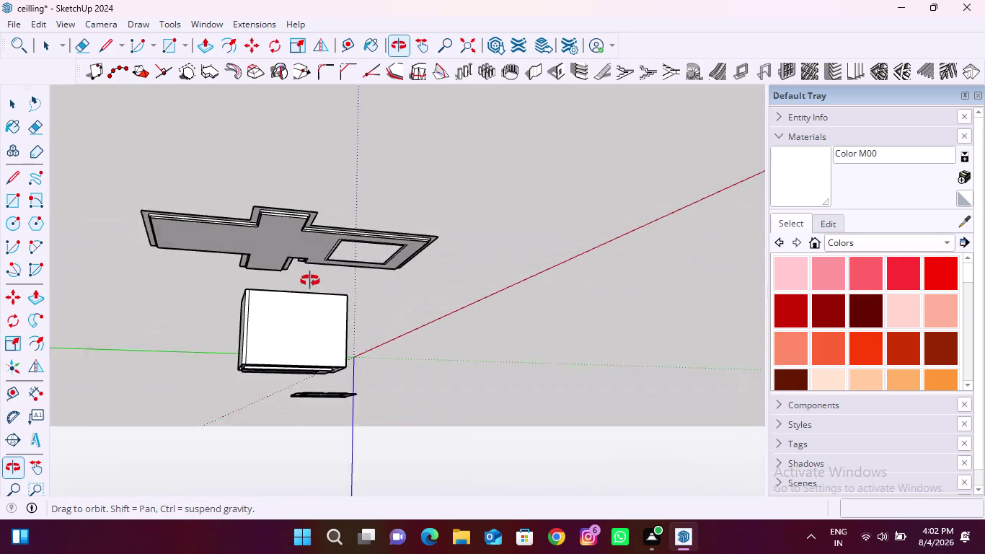
middle_drag(309, 282, 315, 274)
scroll(up, 3)
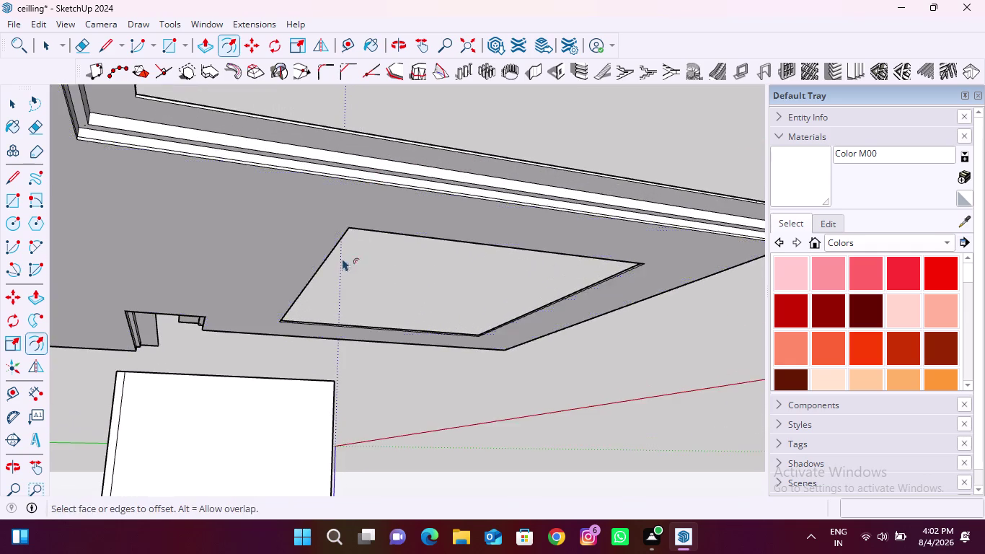
middle_drag(341, 264, 243, 193)
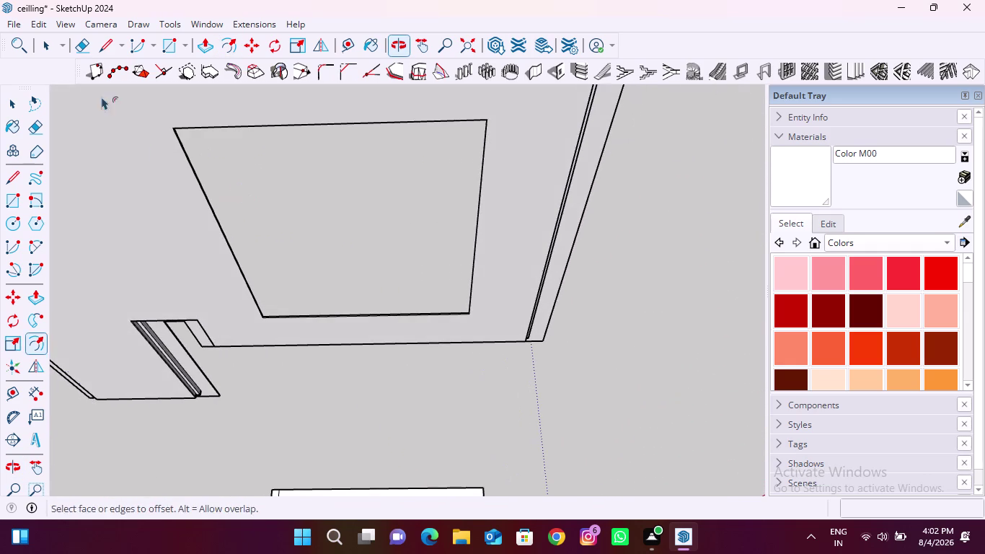
click(52, 43)
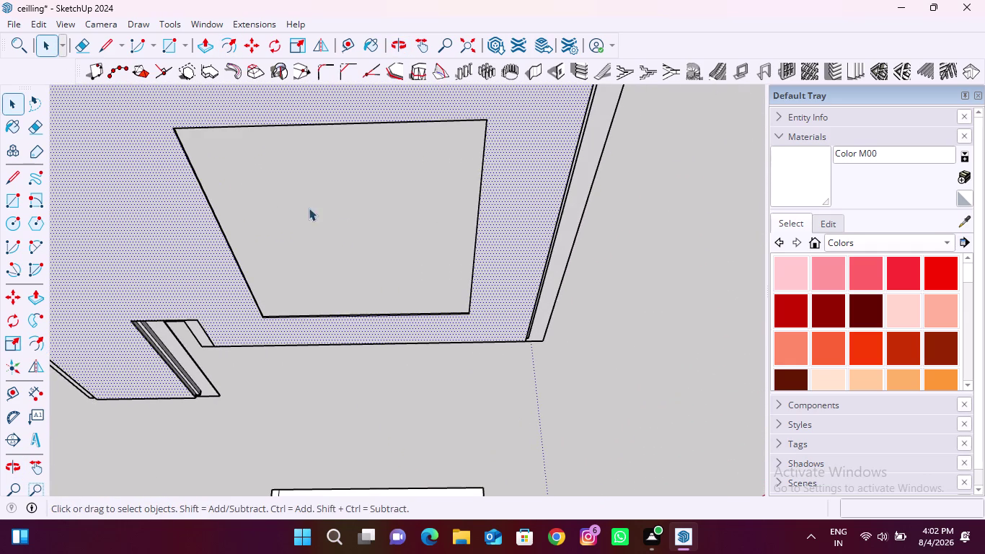
Select the panel's left edge and add the neighbouring edge.
click(340, 204)
click(207, 199)
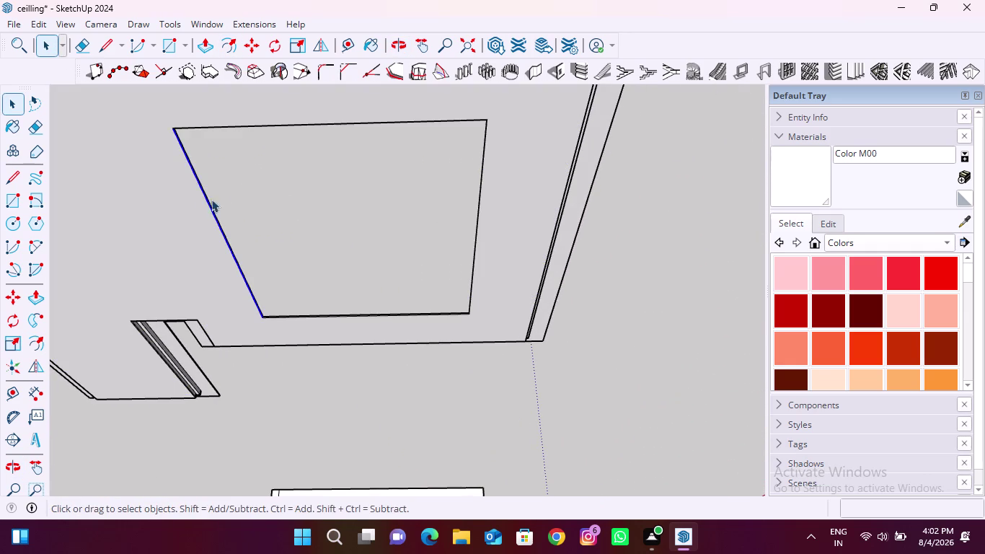
middle_drag(217, 185, 148, 211)
scroll(up, 3)
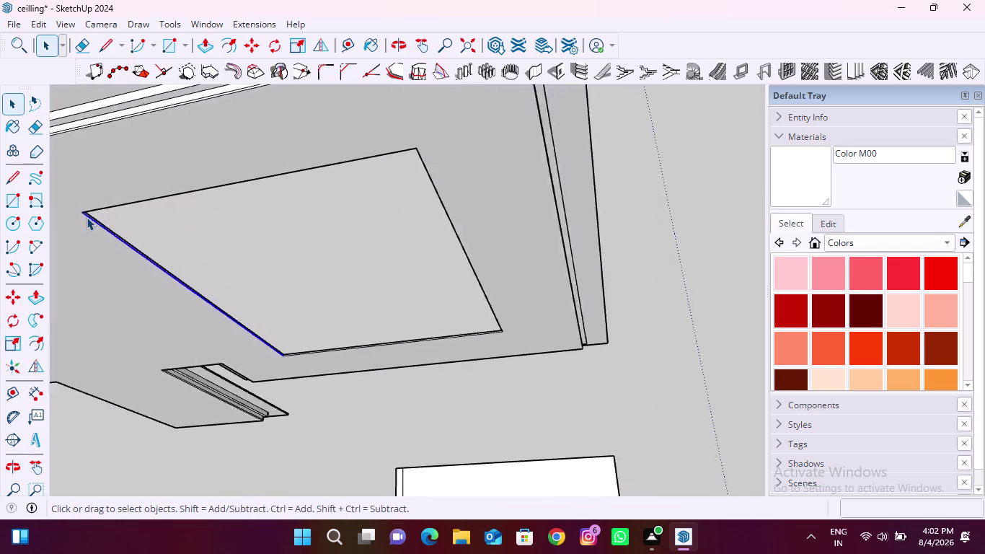
scroll(up, 3)
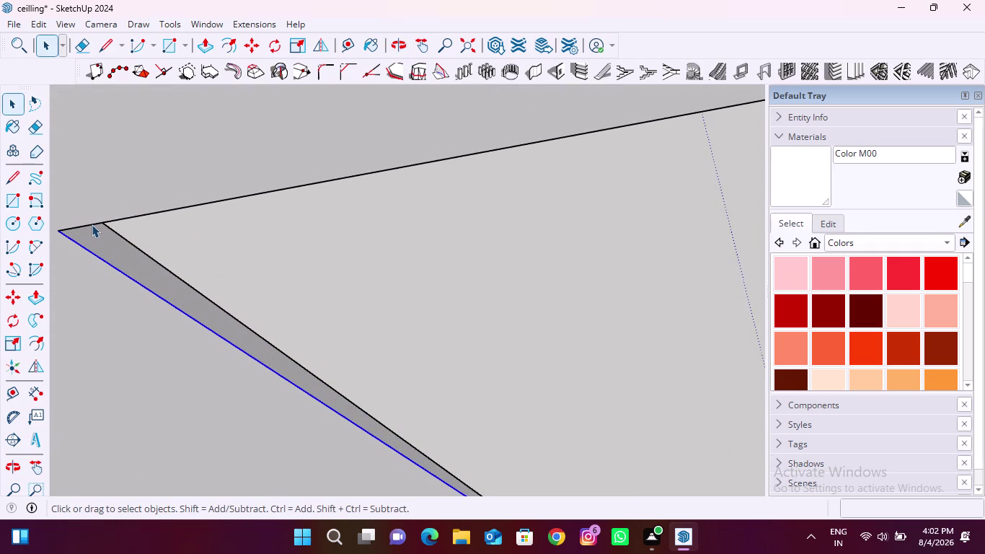
click(92, 225)
Add the remaining two panel edges to the selection.
middle_drag(151, 242, 51, 223)
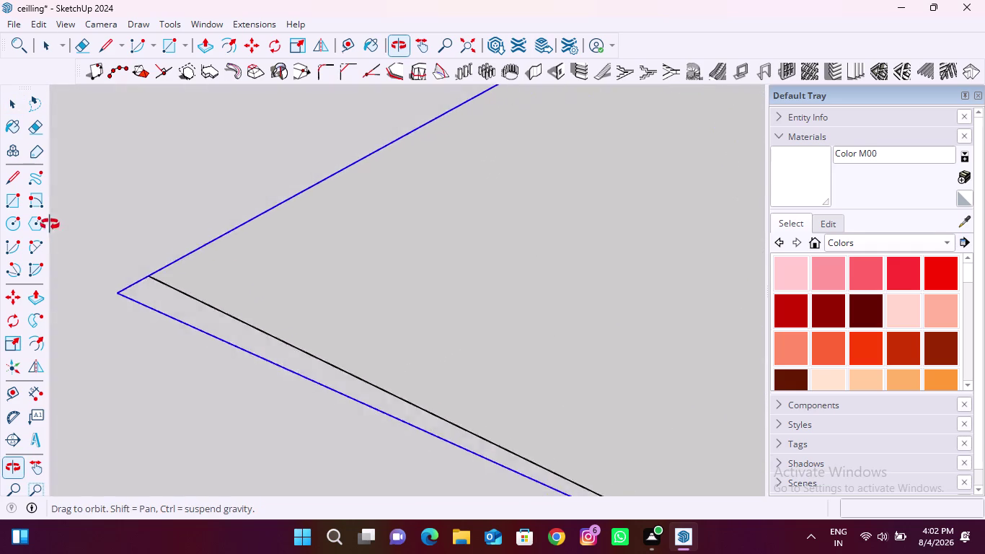
middle_drag(50, 222, 50, 224)
middle_drag(264, 329, 101, 262)
middle_drag(321, 362, 151, 282)
middle_drag(438, 363, 429, 357)
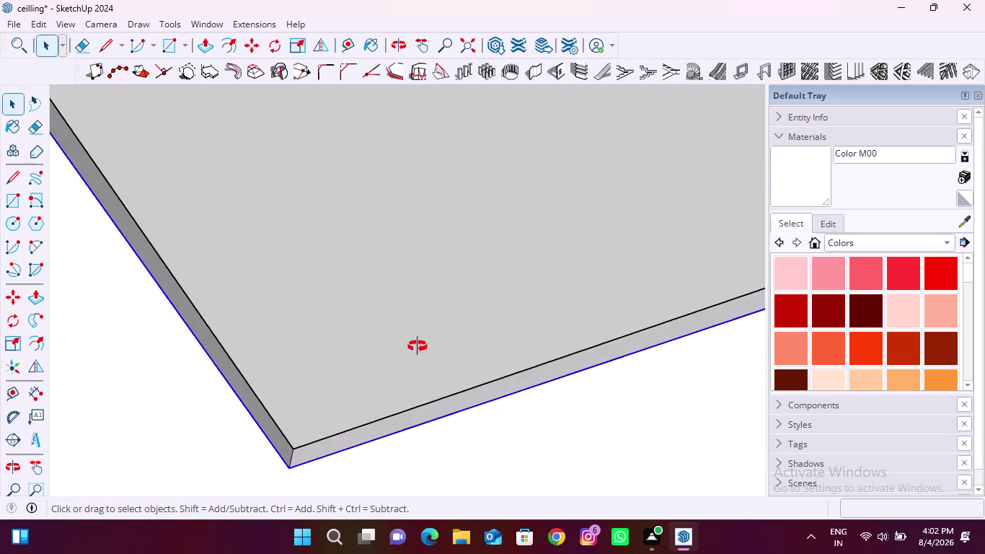
middle_drag(428, 356, 177, 213)
scroll(up, 3)
scroll(down, 3)
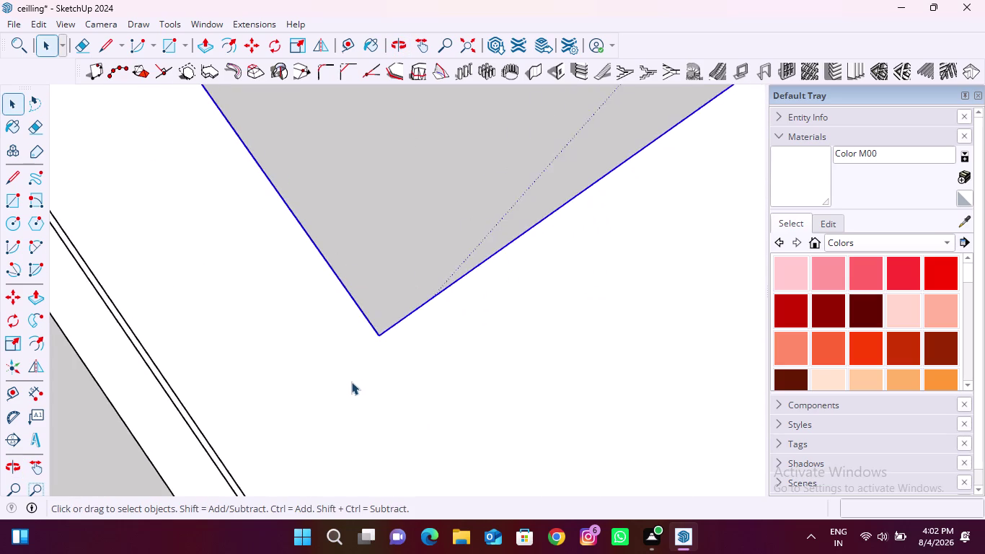
scroll(down, 3)
scroll(down, 3)
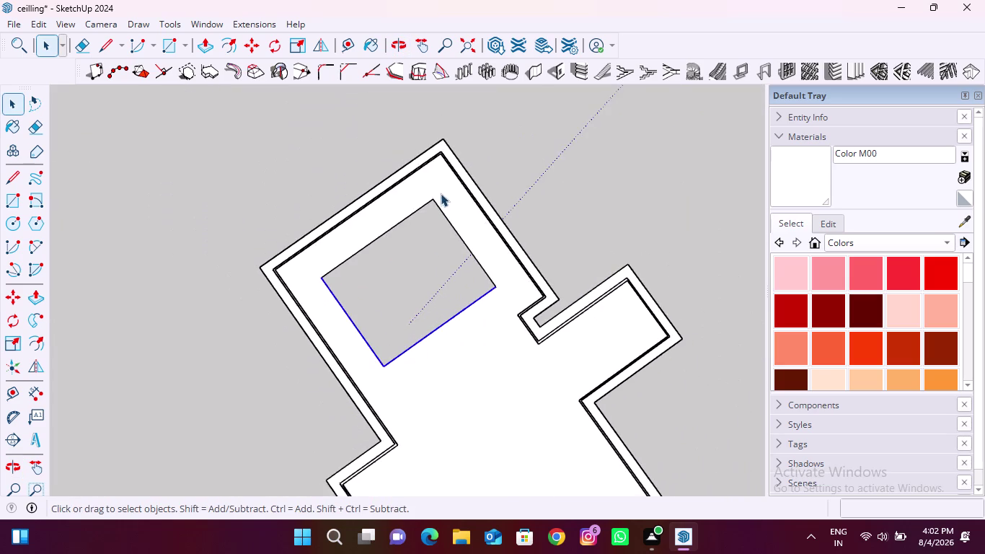
scroll(up, 3)
middle_drag(411, 250, 260, 518)
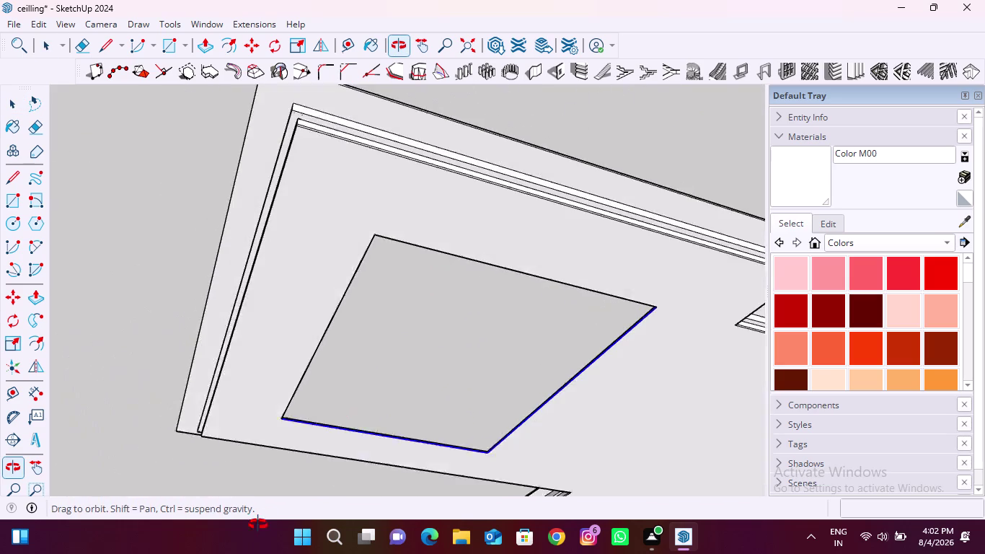
middle_drag(259, 518, 258, 524)
middle_drag(489, 182, 133, 390)
middle_drag(405, 341, 253, 380)
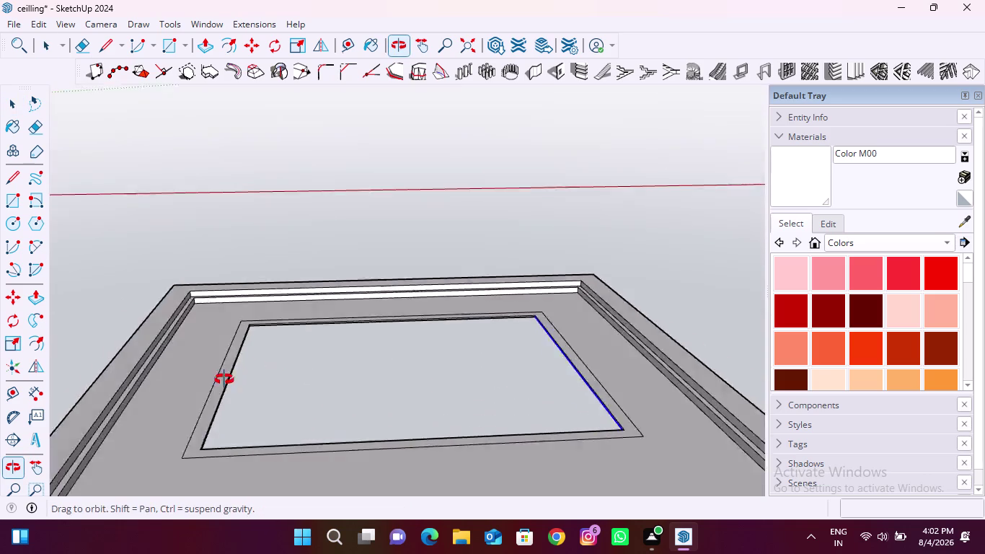
middle_drag(252, 379, 123, 365)
scroll(up, 3)
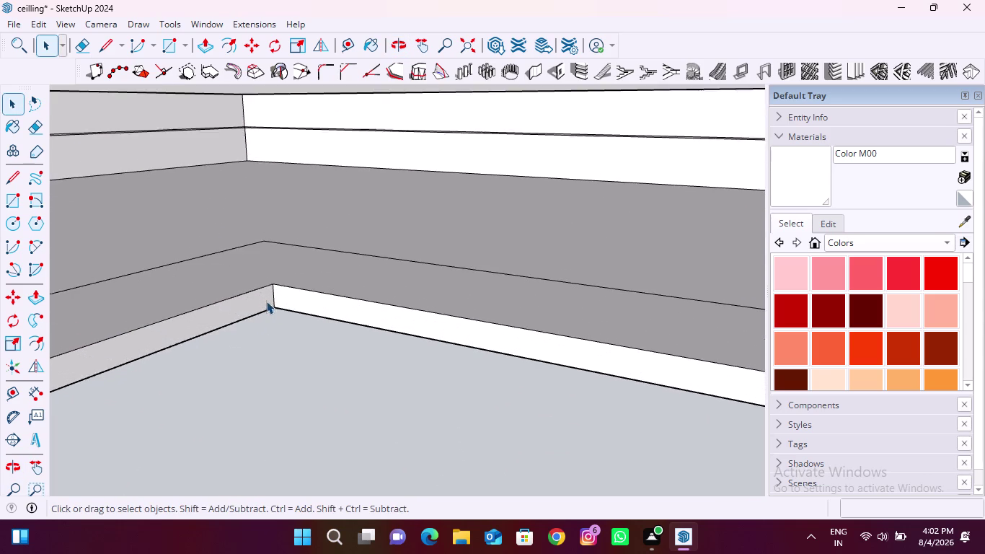
scroll(up, 3)
middle_drag(272, 334, 289, 238)
scroll(up, 3)
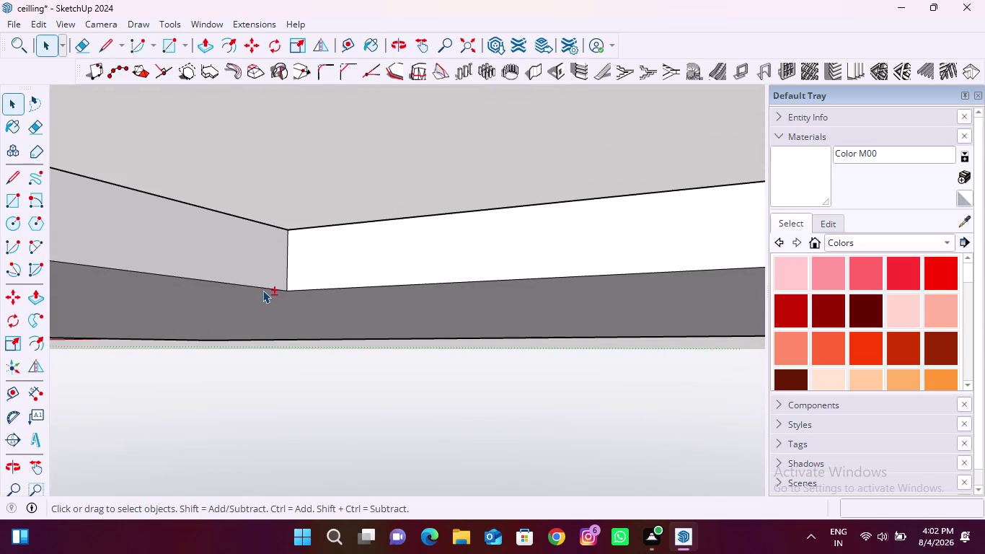
click(264, 288)
click(335, 288)
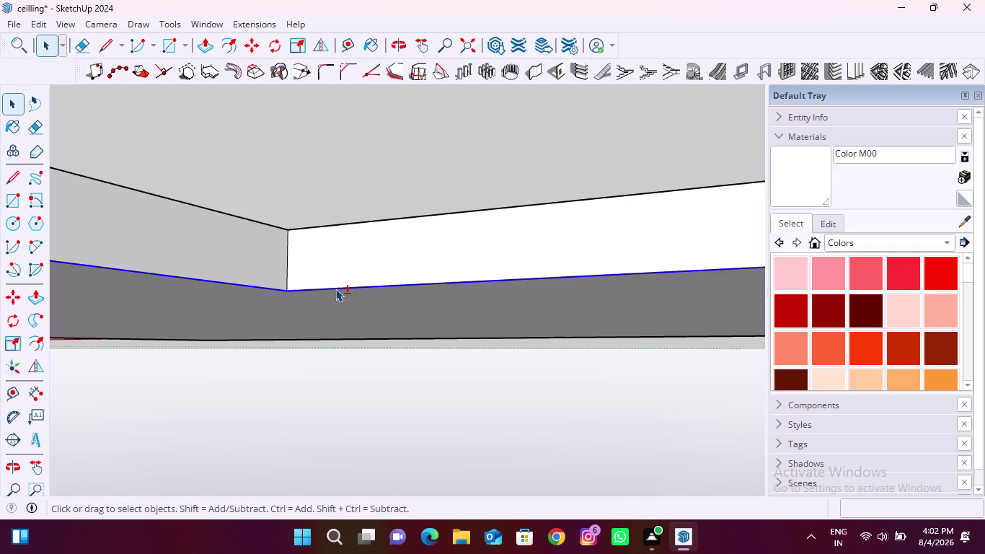
scroll(down, 3)
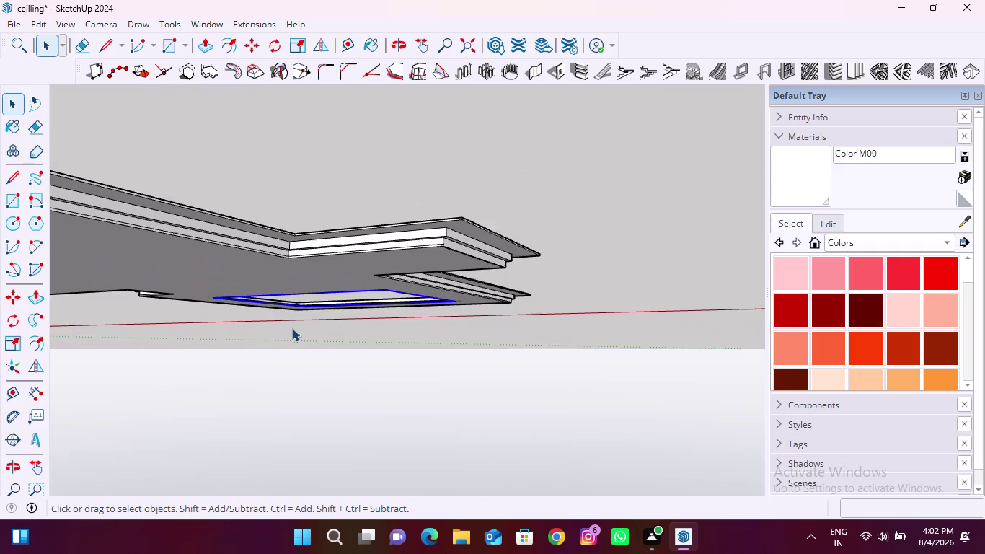
middle_drag(293, 328, 484, 137)
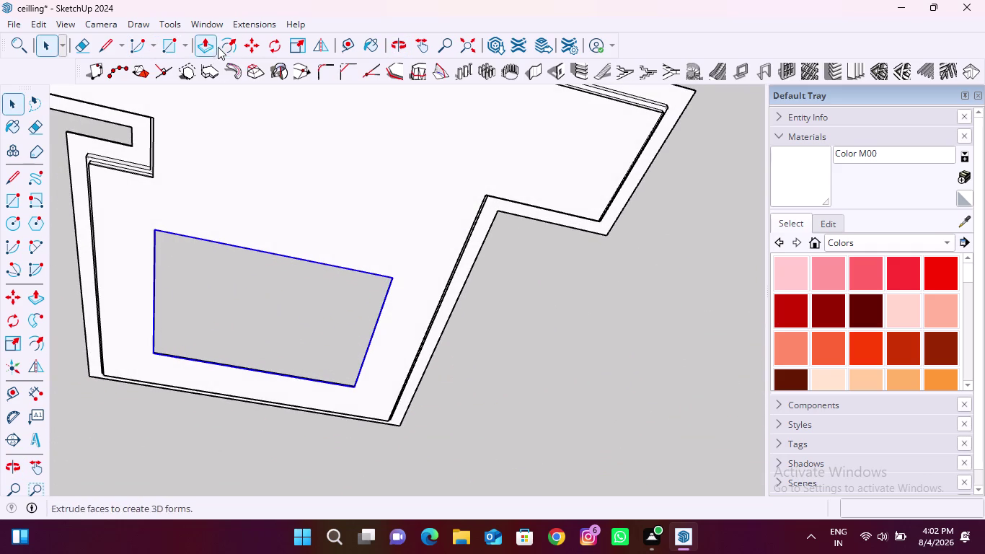
Offset the recessed panel's outline by 12 mm.
click(221, 45)
scroll(up, 3)
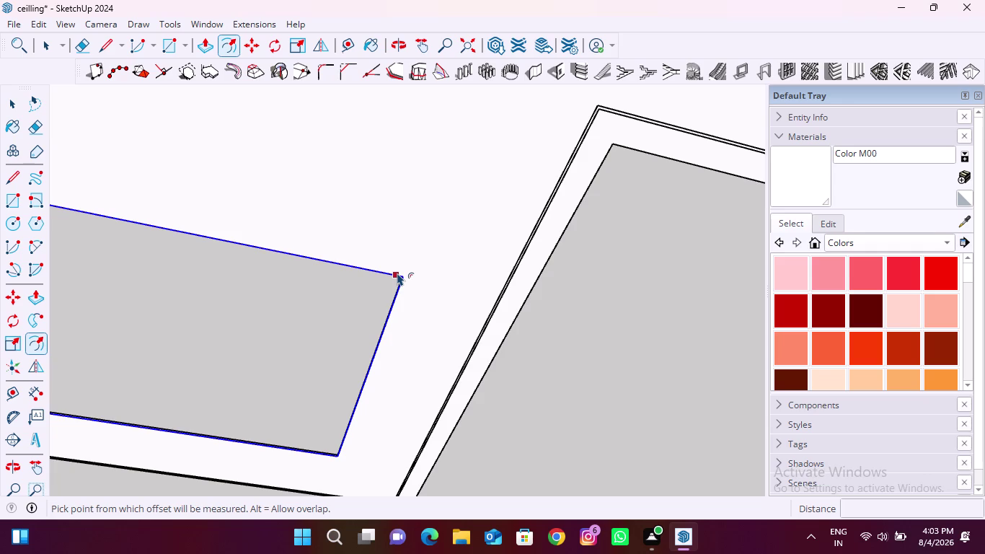
click(397, 273)
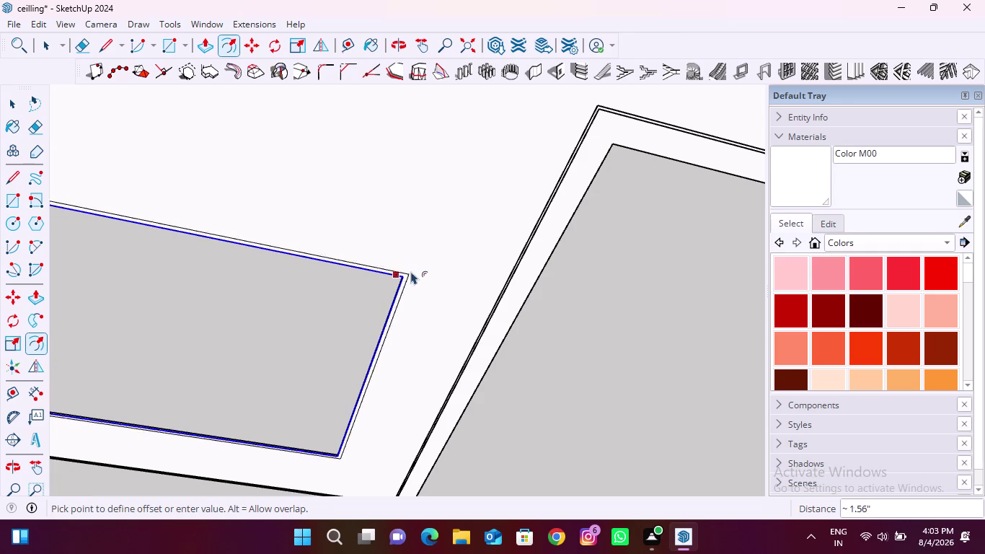
text(12)
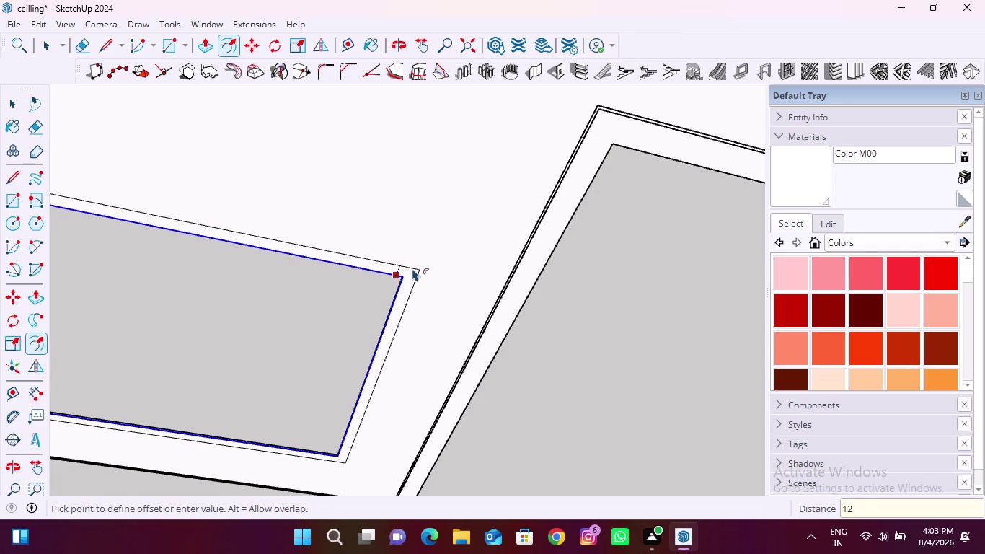
text(mm)
key(Return)
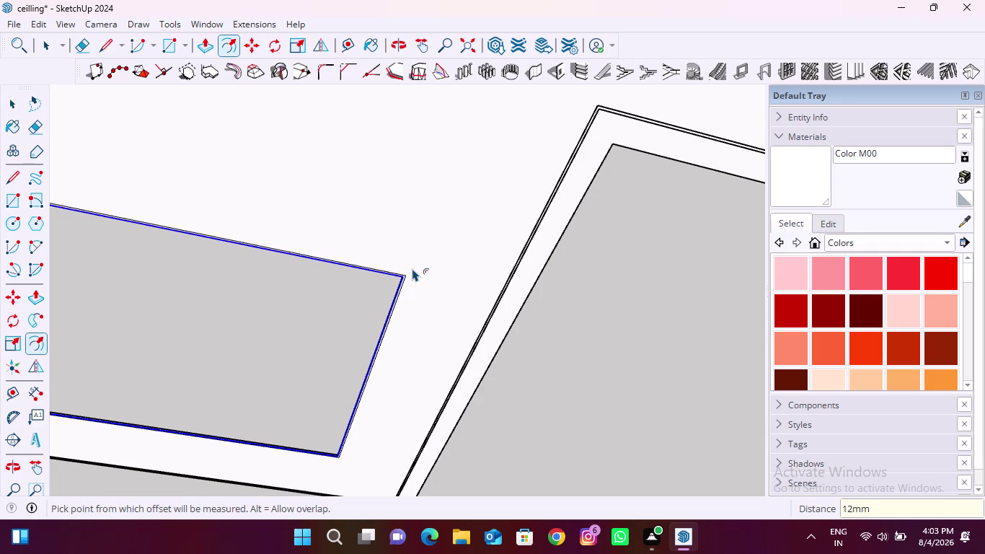
Offset the panel outline by 3 inches.
scroll(up, 3)
click(407, 256)
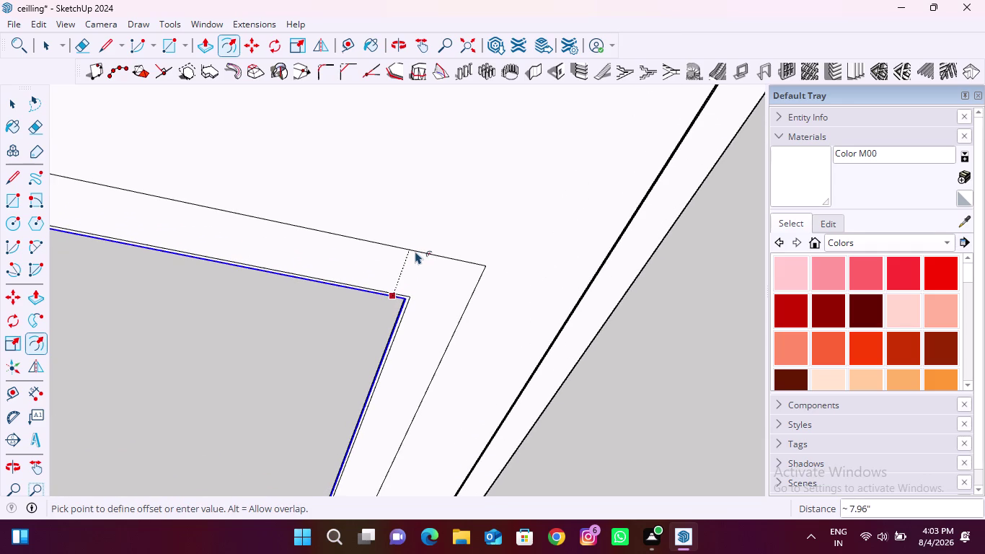
key(3)
key(shift+quotedbl)
key(Return)
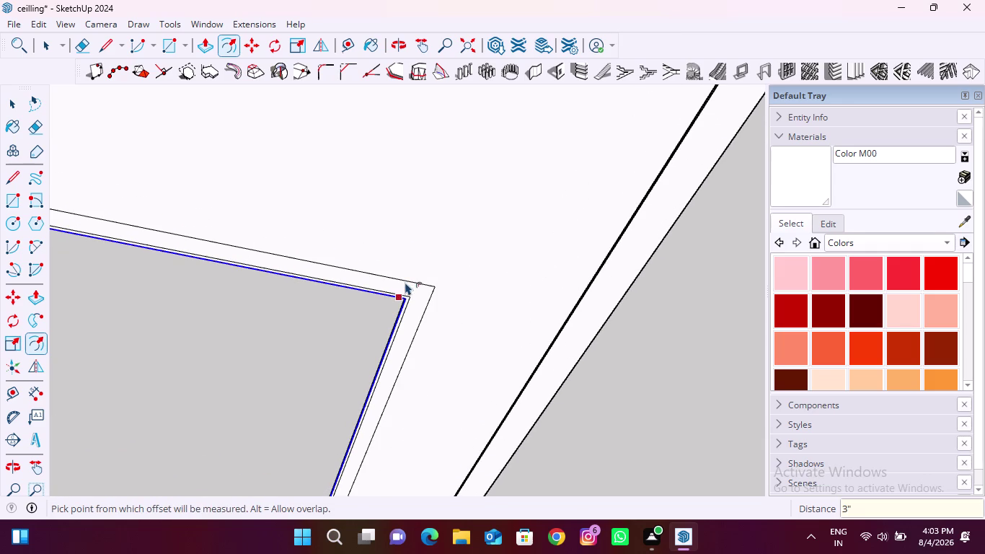
Add another 3.12-inch offset from the panel edge.
click(405, 282)
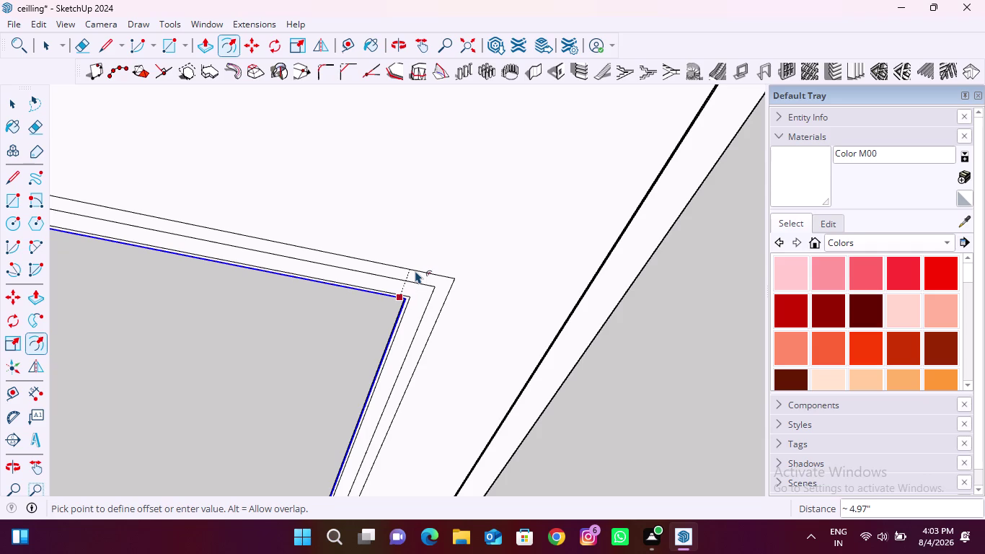
text(3.)
text(12)
text(")
key(Return)
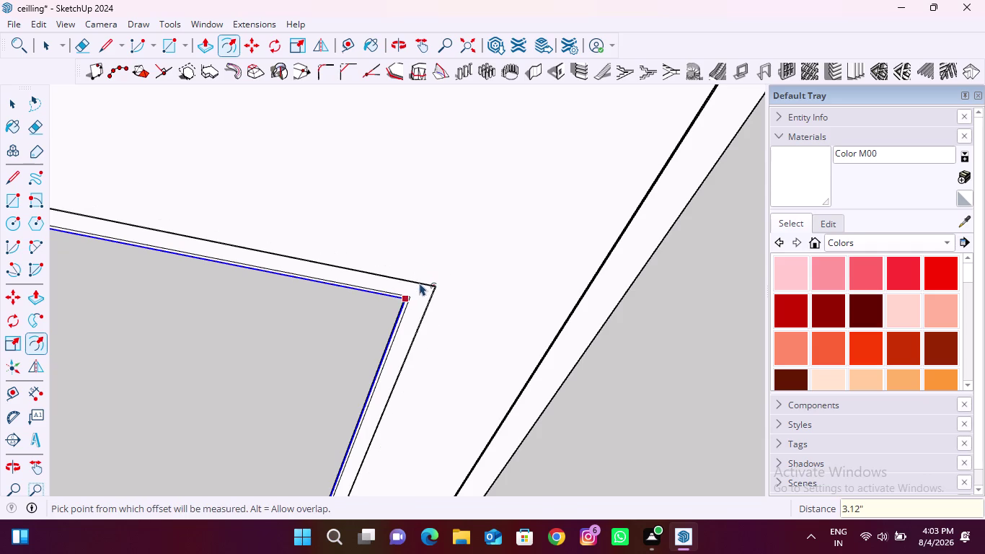
scroll(up, 3)
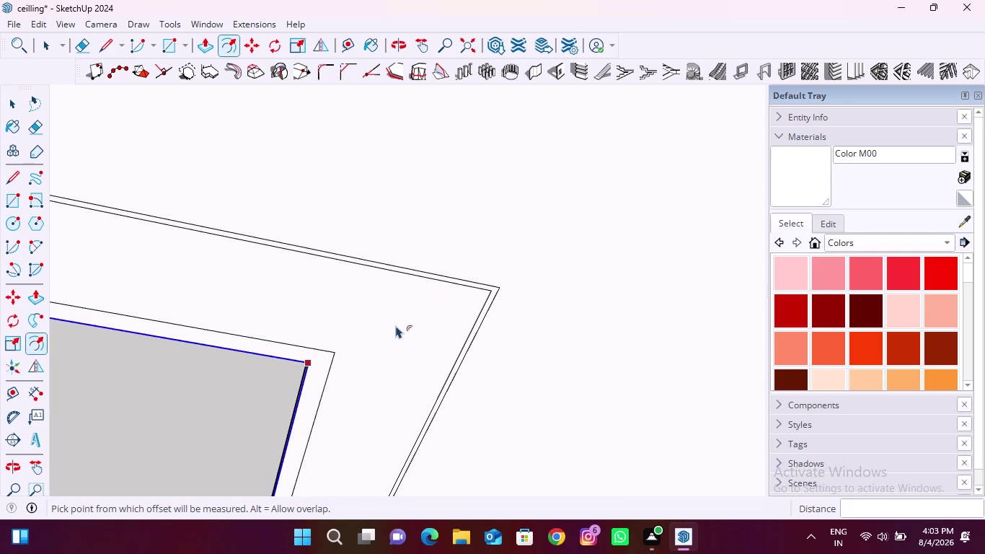
click(312, 359)
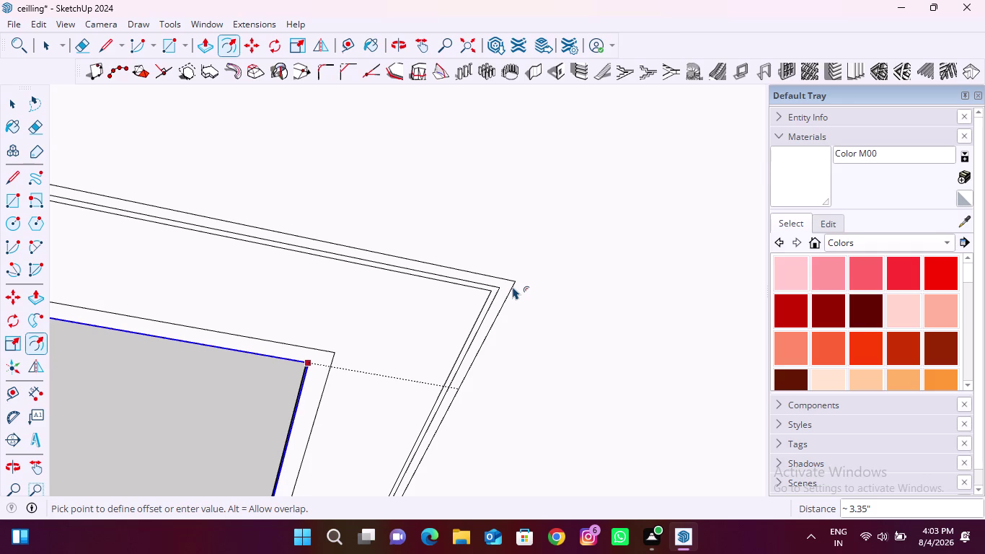
Offset the outer border outline inward by 3.2 inches.
text(3.)
key(2)
key(shift+quotedbl)
key(Return)
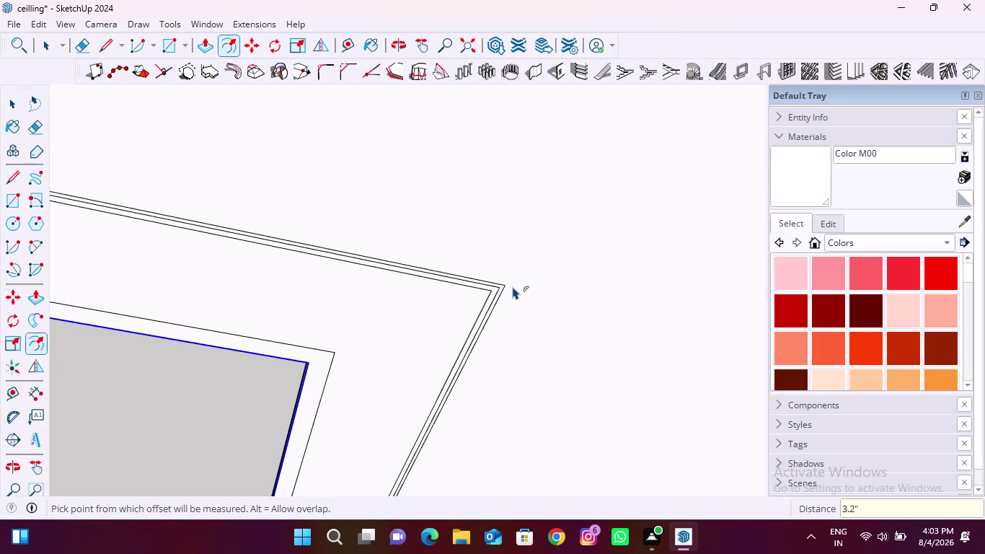
Delete the two stray edges along the outer border.
key(space)
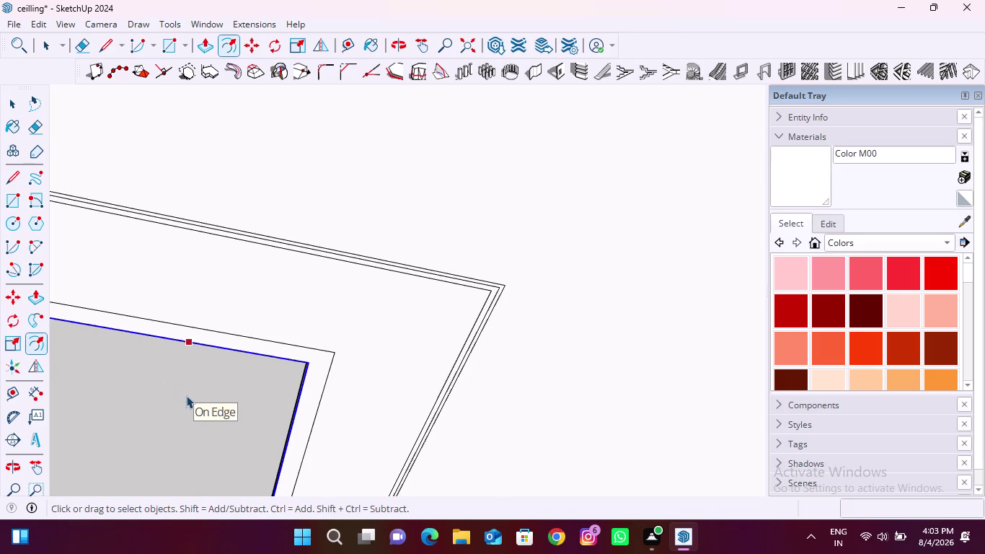
click(186, 396)
scroll(up, 3)
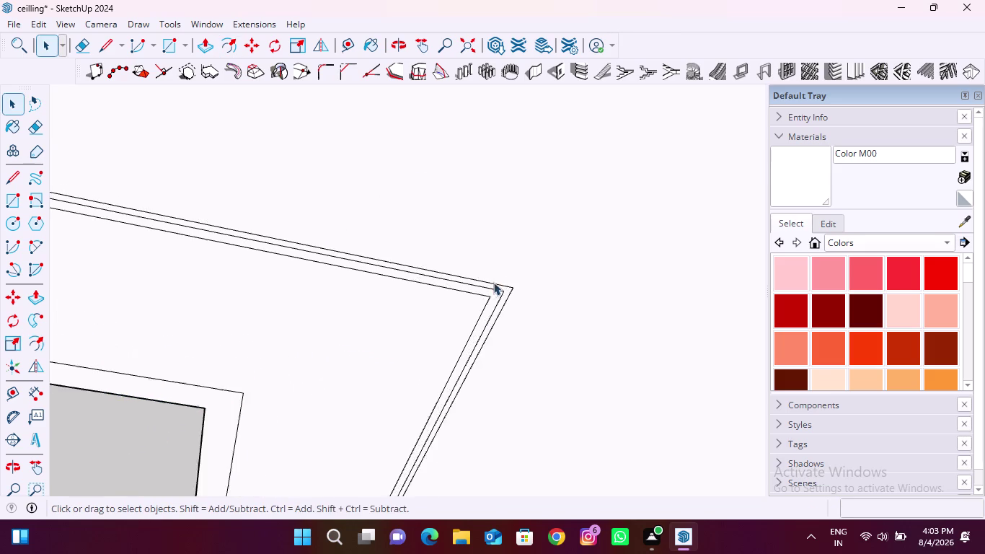
scroll(up, 3)
click(492, 290)
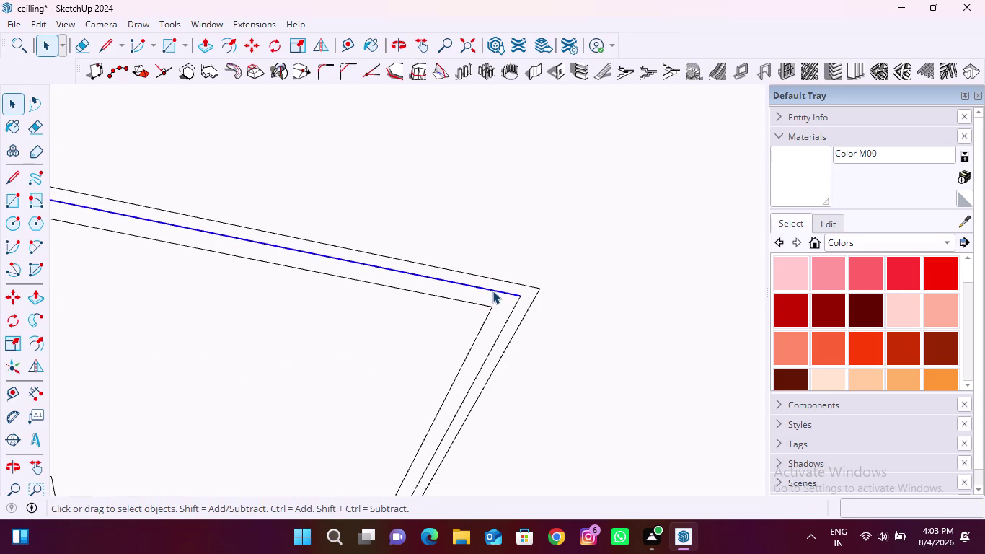
key(Delete)
click(515, 304)
key(Delete)
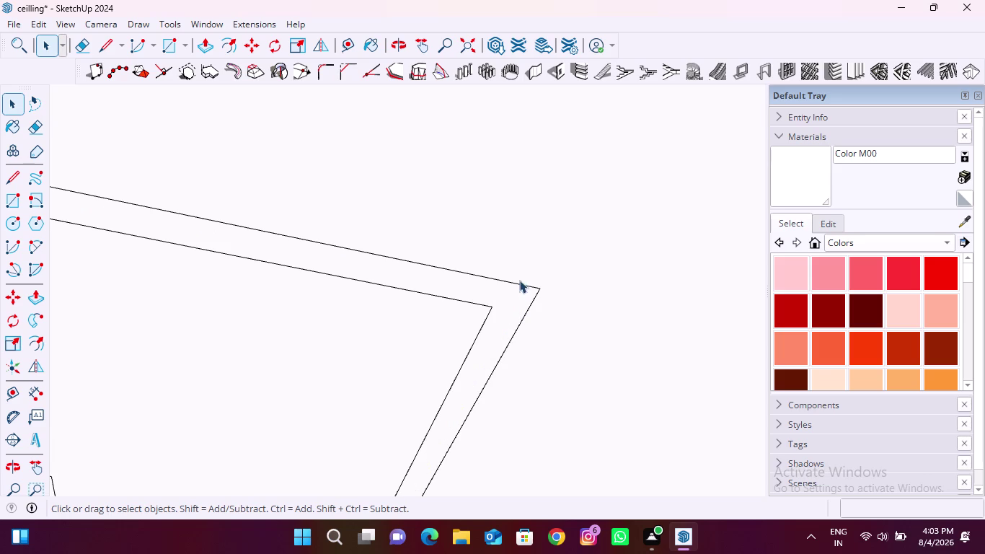
Delete the stray edge beside the panel and the doubled bottom edge.
scroll(down, 3)
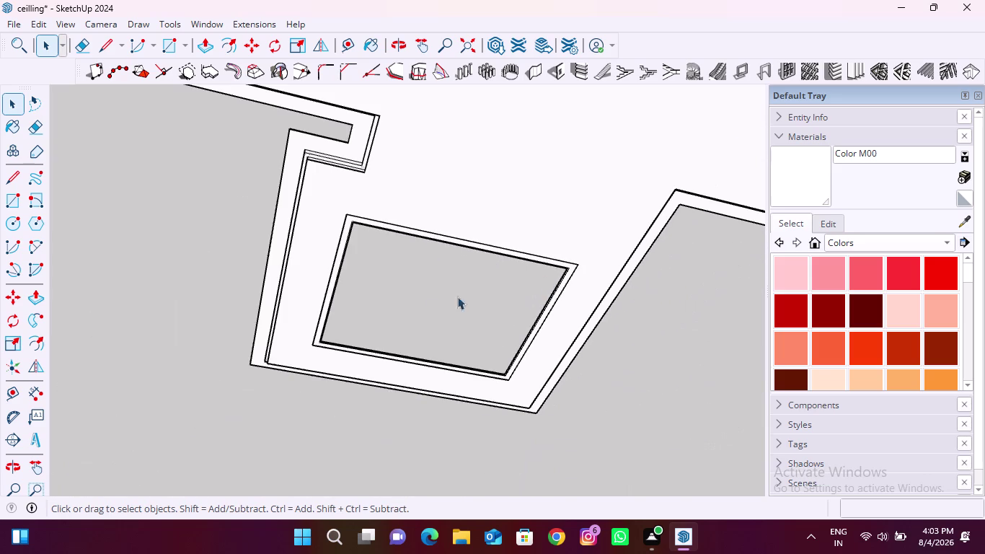
scroll(up, 3)
scroll(up, 3)
scroll(up, 3)
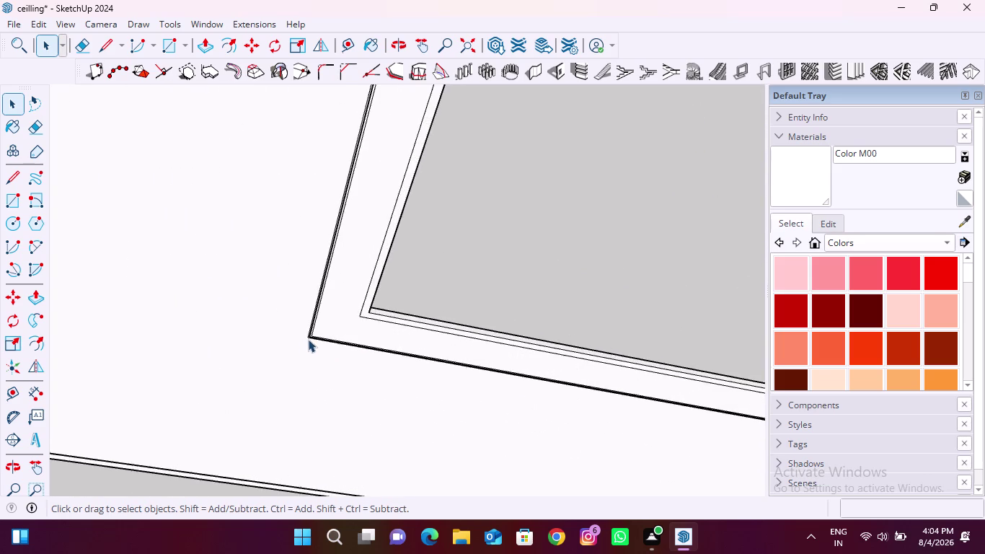
scroll(up, 3)
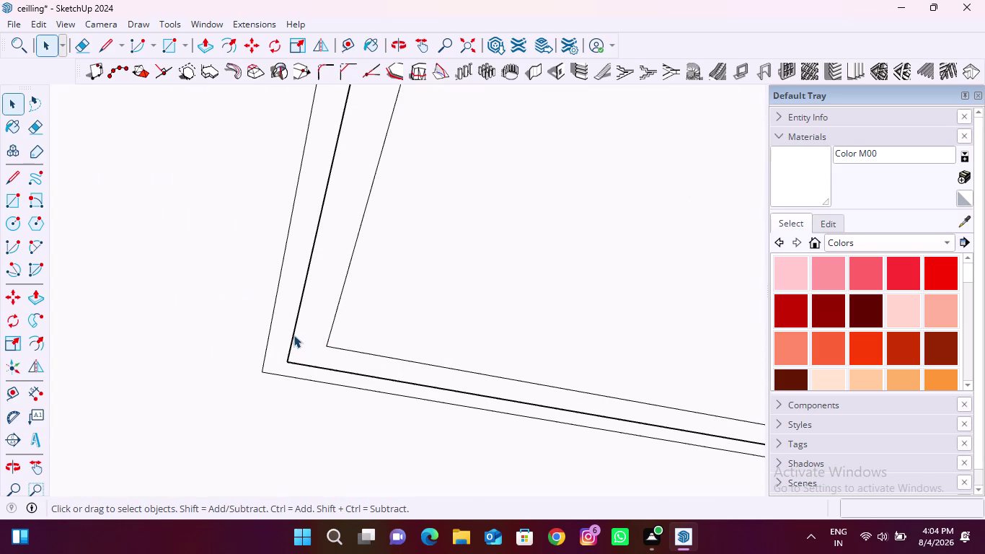
click(293, 336)
key(Delete)
click(297, 361)
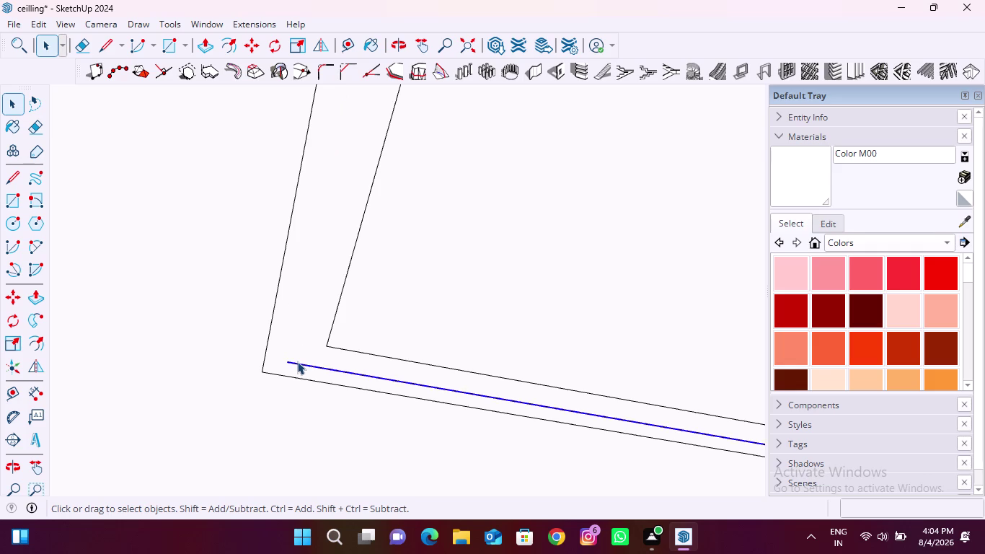
key(Delete)
scroll(down, 3)
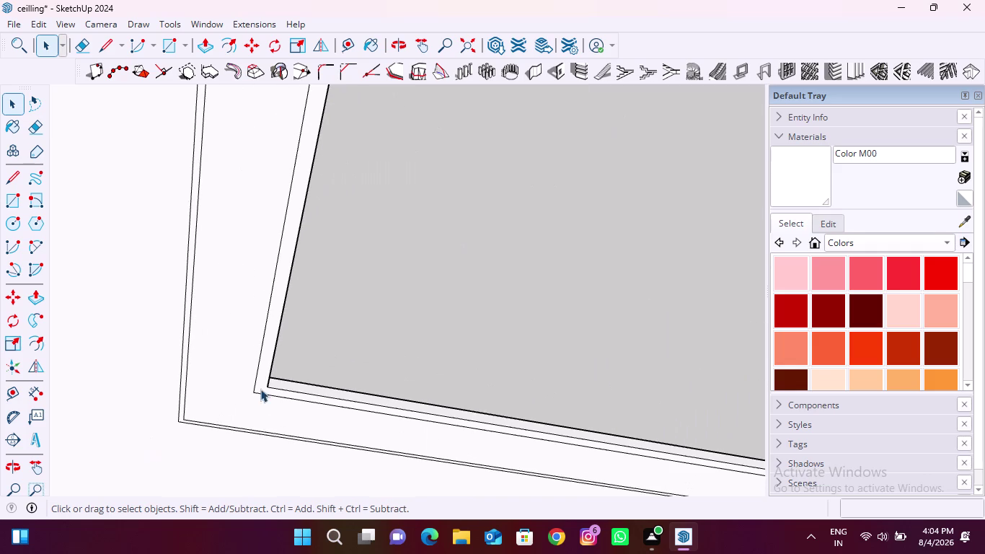
click(200, 42)
scroll(up, 3)
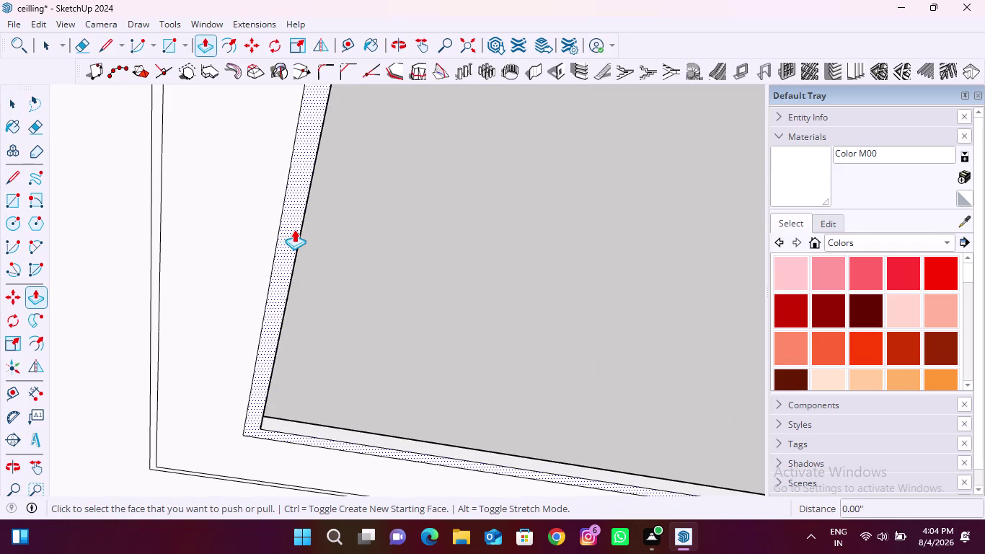
Push/pull the thin strip beside the recessed panel up 1.5 inches.
click(294, 229)
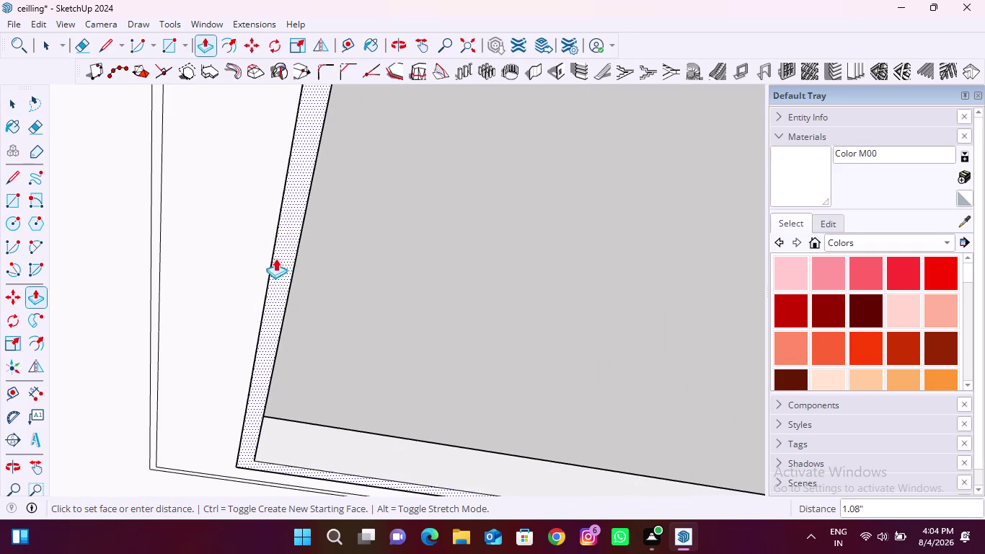
middle_drag(276, 258, 388, 274)
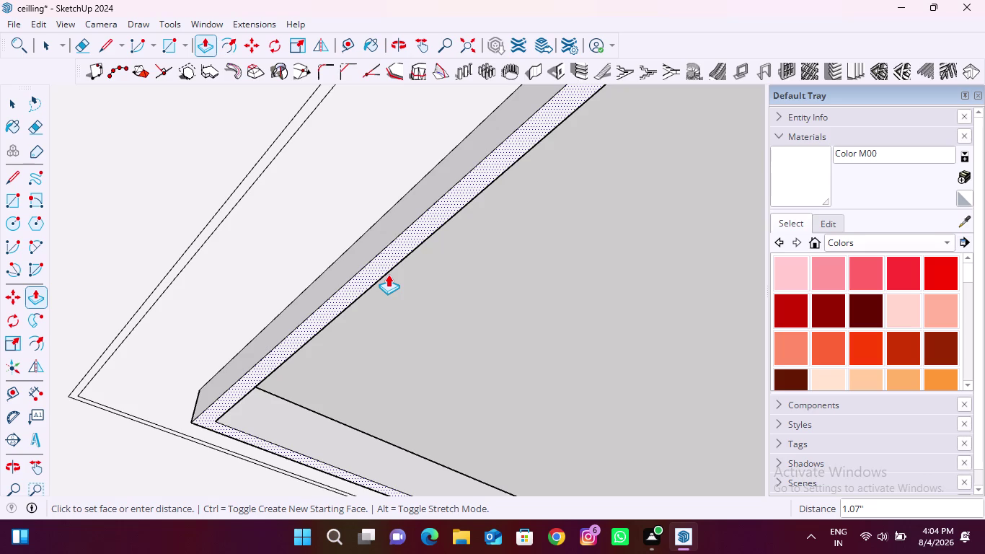
text(1.5")
key(Return)
scroll(down, 3)
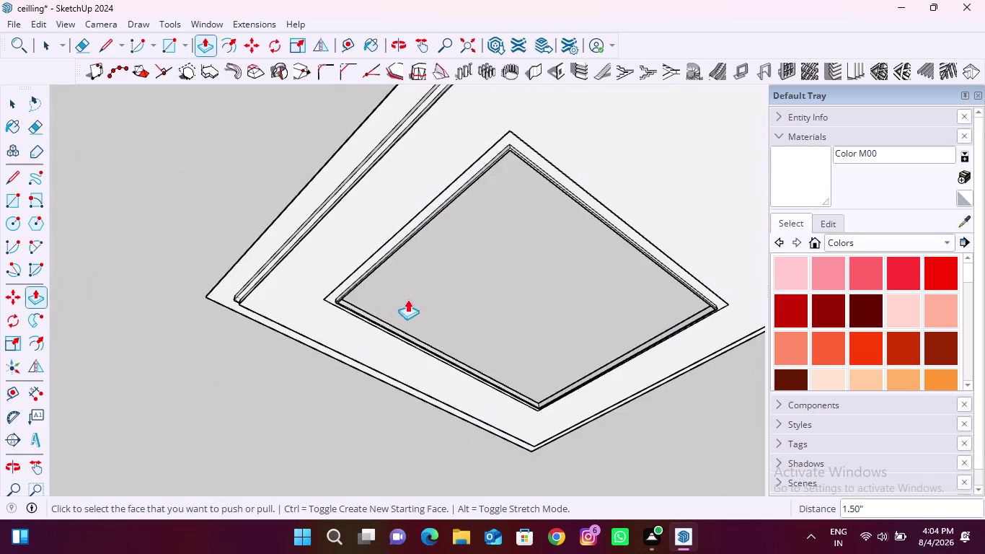
Orbit around the ceiling to inspect the raised frame from the side and below.
key(space)
scroll(down, 3)
middle_drag(483, 319, 548, 64)
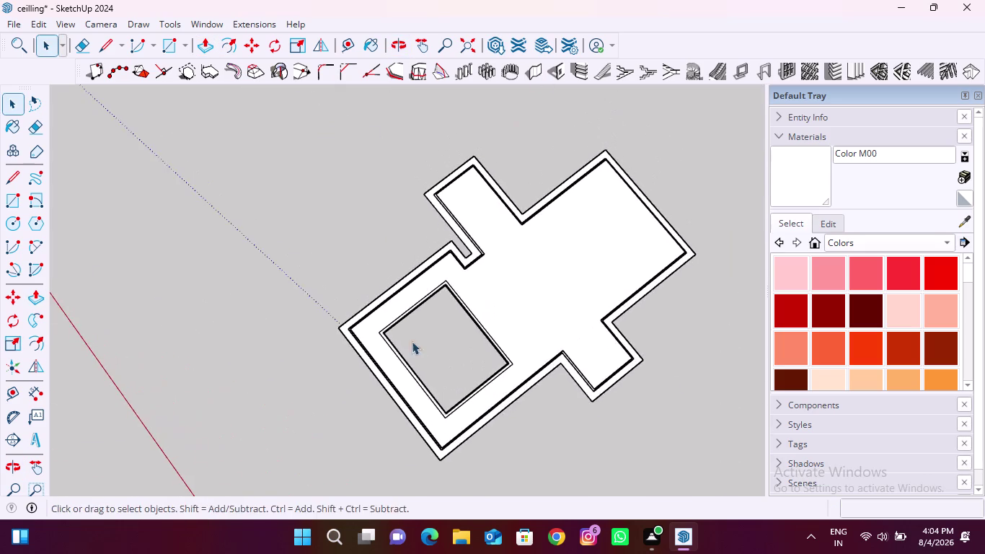
middle_drag(384, 360, 591, 111)
middle_drag(480, 326, 510, 227)
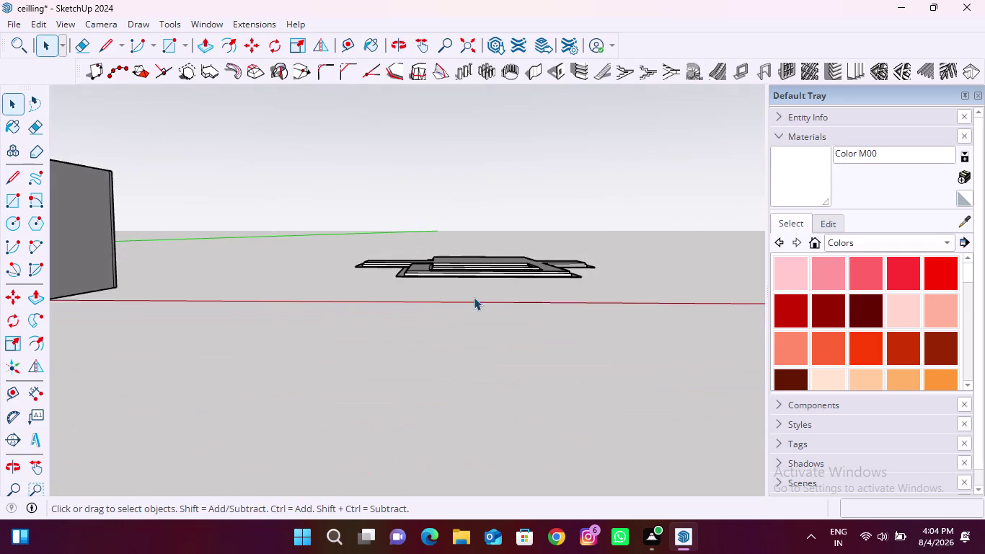
scroll(up, 3)
middle_drag(510, 340, 510, 235)
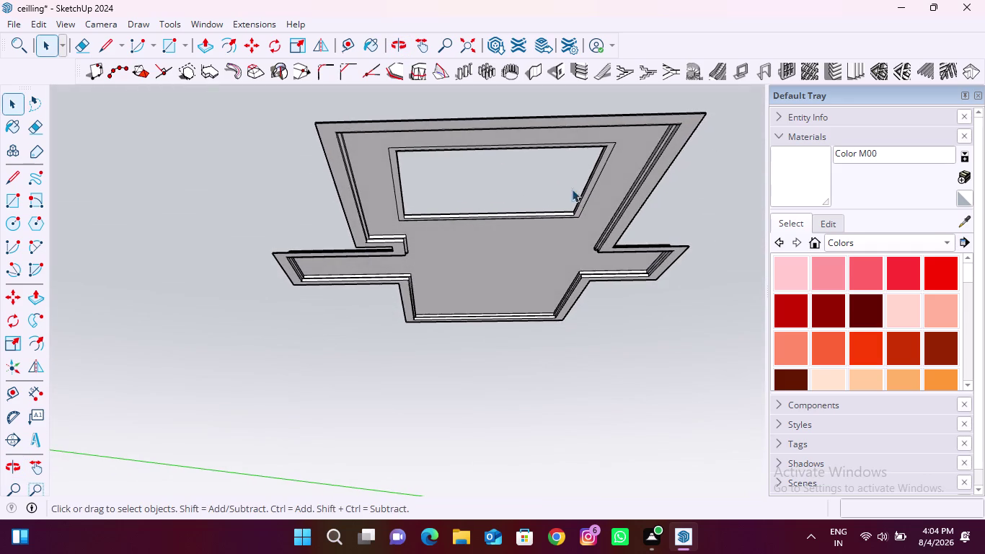
scroll(up, 3)
middle_drag(598, 141, 597, 183)
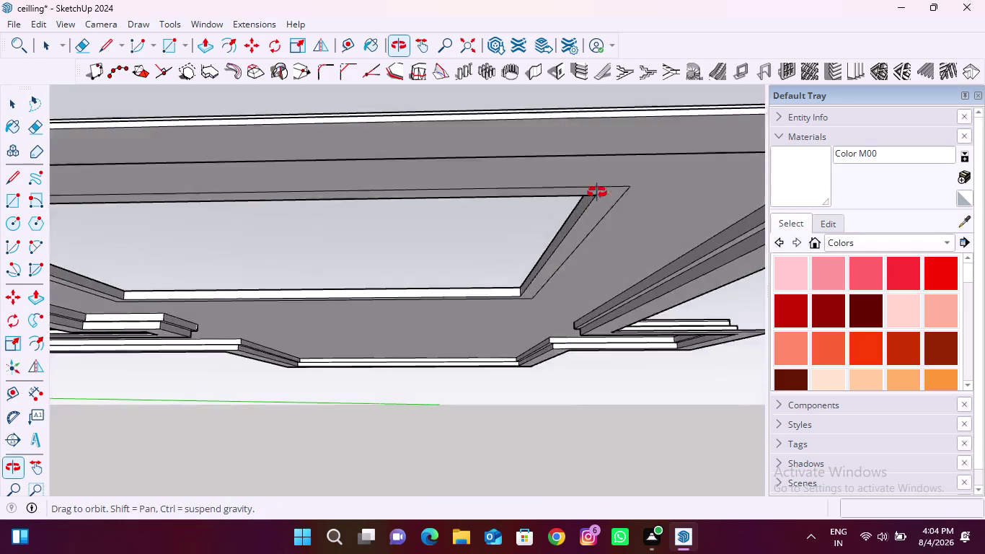
middle_drag(597, 183, 597, 312)
scroll(up, 3)
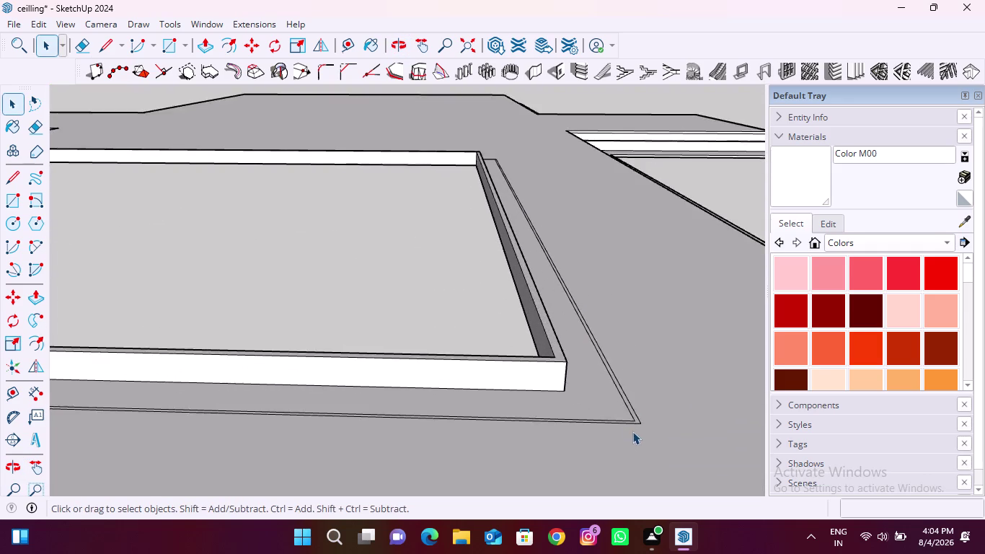
scroll(up, 3)
click(200, 44)
Push/pull the thin outer strip around the centre panel by 4 inches.
scroll(up, 3)
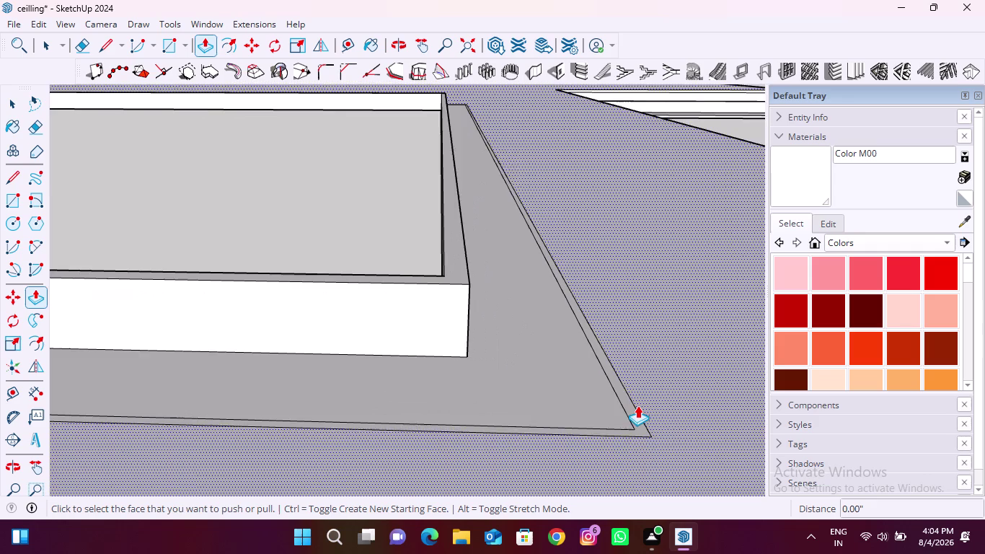
scroll(up, 3)
click(635, 413)
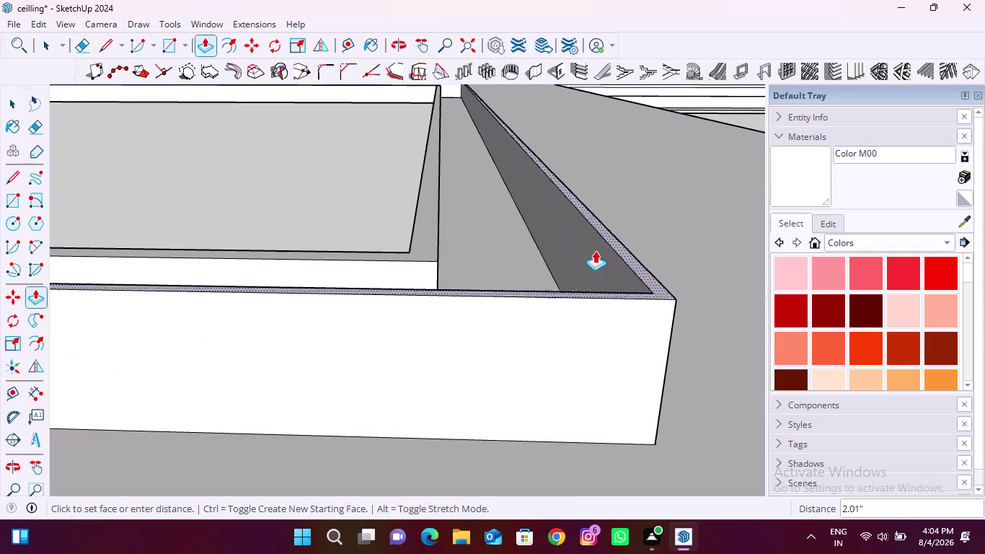
text(4)
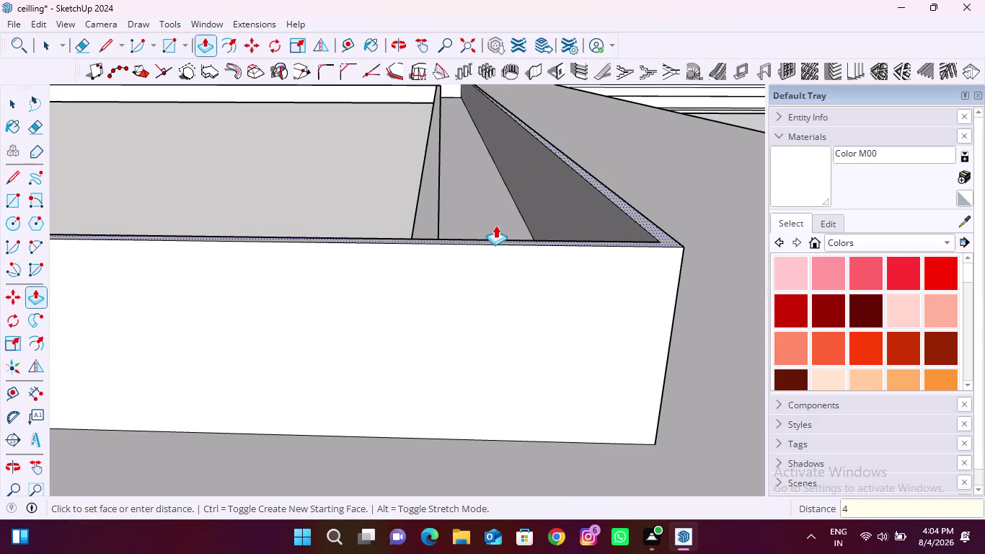
text(")
key(Return)
Orbit around the ceiling to inspect the tall border strip from several angles.
scroll(down, 3)
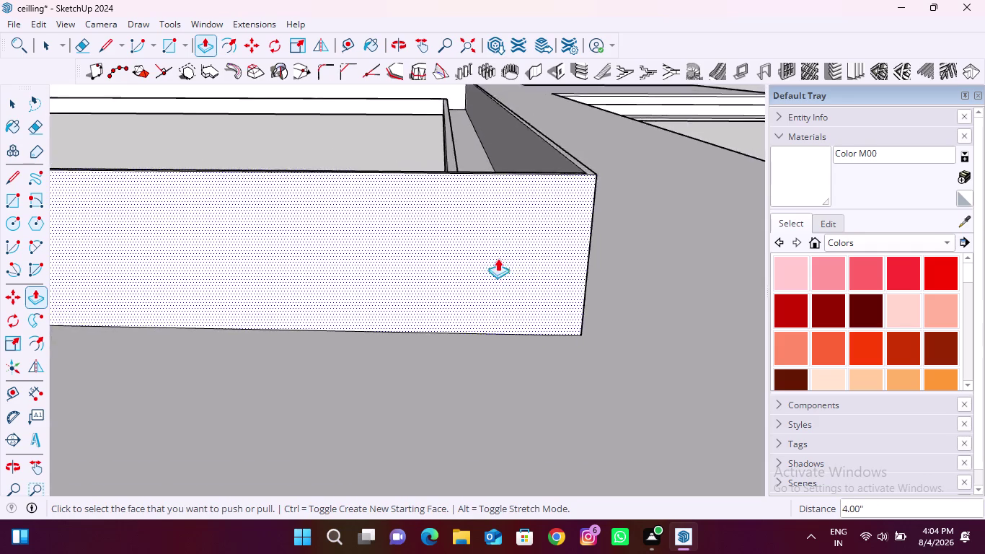
scroll(down, 3)
middle_drag(439, 323, 518, 147)
middle_drag(369, 401, 368, 346)
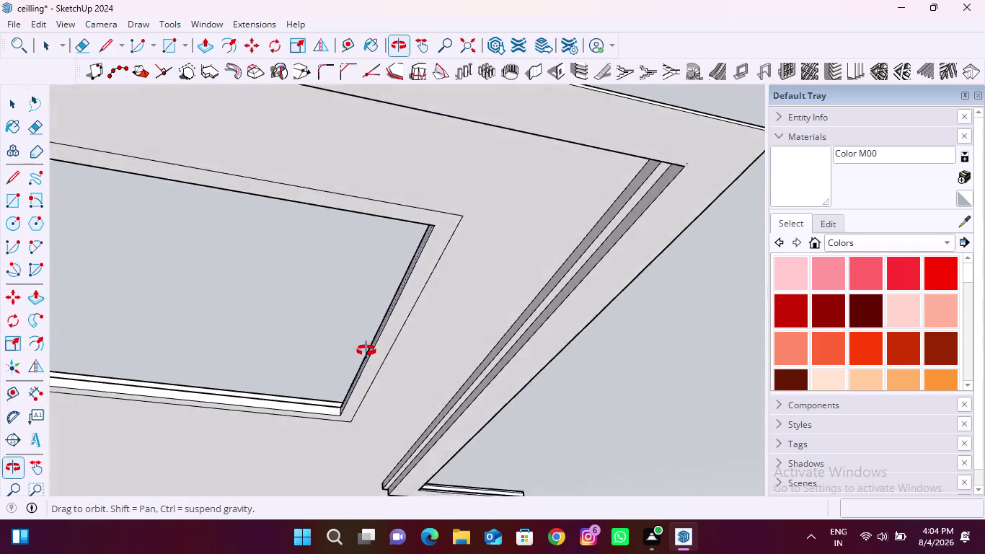
middle_drag(368, 346, 332, 407)
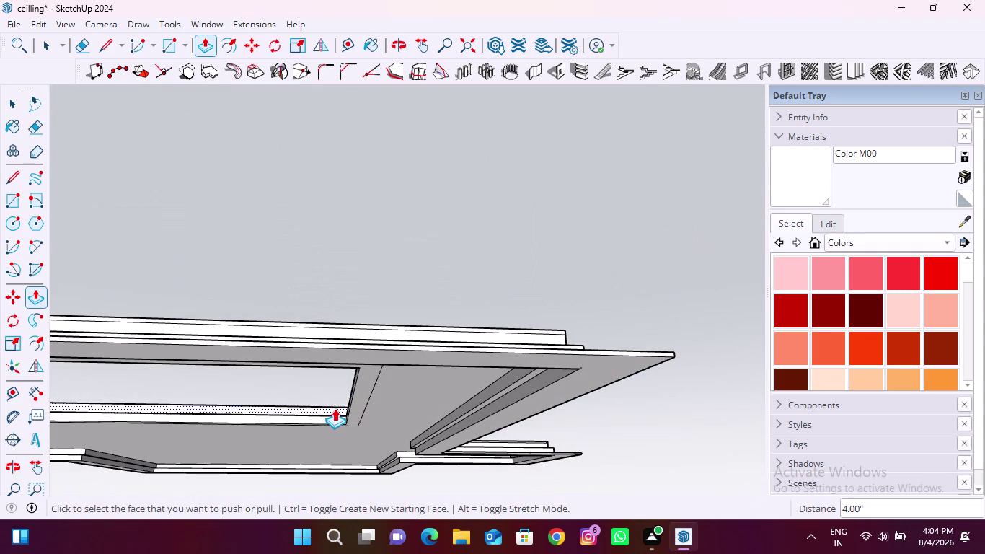
middle_drag(369, 328, 363, 401)
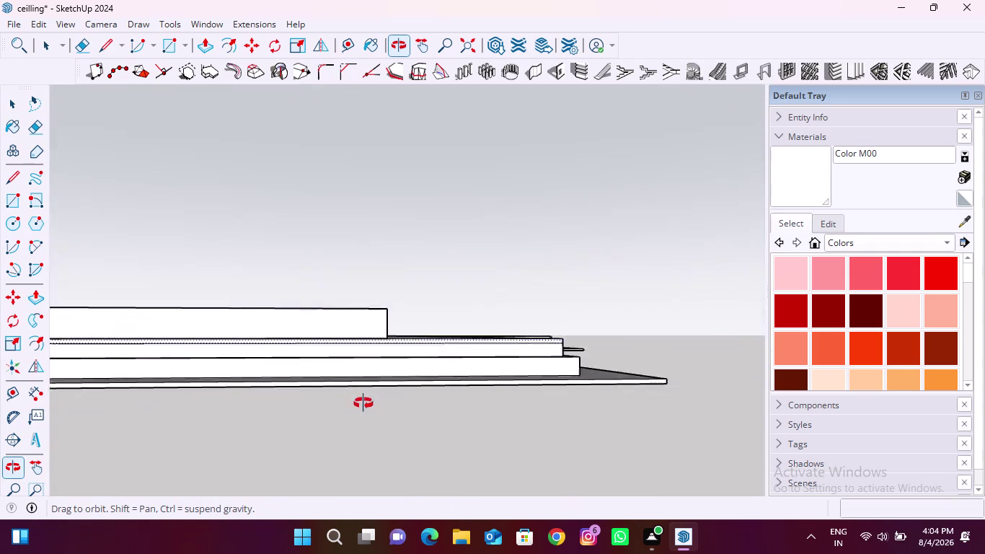
middle_drag(363, 402, 358, 471)
middle_drag(485, 271, 504, 337)
scroll(down, 3)
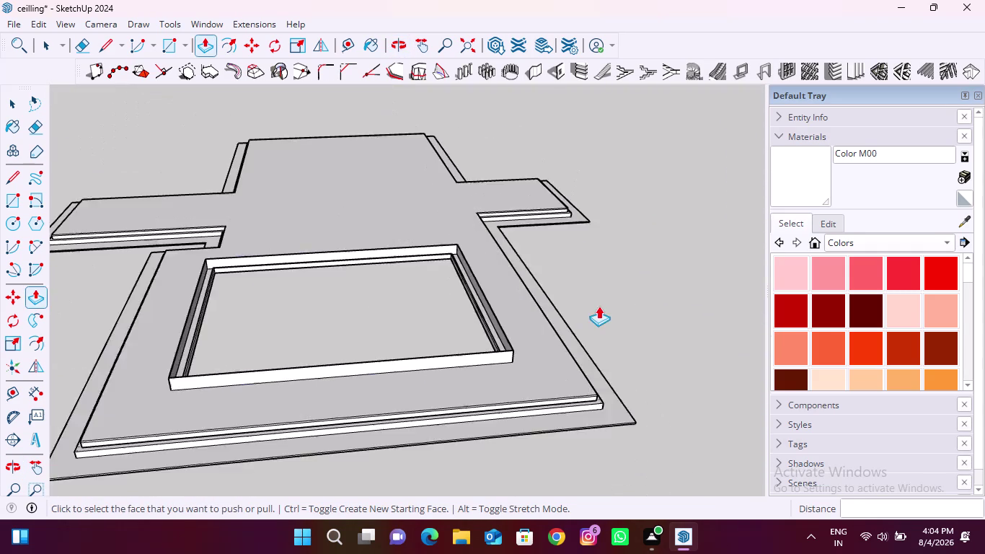
scroll(down, 3)
middle_drag(554, 339, 517, 353)
scroll(up, 3)
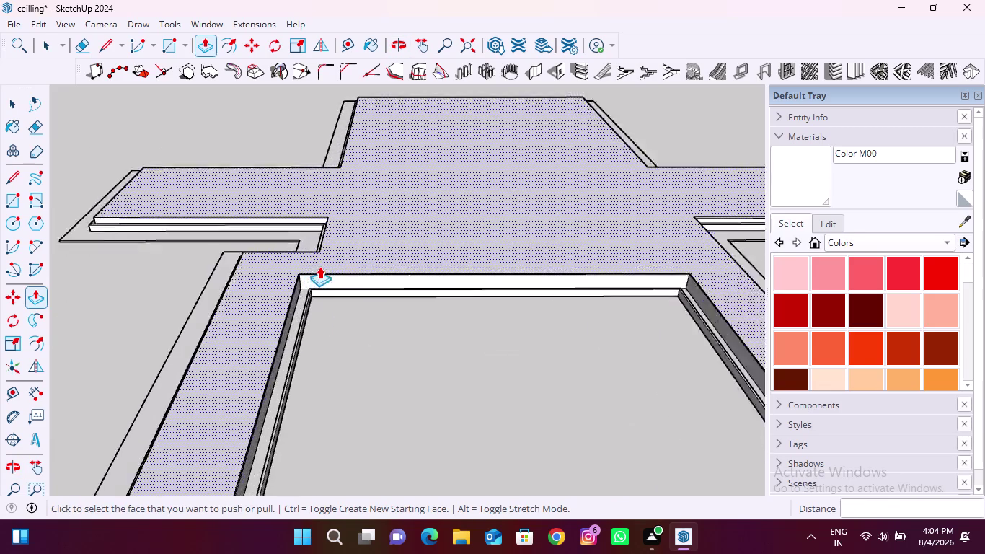
scroll(up, 3)
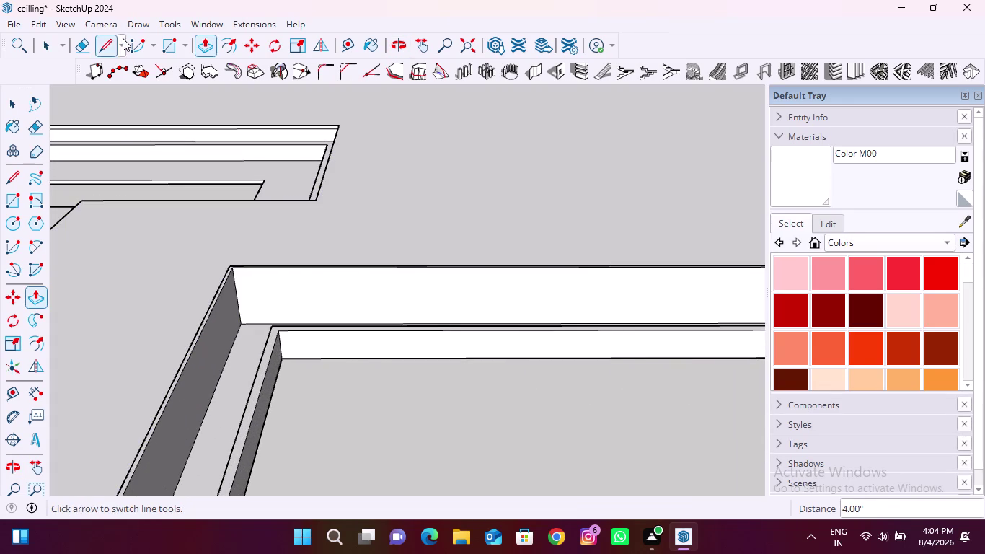
Draw a rectangle between the centre panel's opposite inner corners.
click(160, 44)
scroll(up, 3)
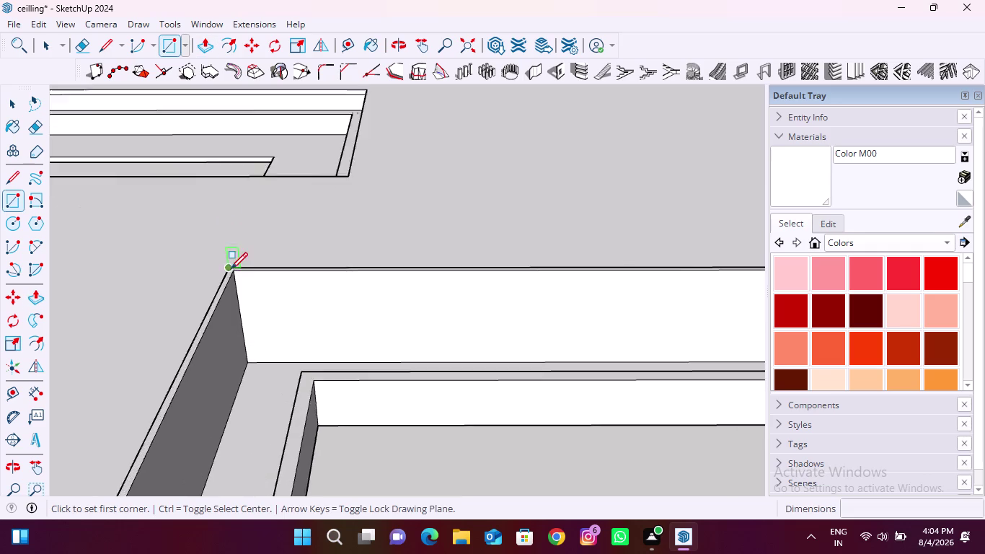
middle_drag(252, 289, 262, 363)
scroll(up, 3)
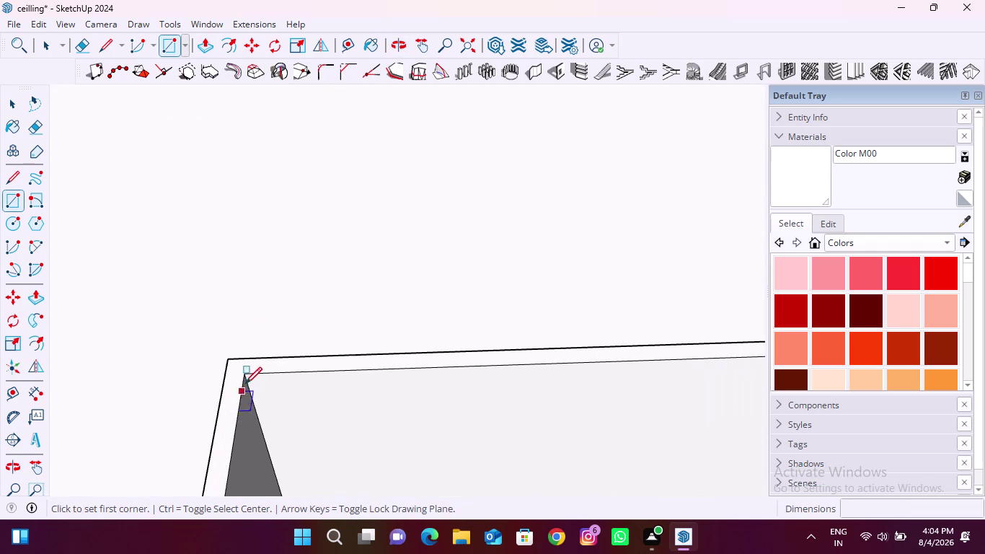
click(245, 374)
scroll(down, 3)
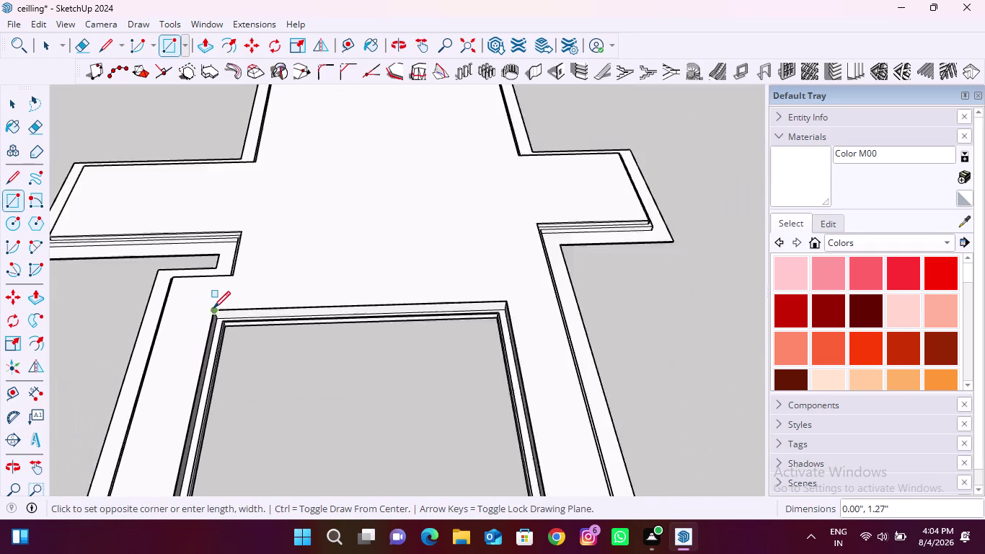
scroll(down, 3)
scroll(up, 3)
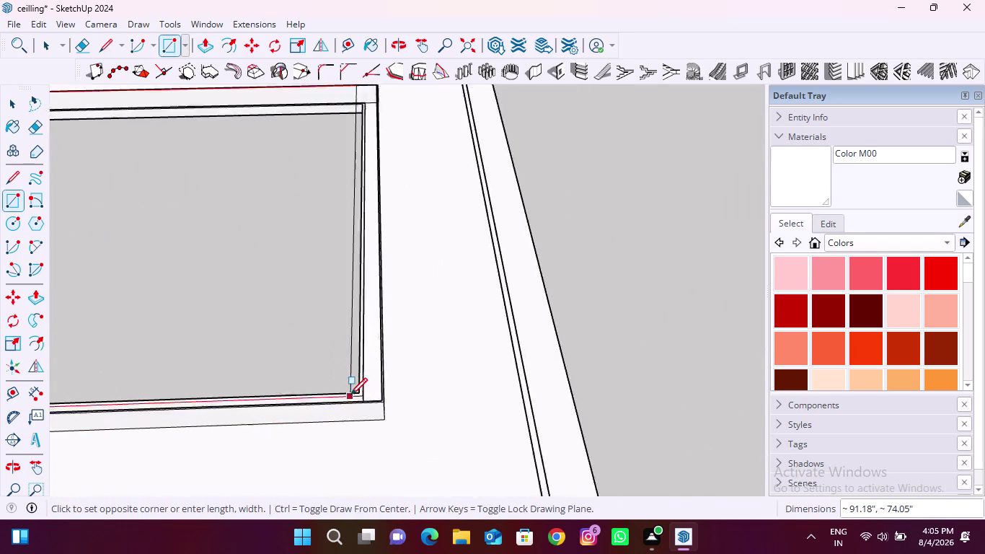
scroll(up, 3)
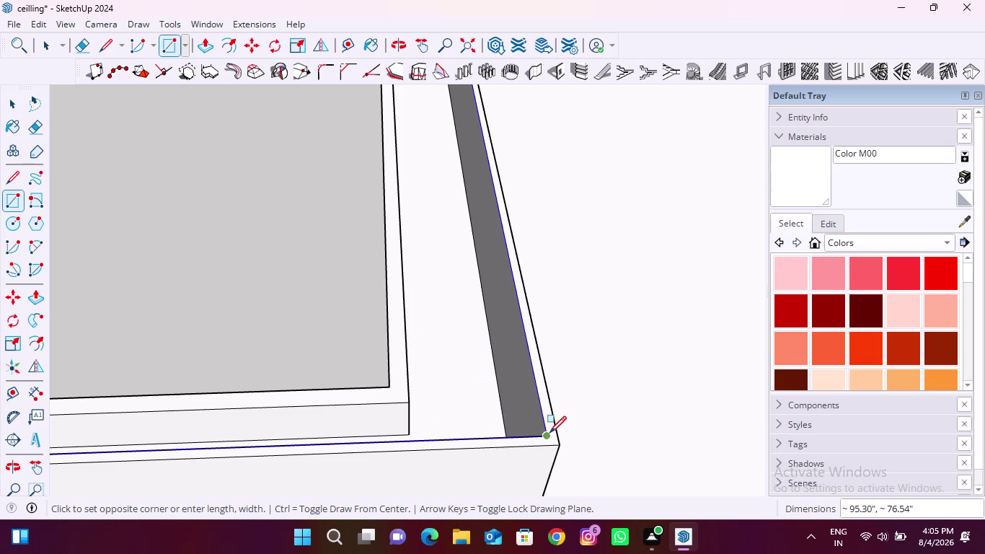
click(549, 433)
scroll(down, 3)
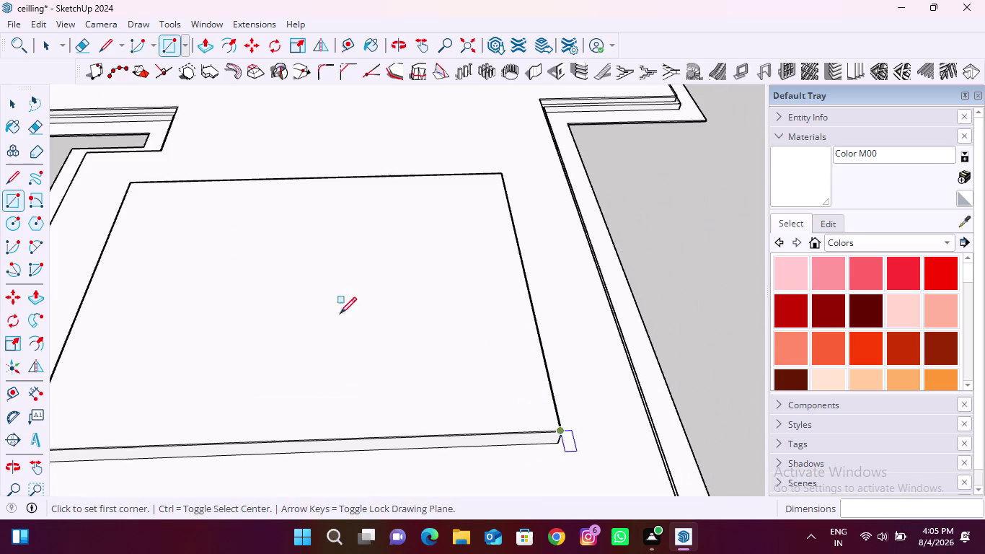
click(201, 49)
Pull the new centre rectangle into a slab, checking its depth from below and above.
click(433, 341)
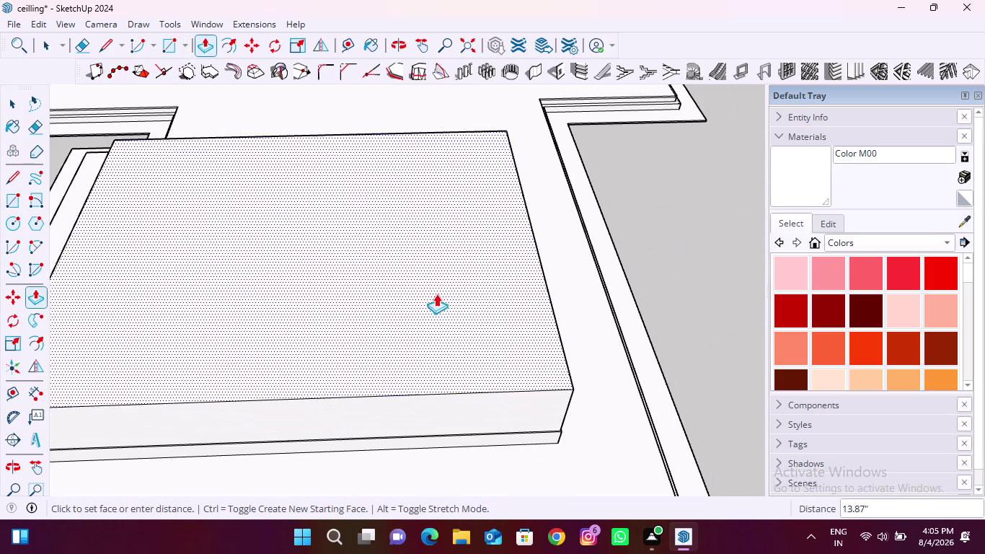
middle_drag(389, 343, 521, 73)
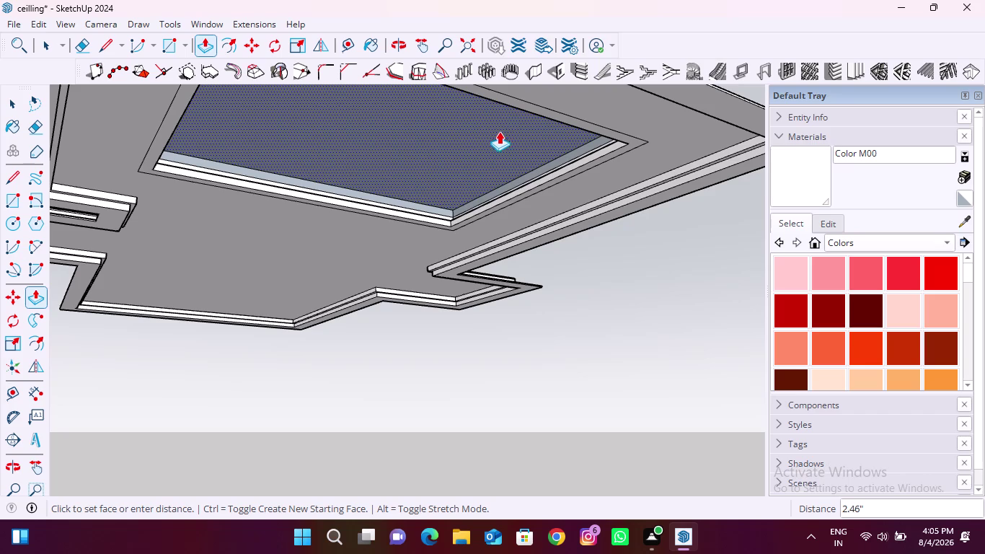
middle_drag(502, 131, 490, 160)
key(Escape)
key(Escape)
key(Escape)
key(Escape)
key(Escape)
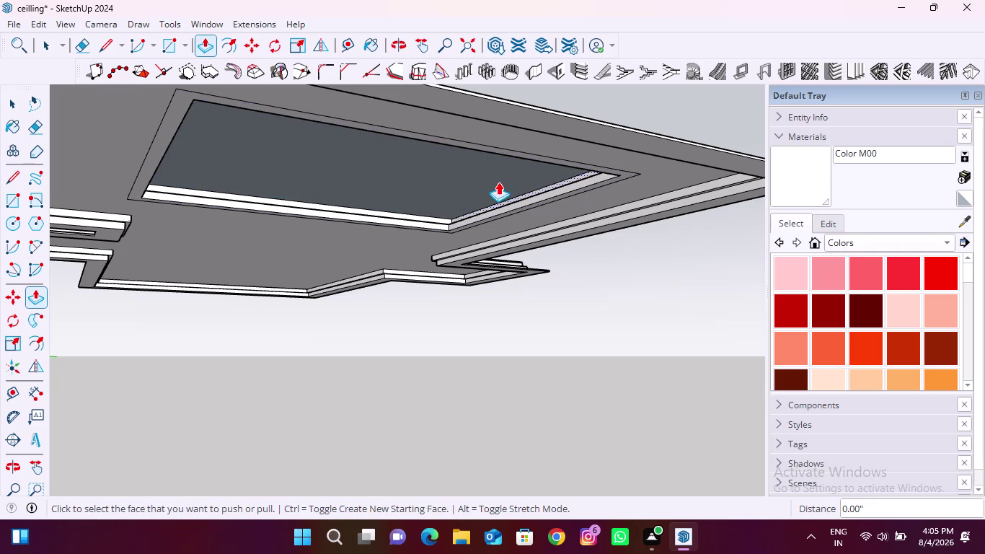
middle_drag(501, 157, 430, 337)
Pull the slab's top face up by 12 mm.
scroll(up, 3)
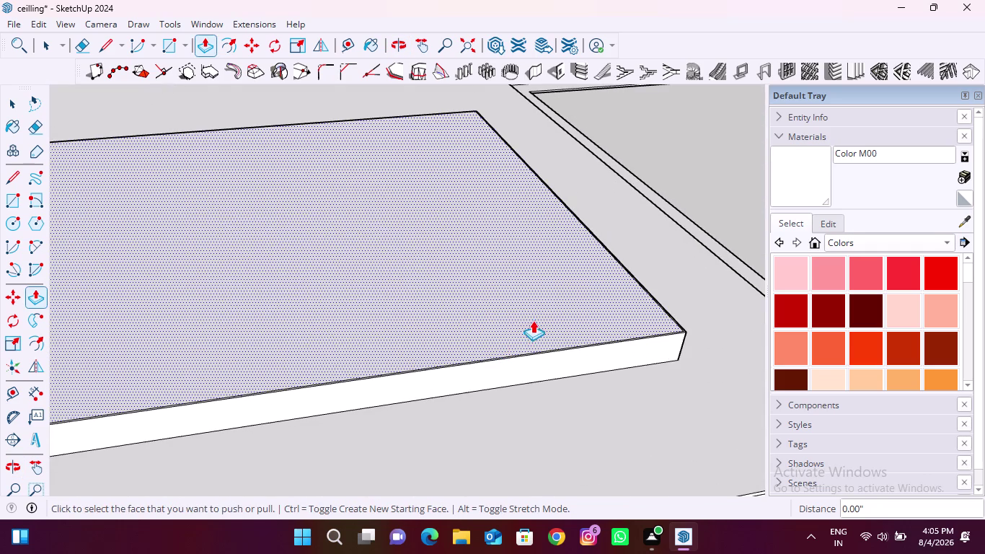
click(498, 293)
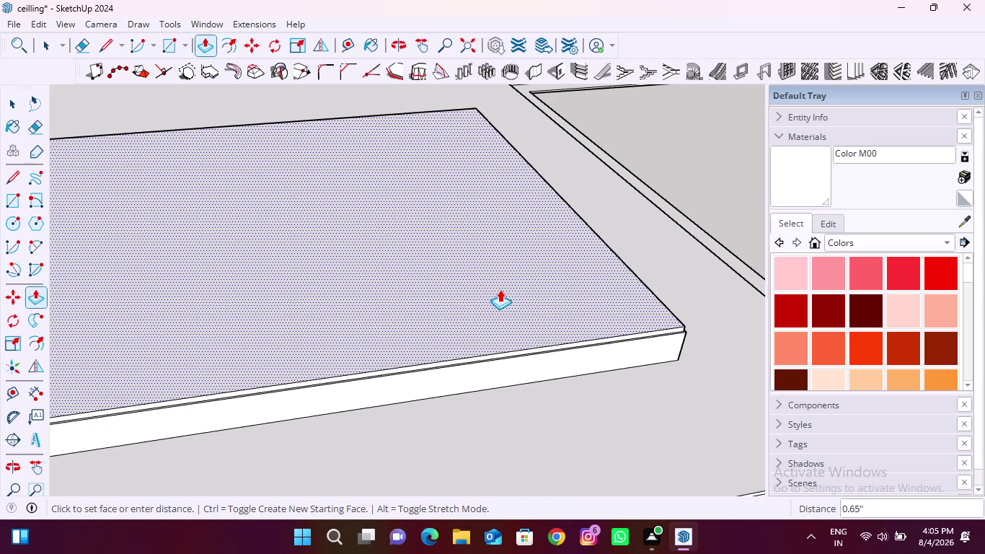
text(12)
text(mm)
key(Return)
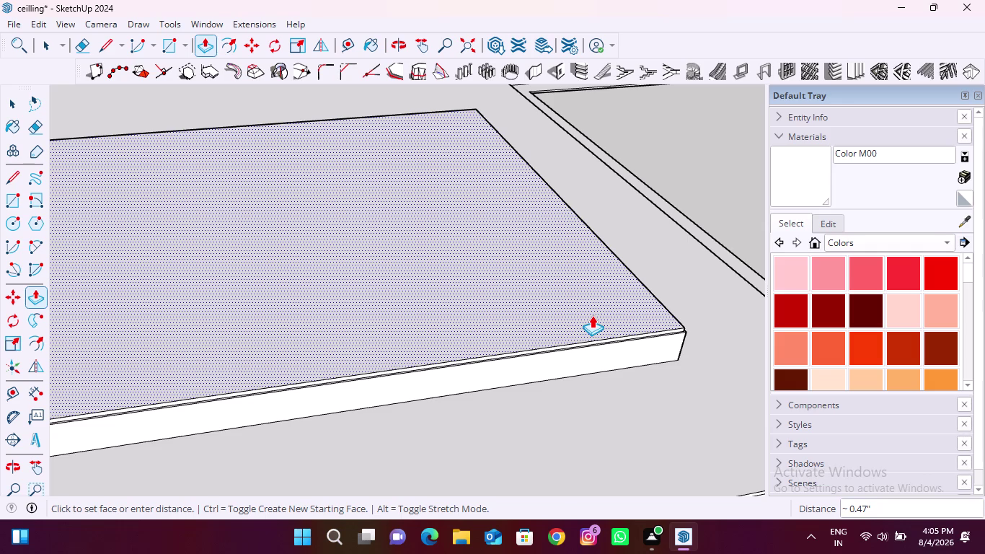
Clear the pending Push/Pull operation with repeated Escape.
key(Escape)
key(Escape)
key(Escape)
key(Escape)
key(Escape)
key(Escape)
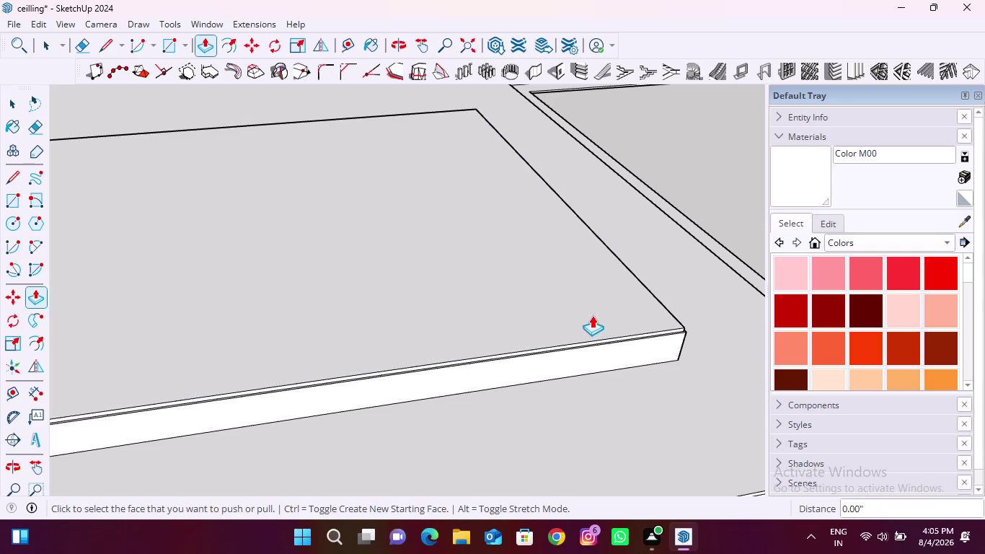
key(Escape)
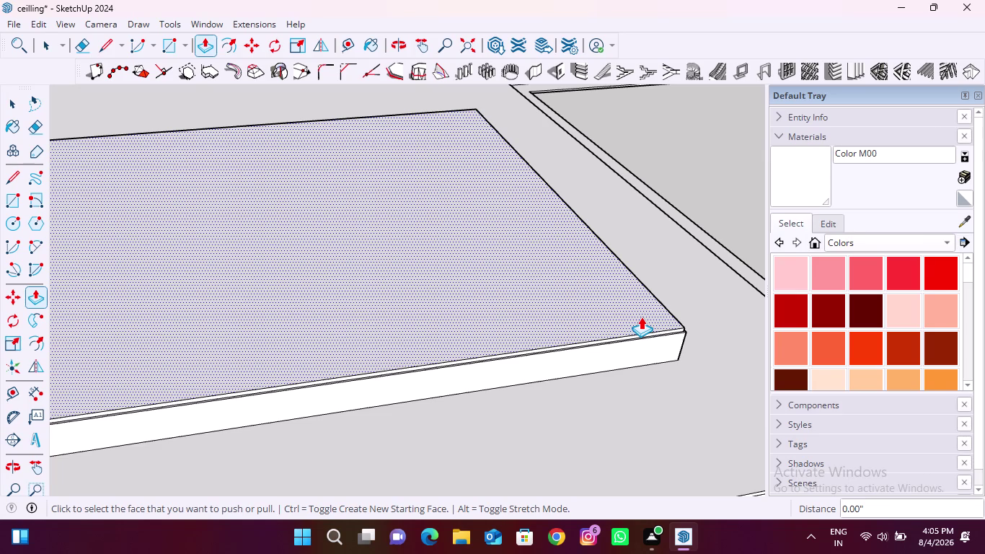
key(Escape)
key(Escape)
key(Escape)
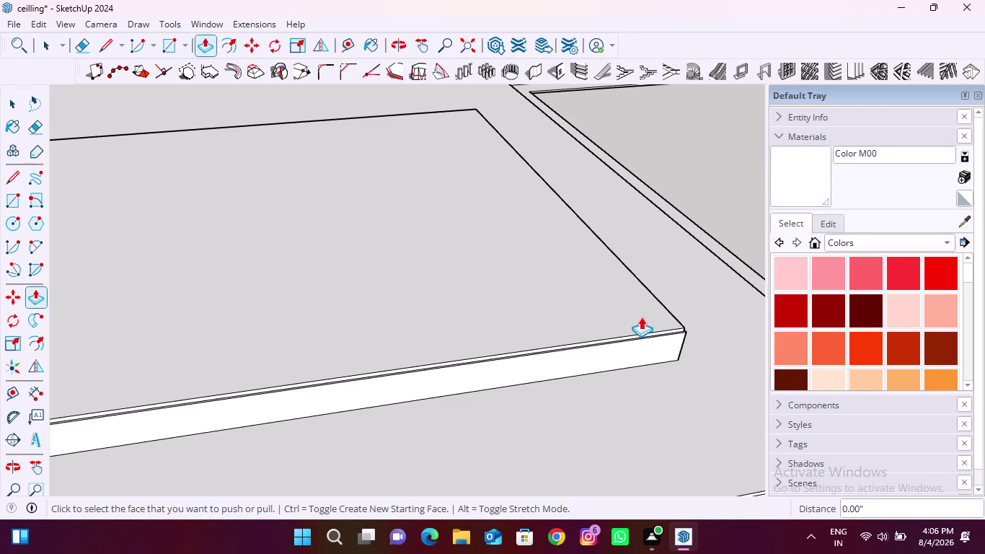
Pull the slab's thin edge strip by 12 mm to form a small step.
scroll(up, 3)
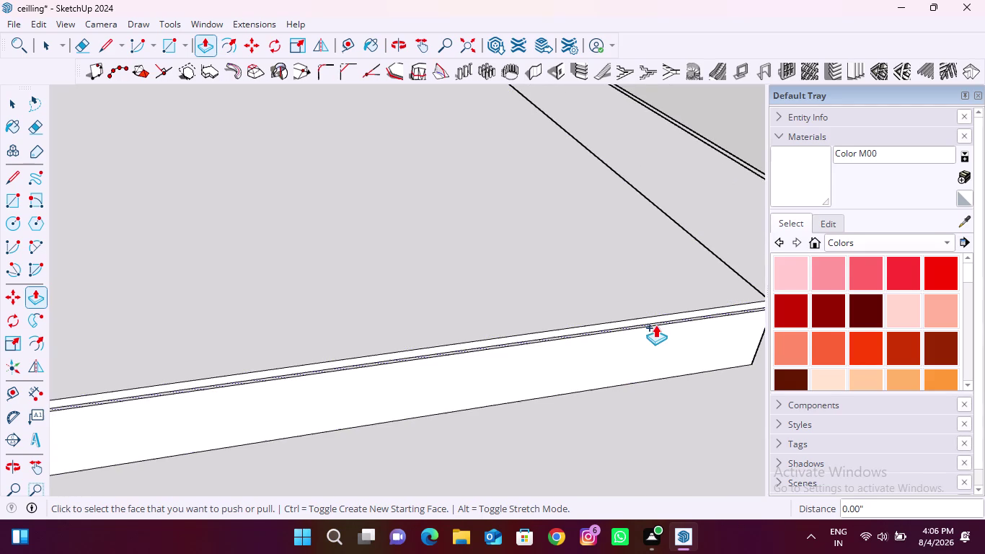
scroll(up, 3)
scroll(up, 3)
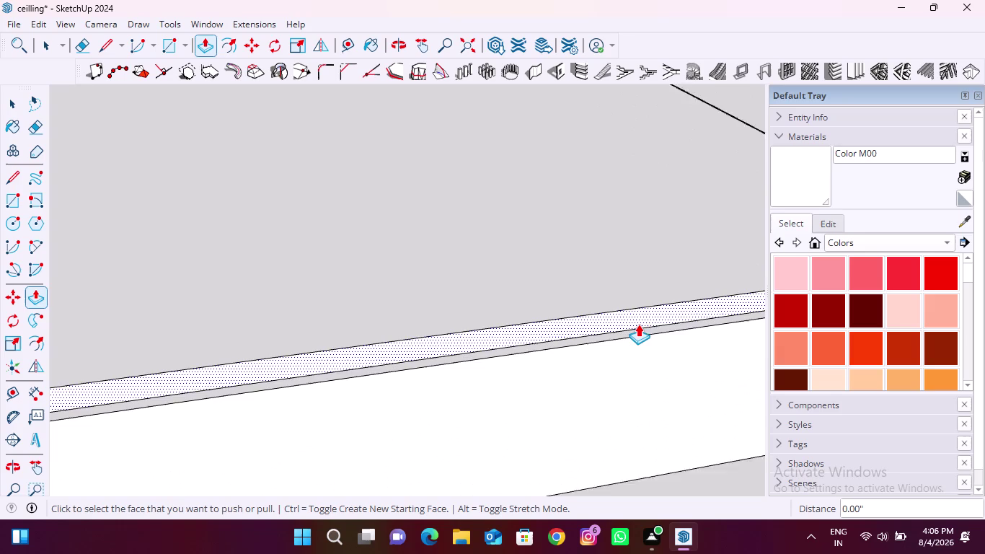
scroll(up, 3)
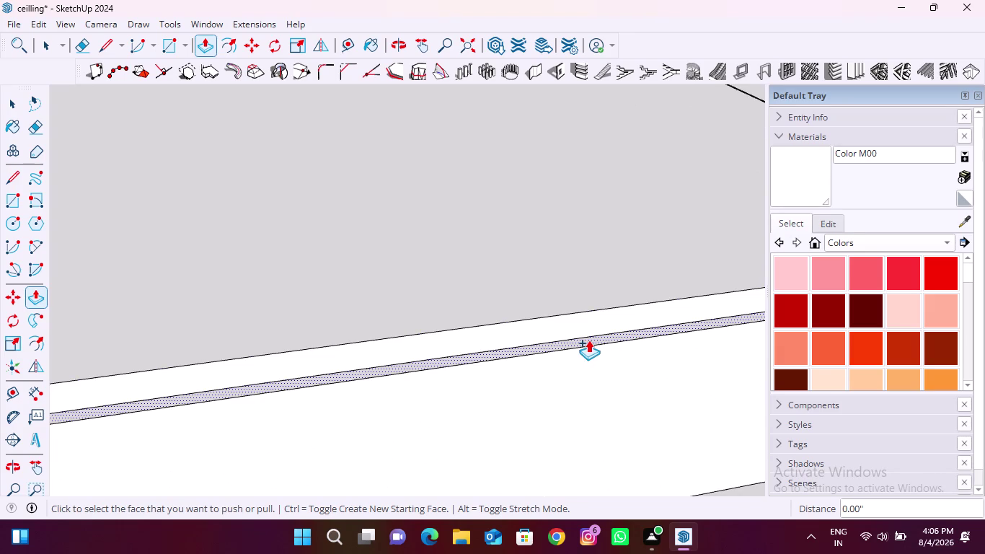
drag(588, 339, 547, 311)
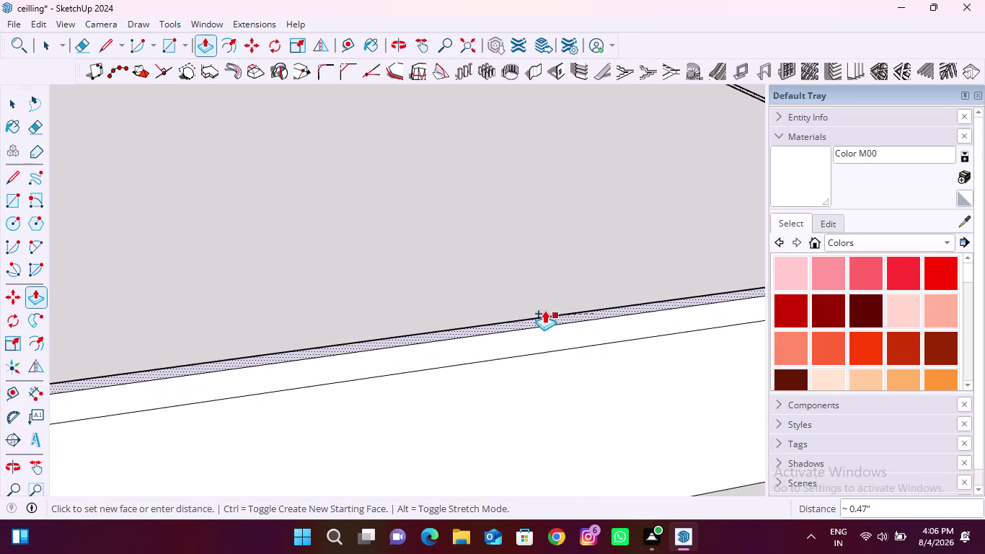
drag(547, 310, 511, 308)
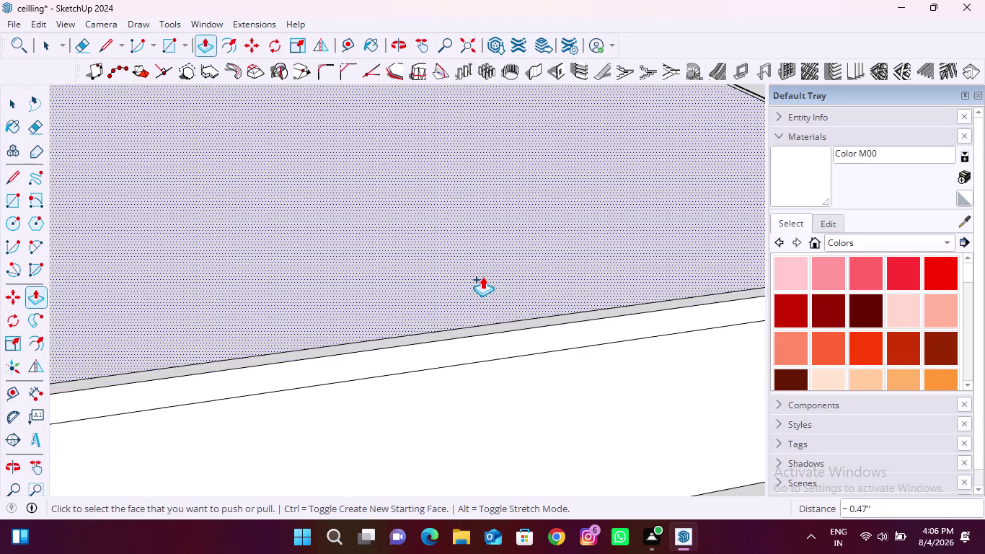
Drag the slab's top face upward once more.
scroll(down, 3)
scroll(down, 3)
scroll(down, 3)
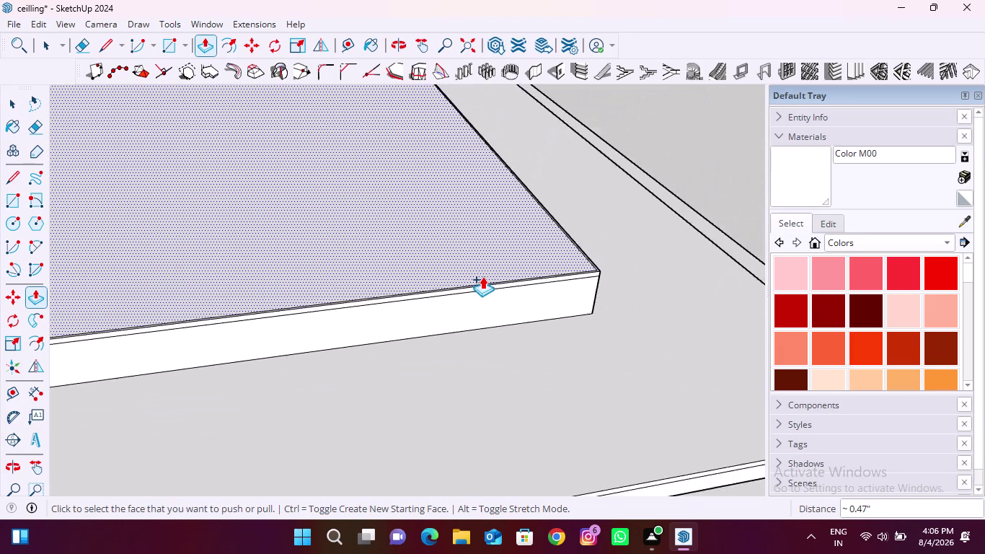
scroll(down, 3)
scroll(down, 3)
scroll(down, 3)
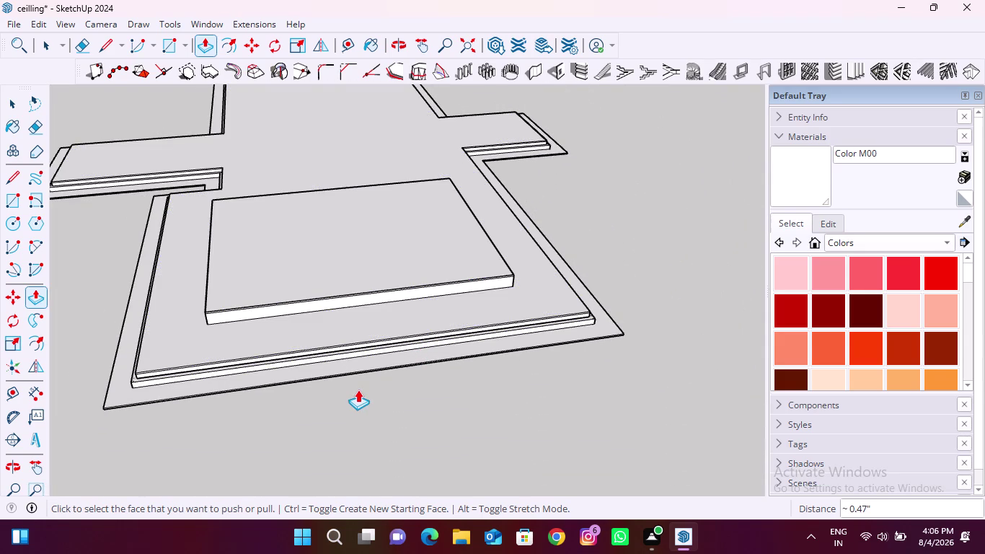
drag(358, 389, 656, 195)
drag(656, 194, 658, 195)
key(Escape)
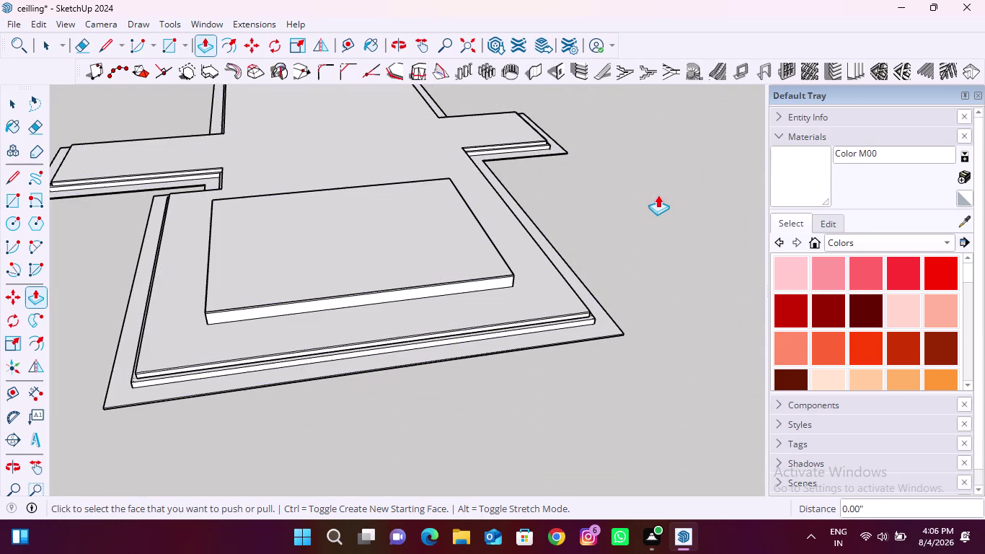
Orbit in close to the slab's corner and dismiss the right-click menu.
right_drag(657, 195, 639, 21)
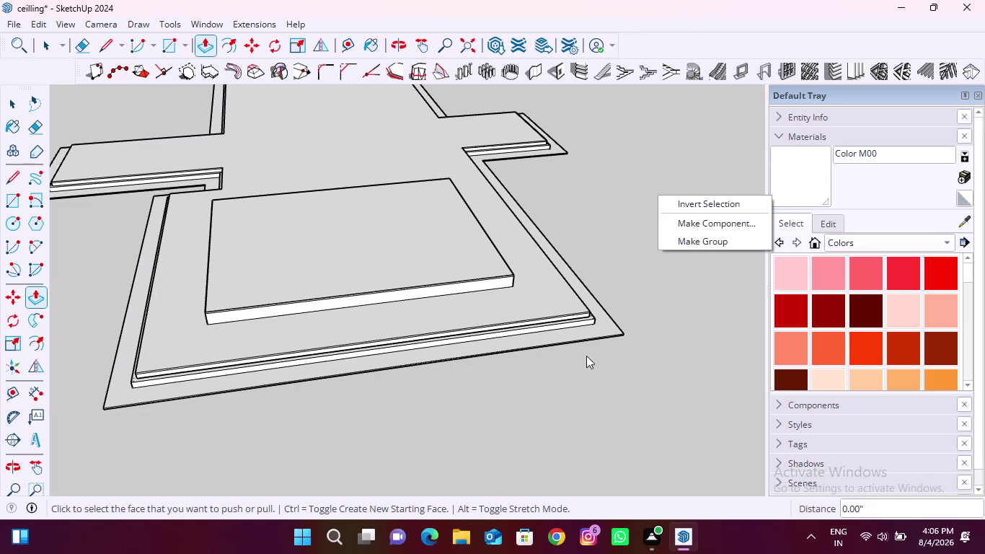
scroll(up, 3)
scroll(down, 3)
scroll(down, 3)
click(679, 279)
scroll(up, 3)
scroll(up, 3)
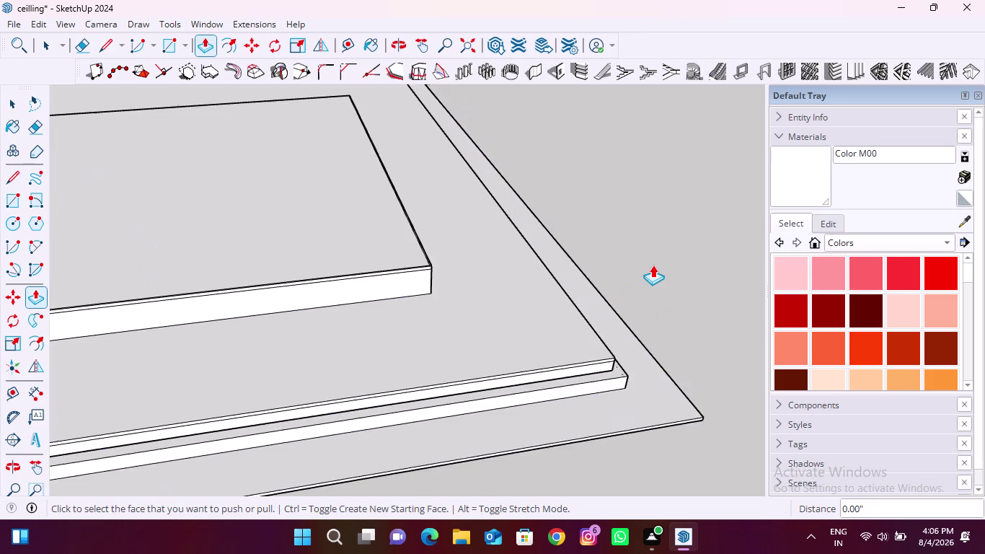
key(Escape)
key(Escape)
Inspect the ceiling's underside corners and start a trial rectangle at a corner.
middle_drag(488, 355, 533, 300)
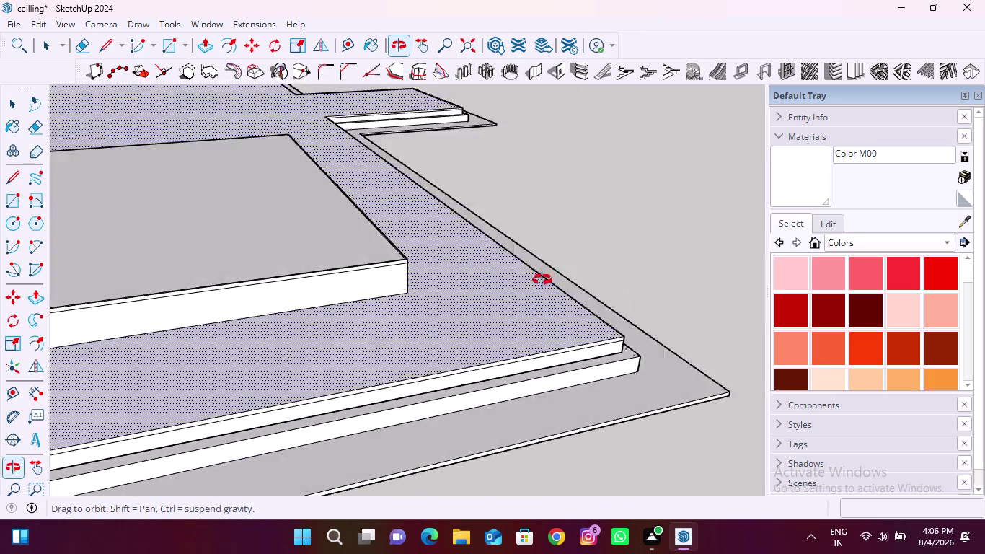
middle_drag(533, 300, 652, 132)
scroll(down, 3)
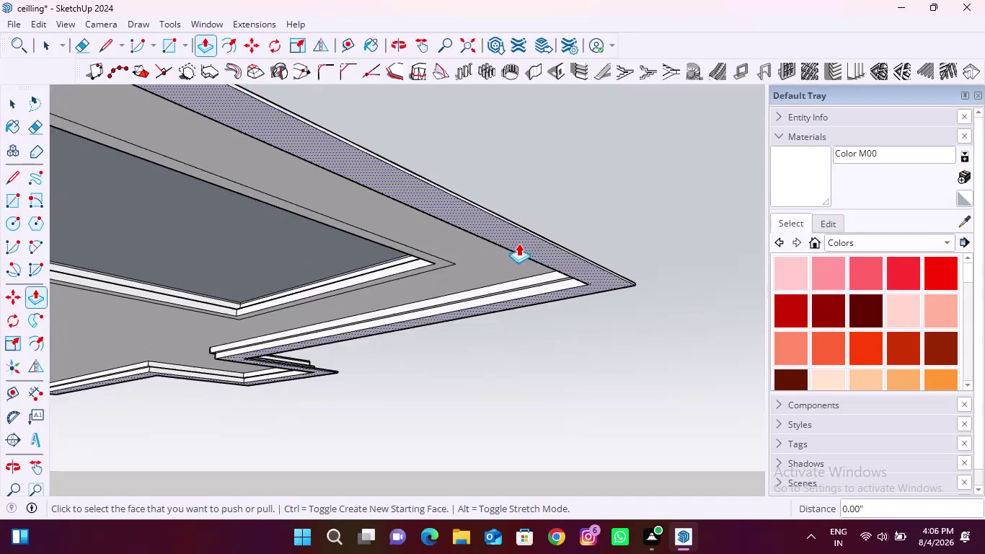
scroll(down, 3)
key(space)
scroll(up, 3)
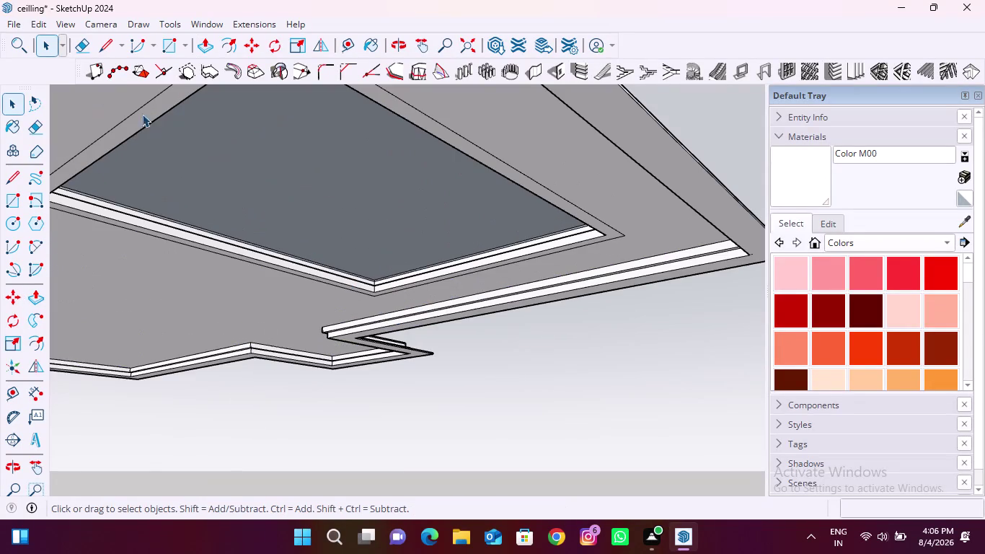
click(168, 46)
scroll(up, 3)
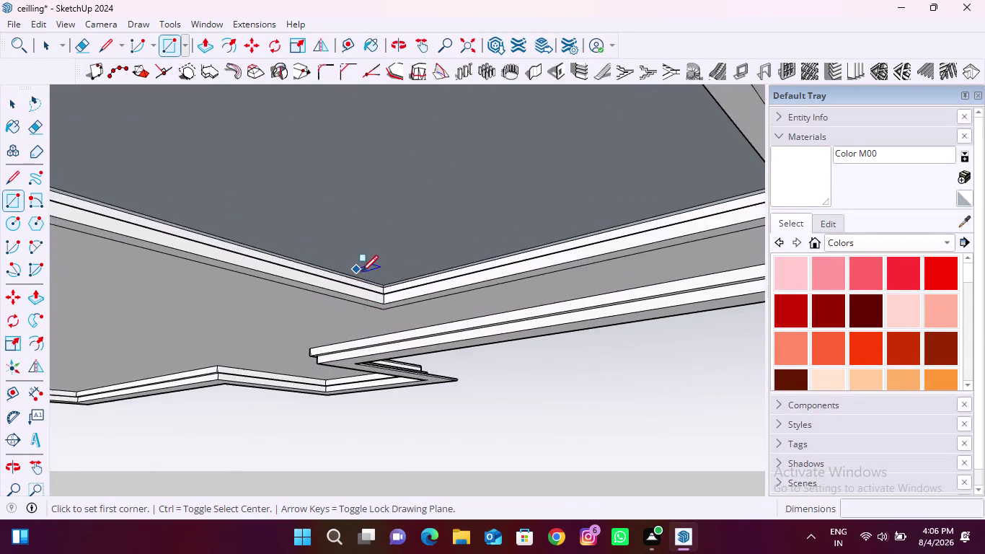
scroll(up, 3)
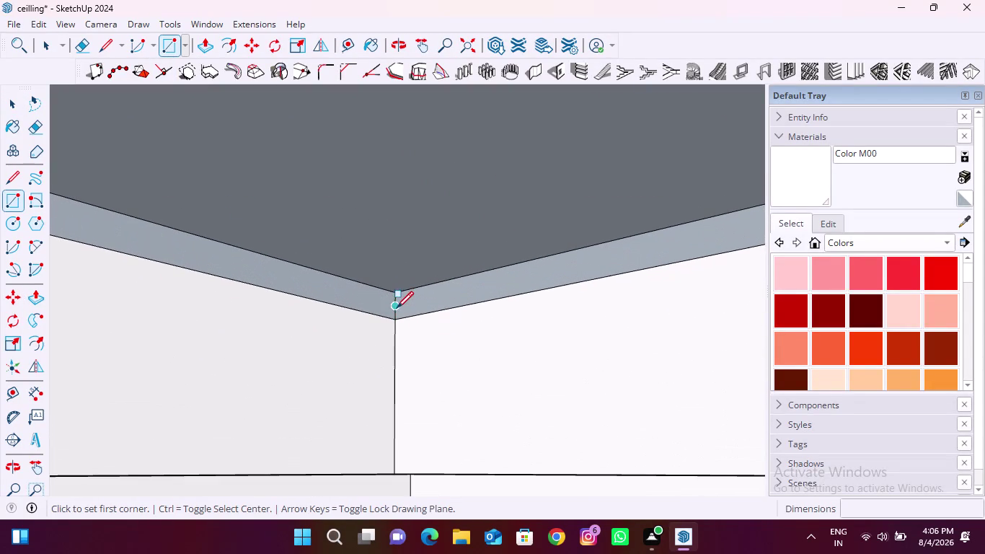
click(397, 313)
scroll(down, 3)
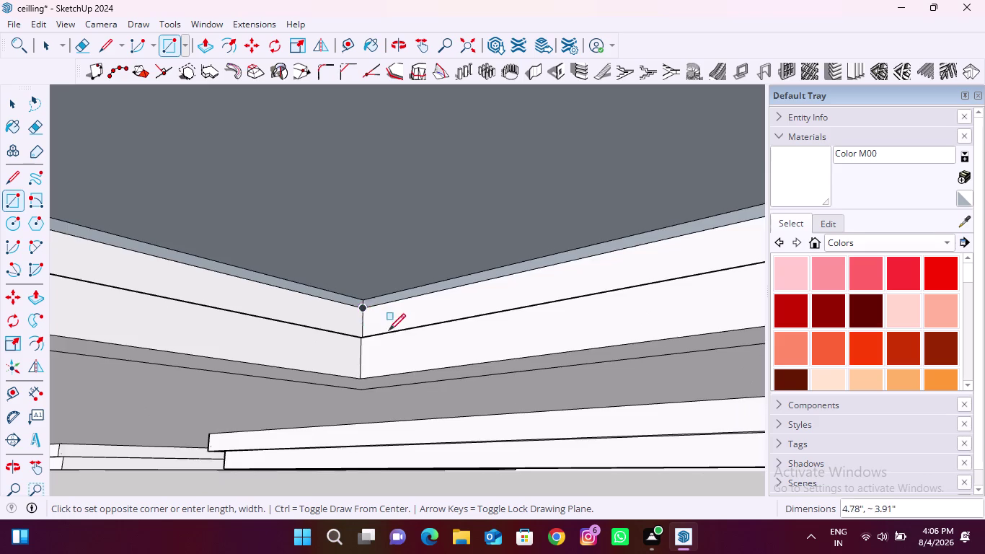
scroll(down, 3)
Orbit around the recessed panel to examine its corner.
middle_drag(290, 449, 536, 261)
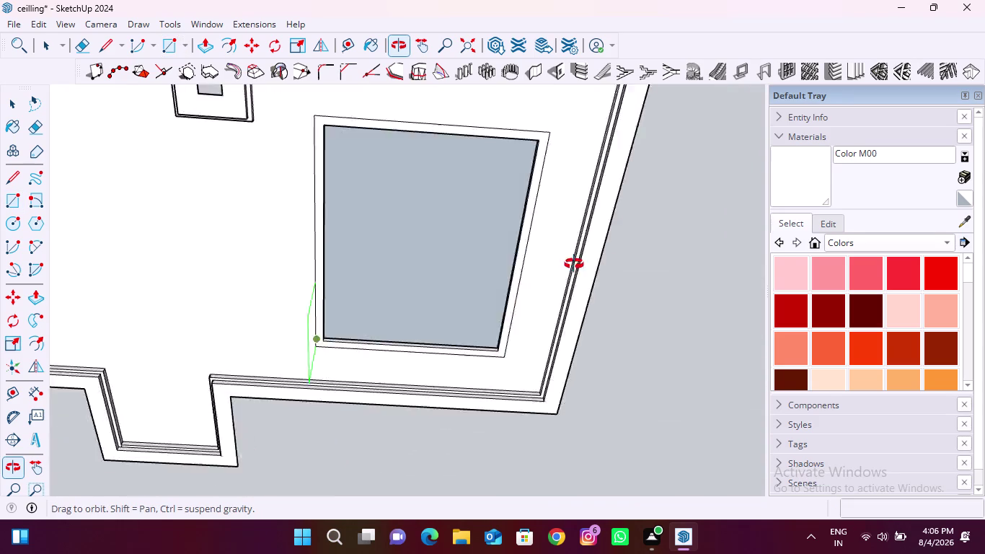
middle_drag(535, 261, 687, 335)
middle_drag(424, 371, 659, 393)
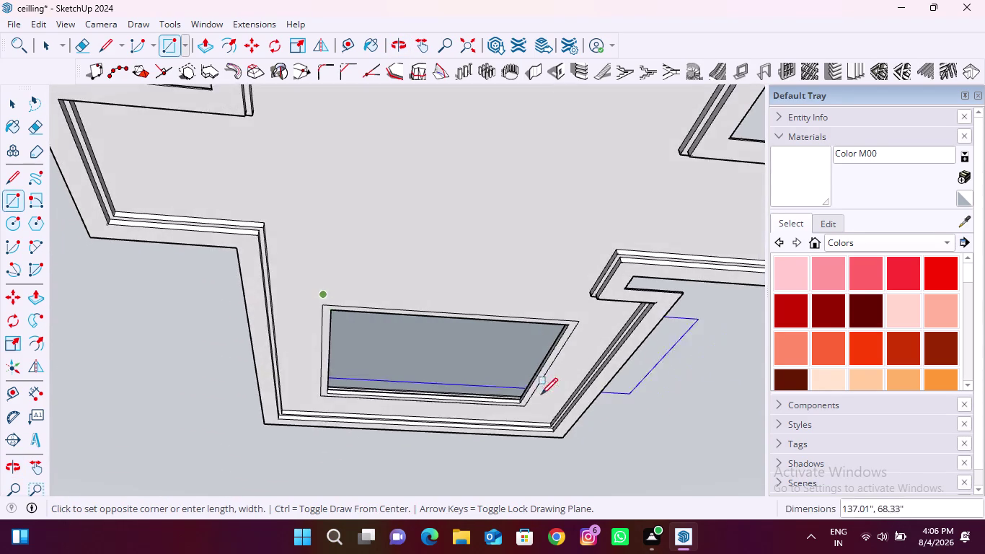
scroll(up, 3)
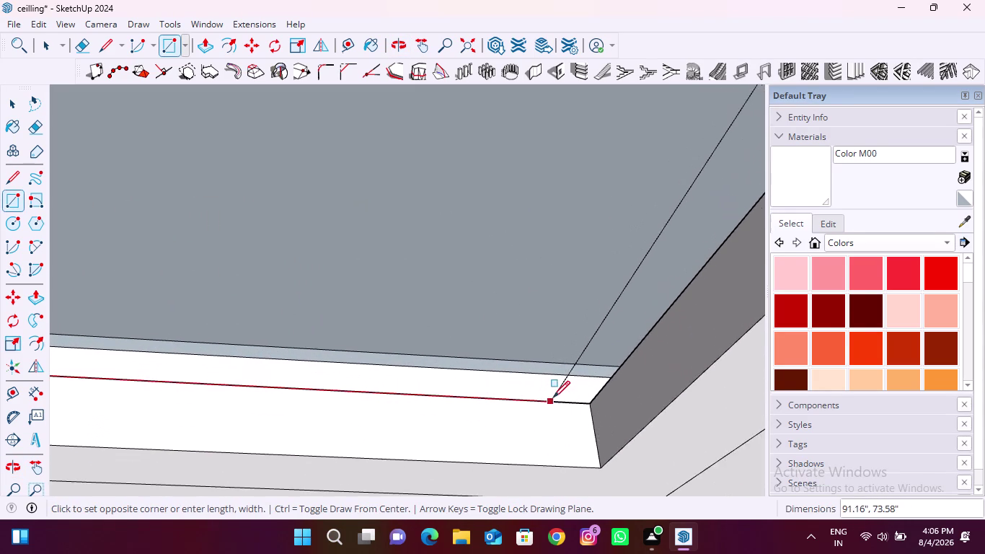
middle_drag(558, 405, 601, 492)
scroll(up, 3)
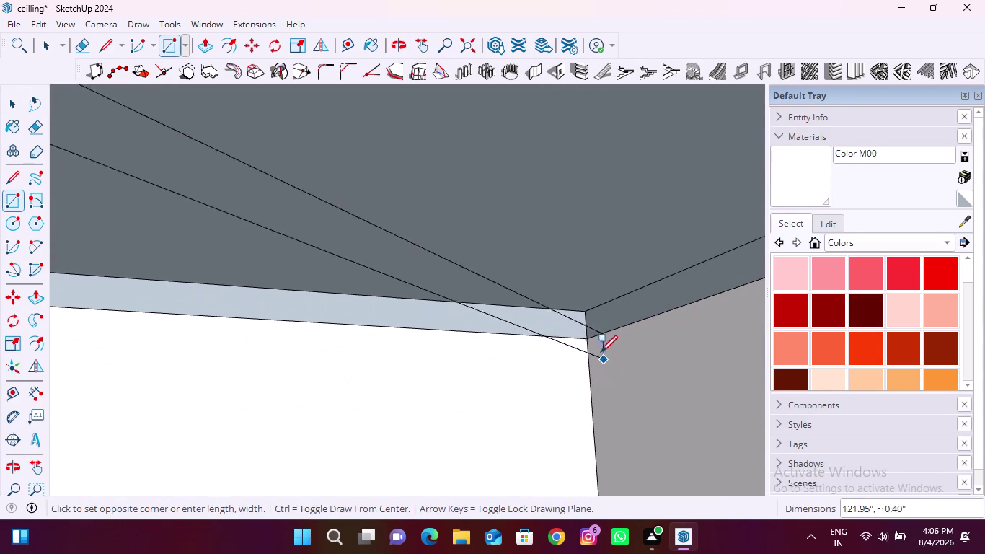
click(591, 341)
scroll(down, 3)
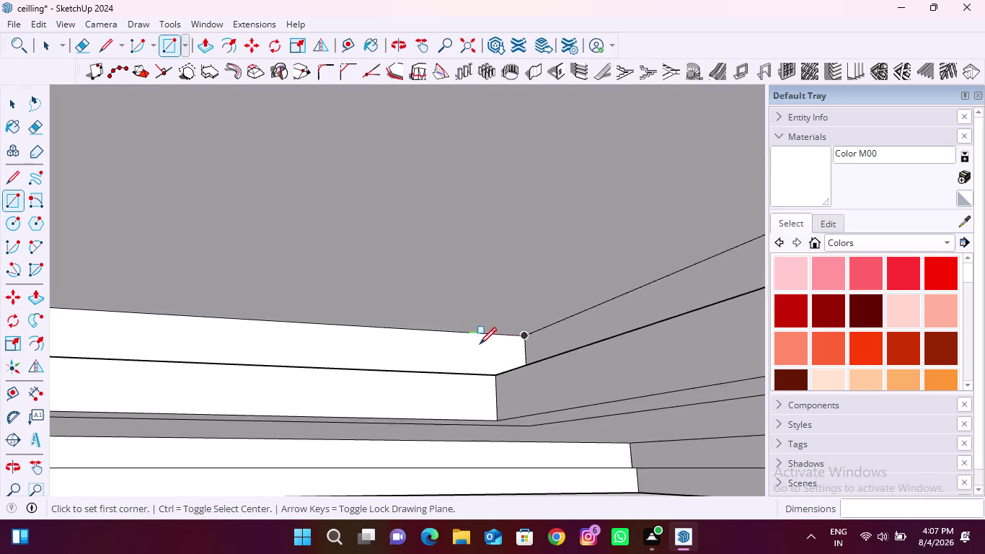
scroll(down, 3)
Orbit back out to a full view of the cross-shaped ceiling.
middle_drag(457, 437, 396, 304)
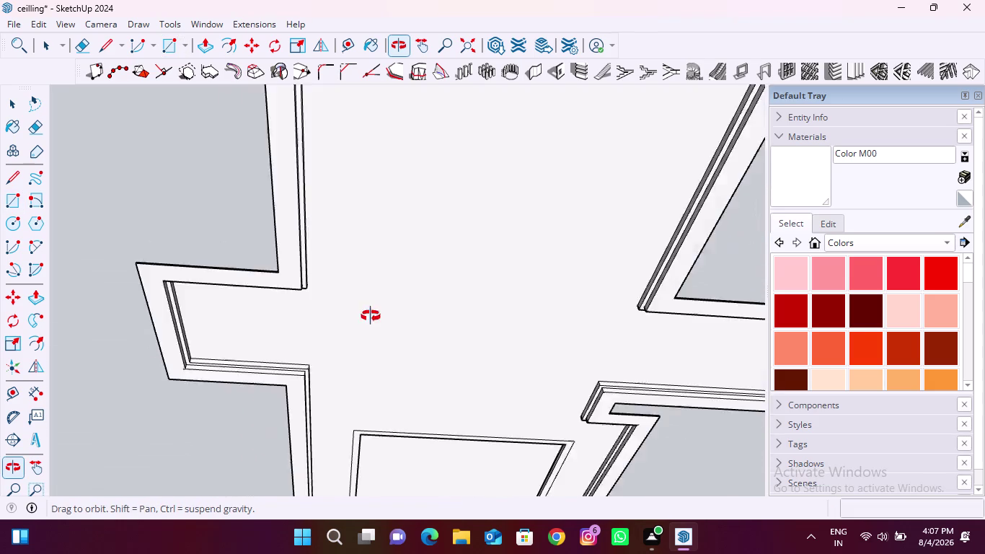
middle_drag(397, 304, 347, 341)
scroll(down, 3)
middle_drag(516, 421, 330, 329)
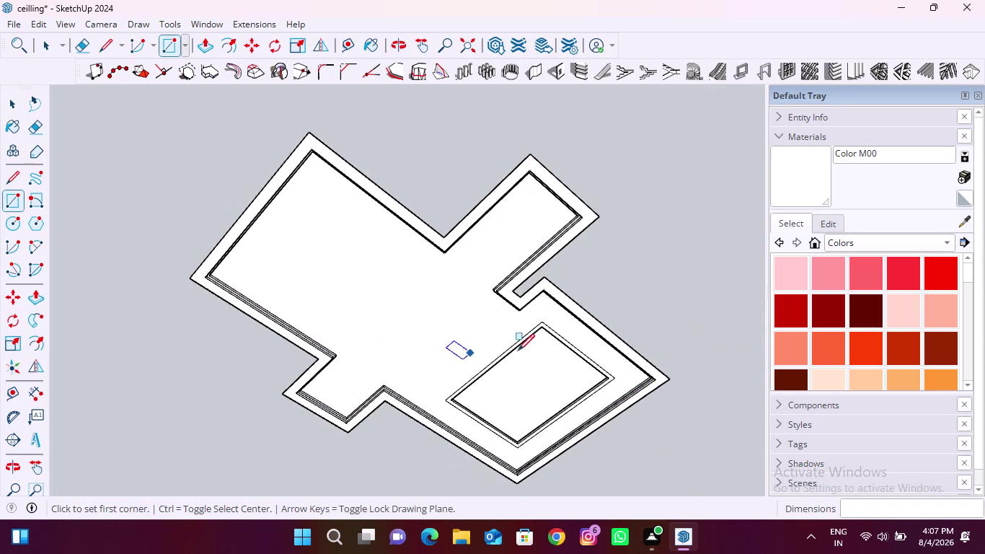
middle_drag(561, 351, 399, 281)
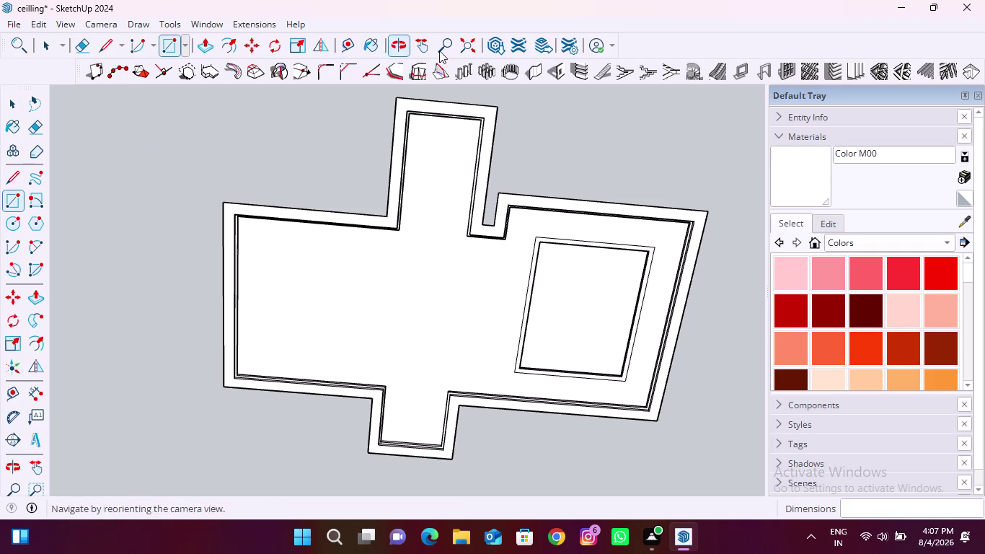
Place a Tape Measure guide 1.5' in from the inner border edge.
click(342, 44)
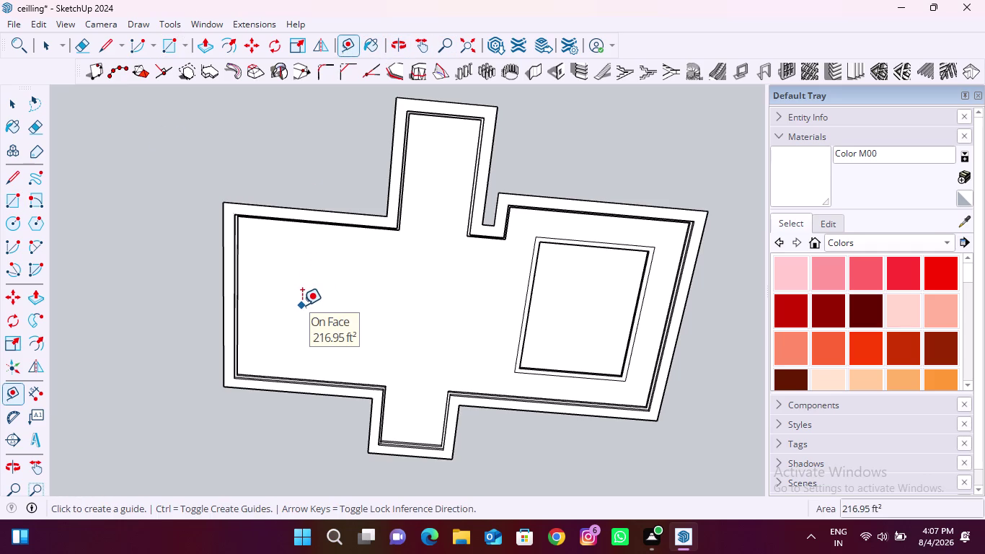
scroll(up, 3)
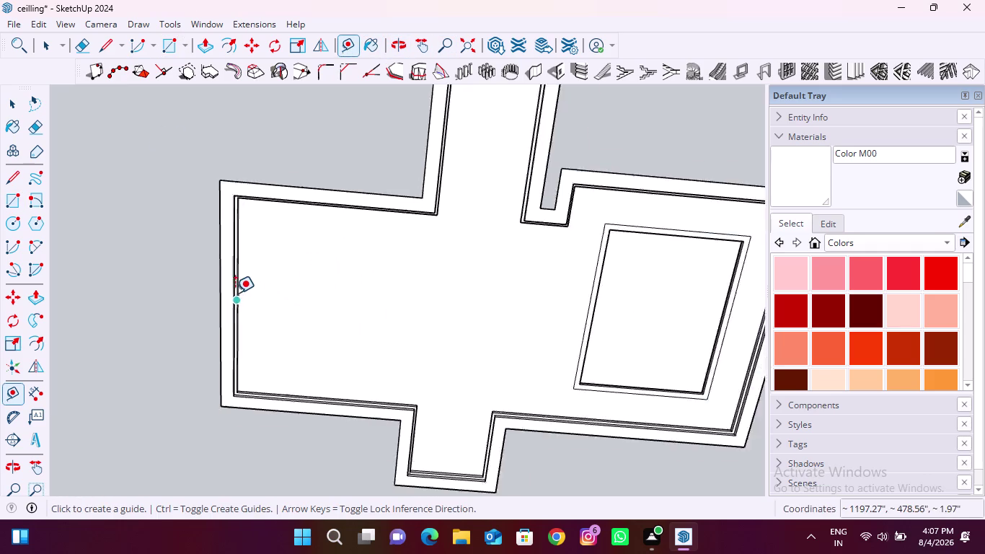
scroll(up, 3)
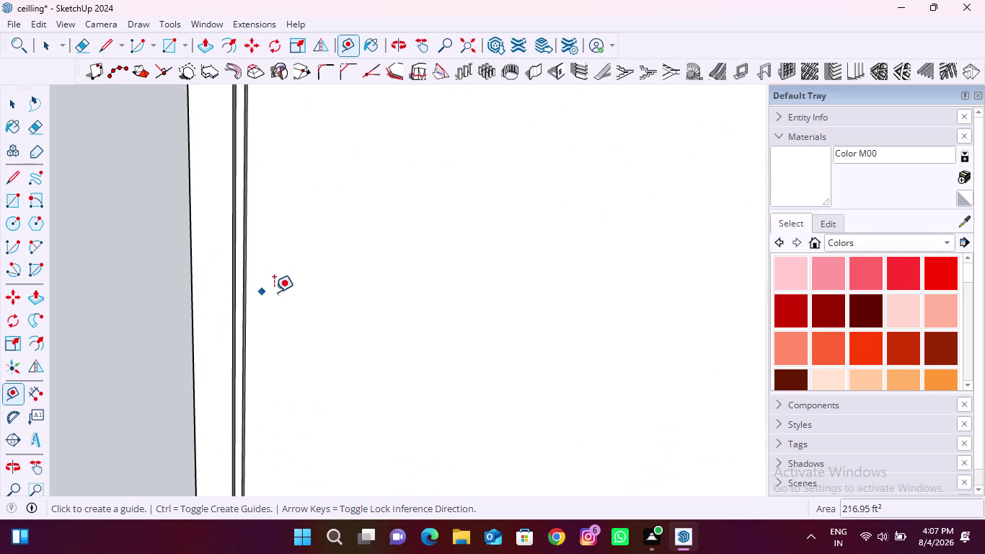
scroll(up, 3)
middle_drag(265, 289, 134, 396)
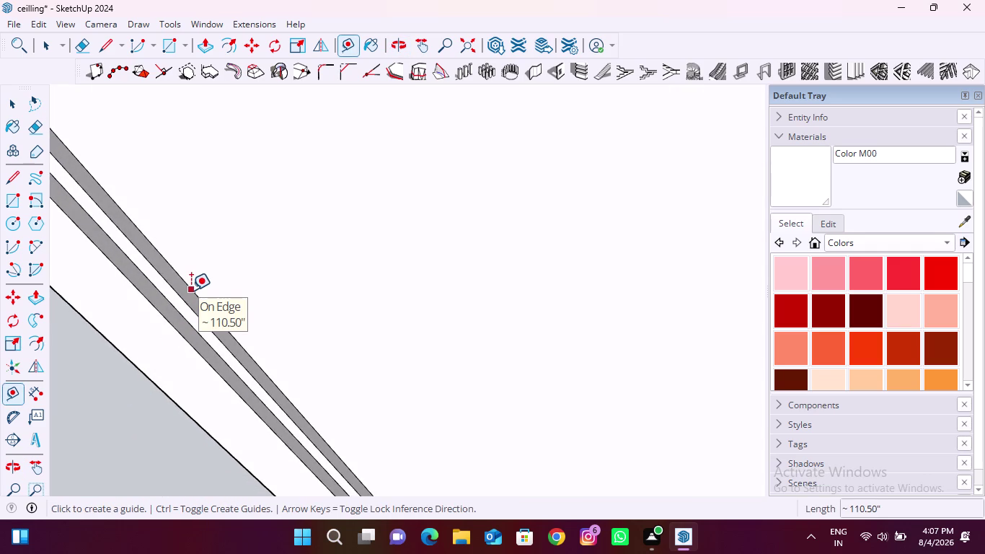
click(186, 299)
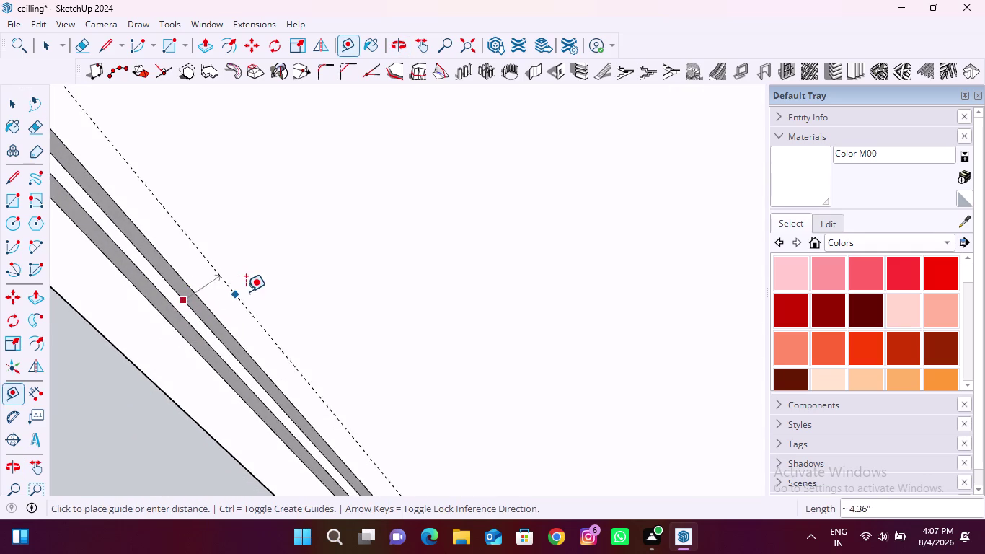
middle_drag(259, 286, 244, 443)
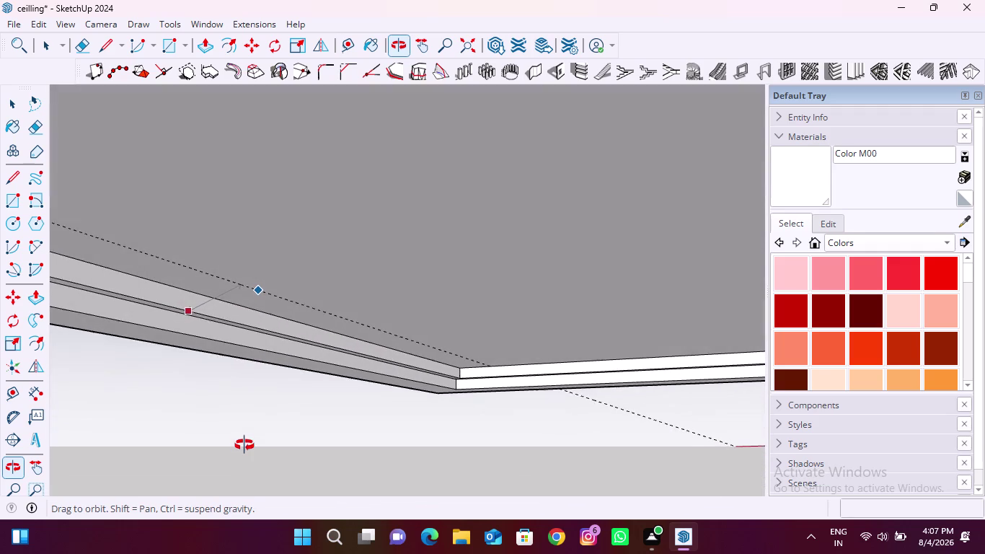
middle_drag(245, 443, 244, 446)
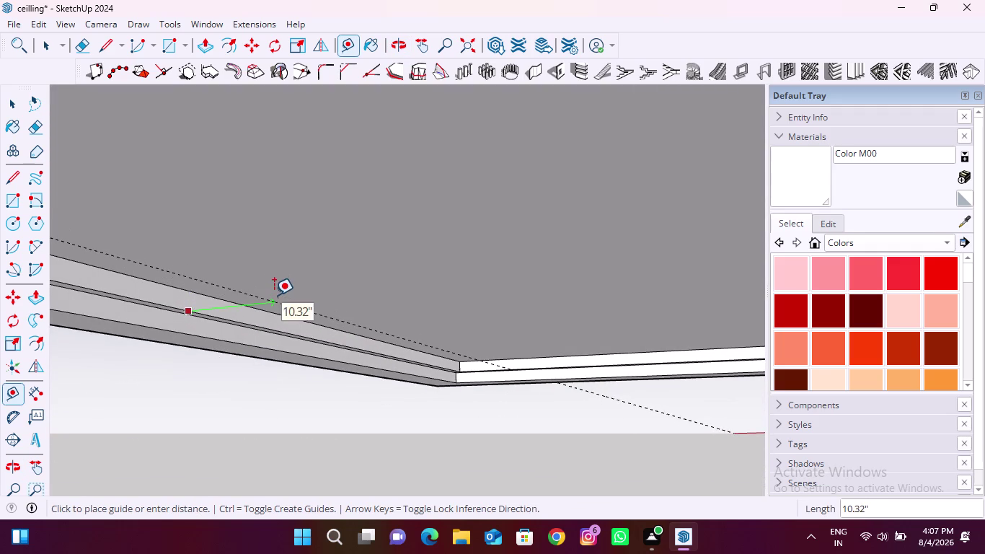
key(Left)
text(1)
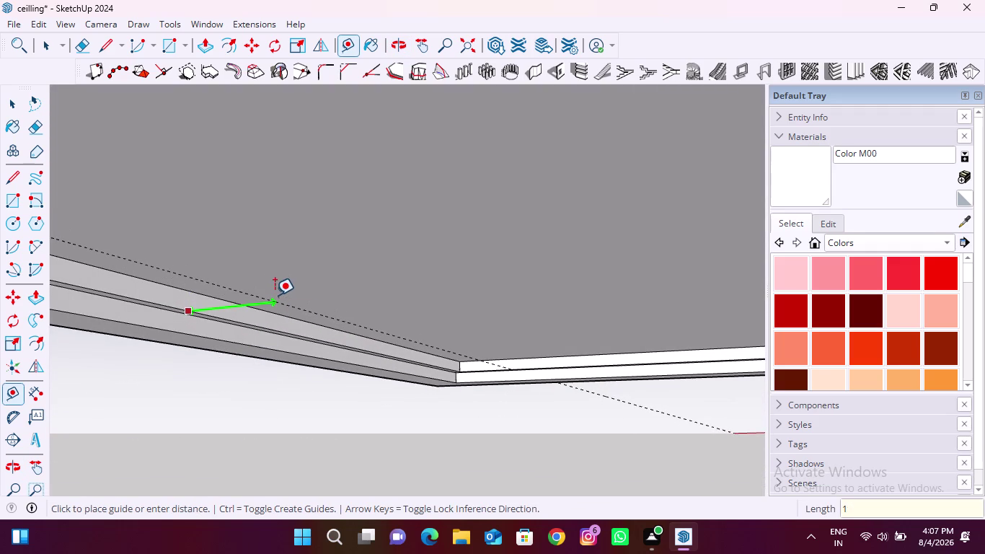
text(.5')
key(Return)
scroll(down, 3)
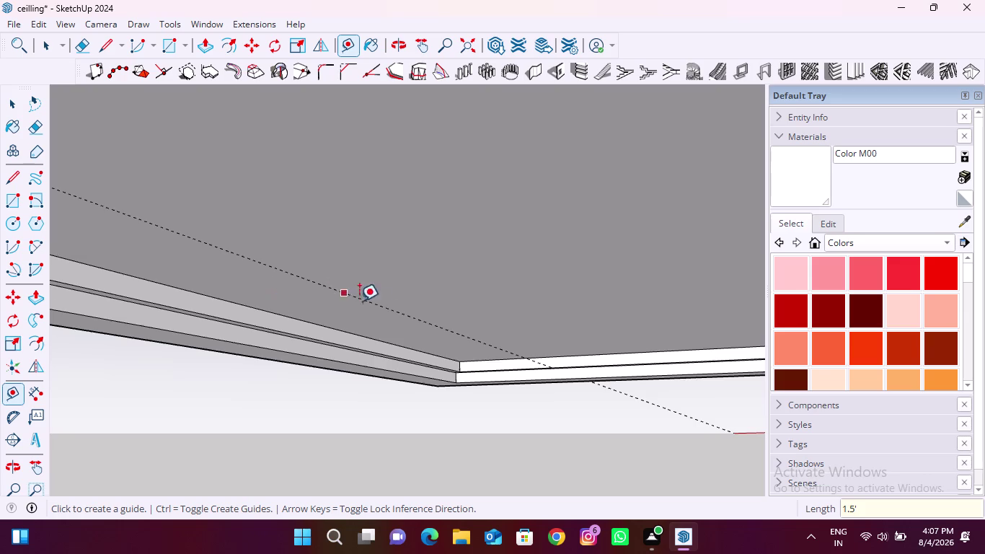
scroll(down, 3)
middle_drag(395, 385, 539, 279)
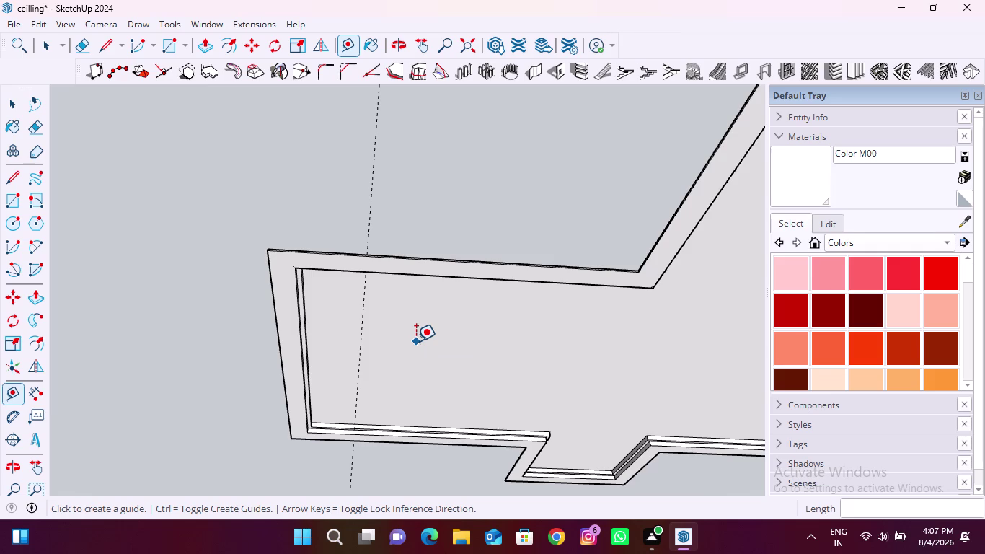
Undo the previous guide and place a 1'4" guide from a border edge.
key(ctrl+z)
middle_drag(311, 327, 247, 360)
scroll(up, 3)
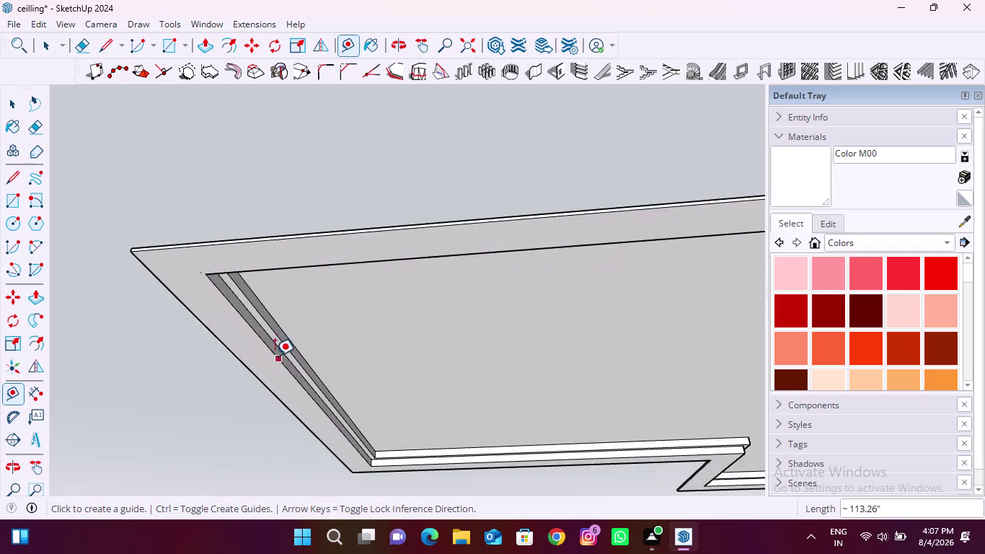
scroll(up, 3)
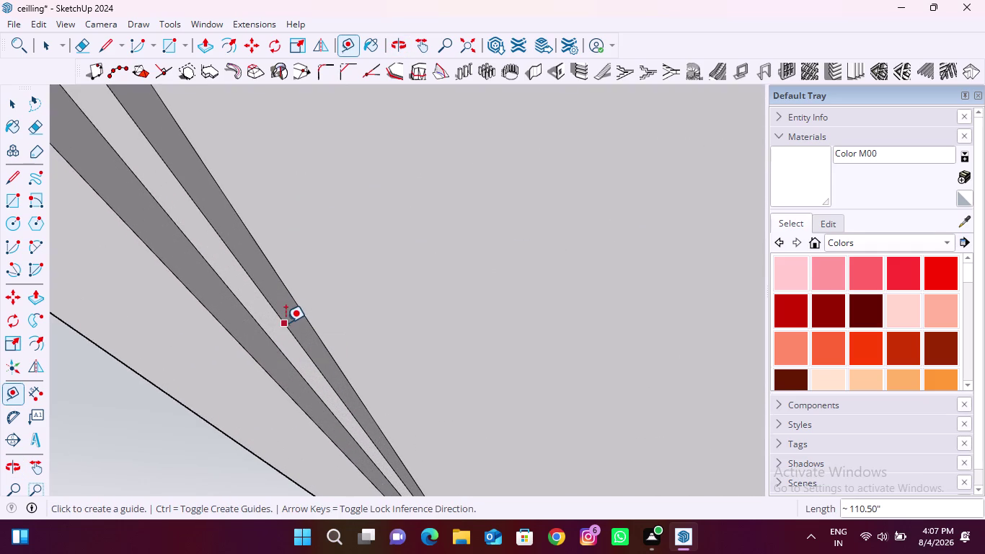
click(285, 323)
scroll(down, 3)
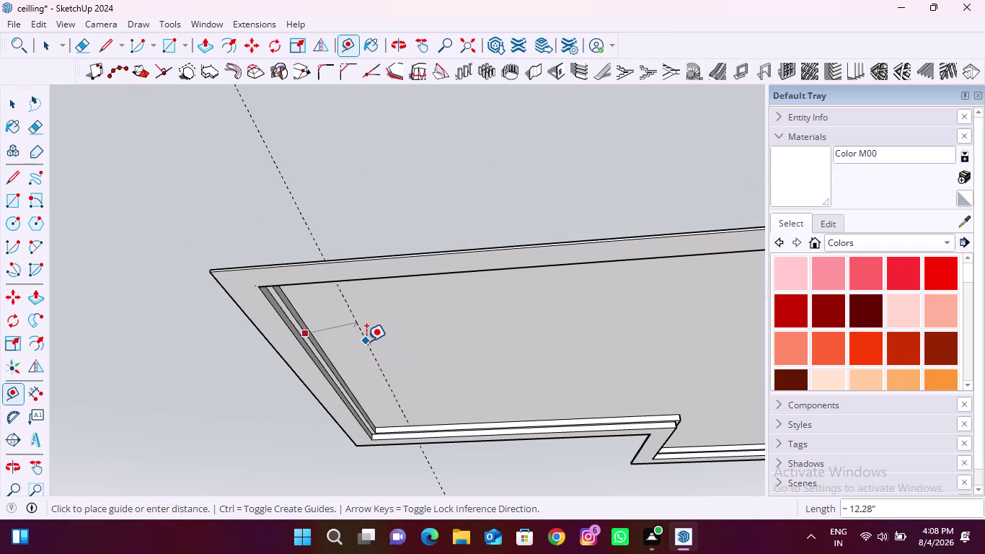
text(1)
text(.4)
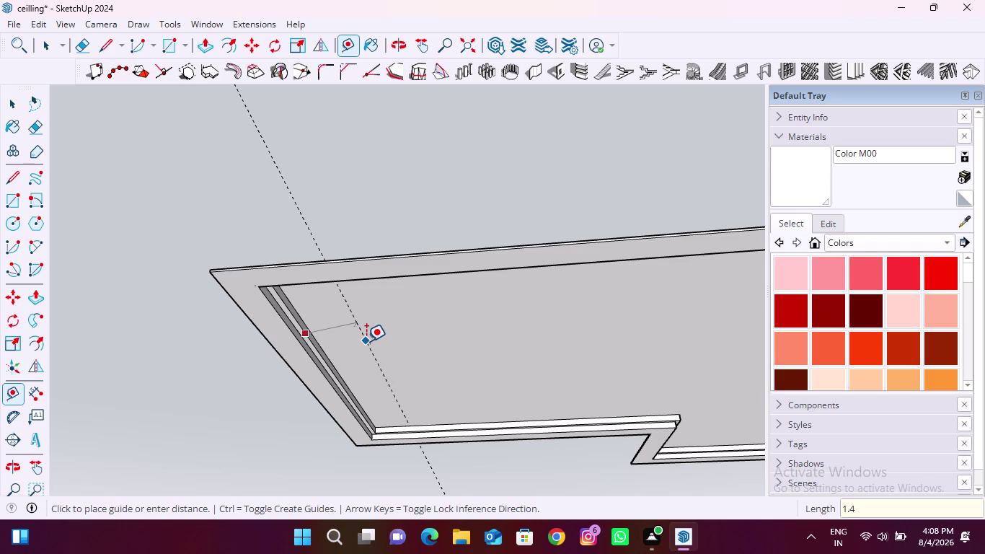
key(BackSpace)
key(BackSpace)
text('4")
key(Return)
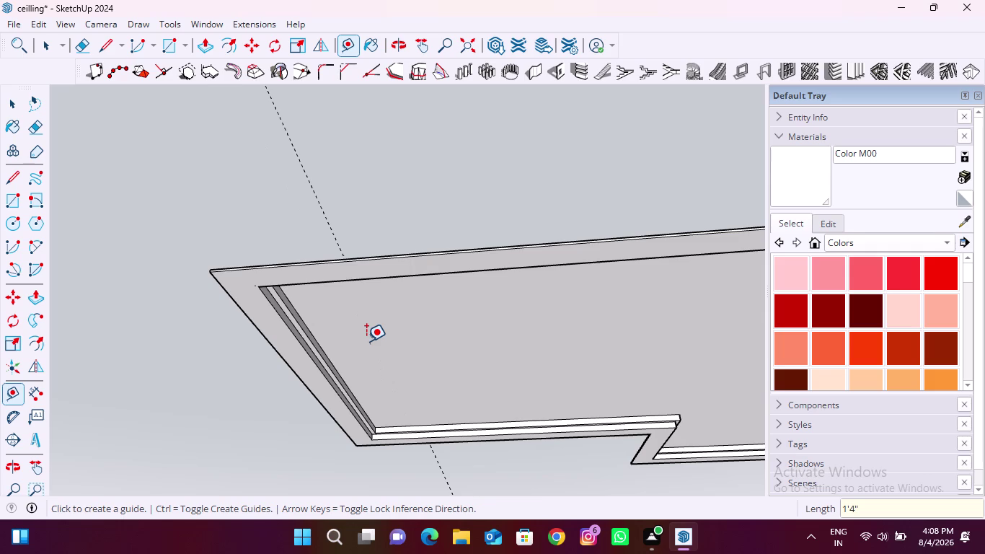
Undo that guide and place another 1'4" guide from the border strip edge.
middle_drag(370, 320, 405, 390)
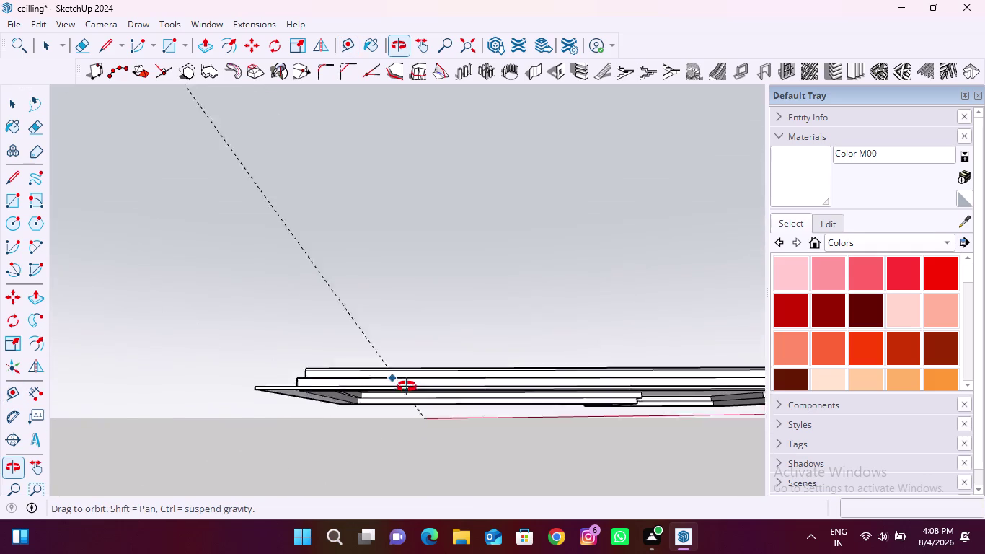
middle_drag(405, 390, 415, 364)
key(ctrl+z)
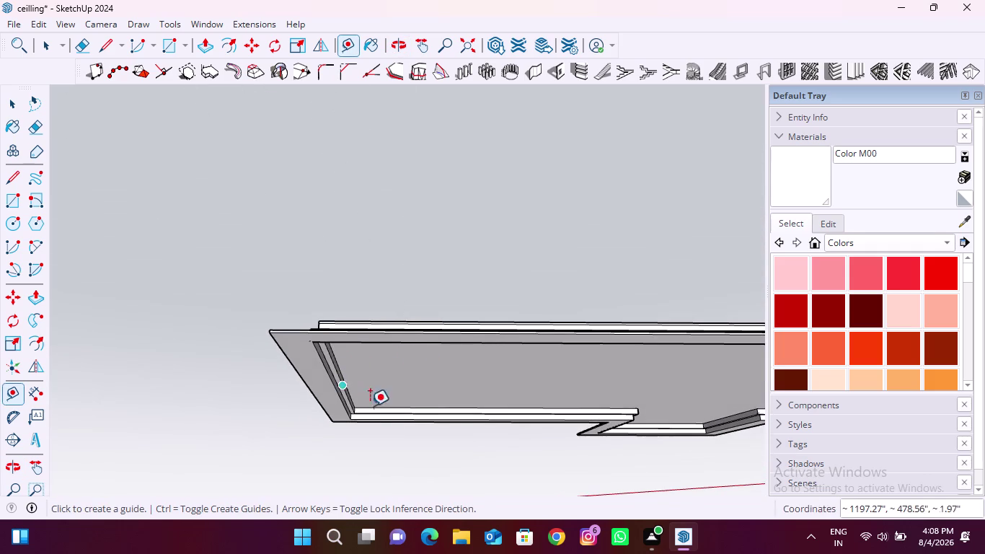
scroll(up, 3)
scroll(down, 3)
middle_drag(313, 431, 649, 287)
scroll(up, 3)
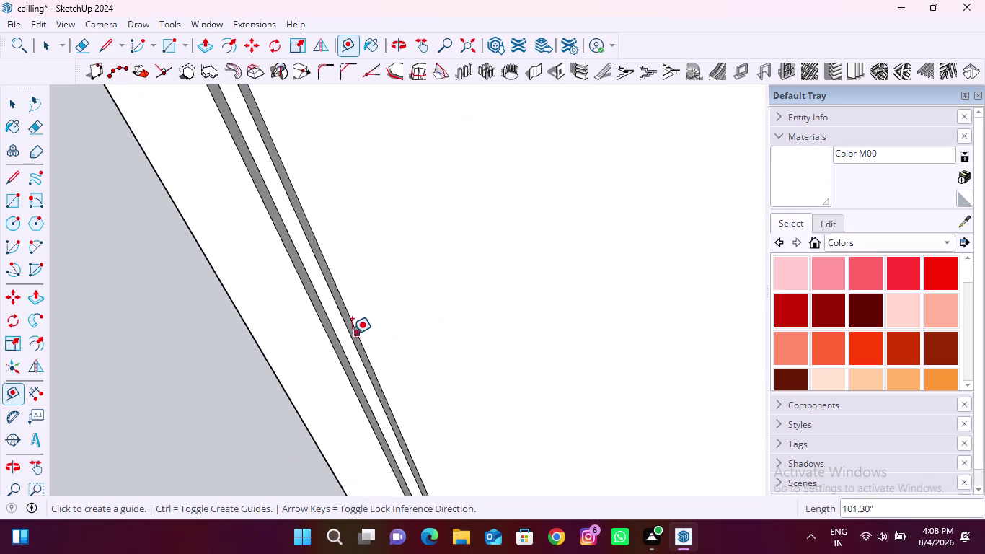
click(351, 334)
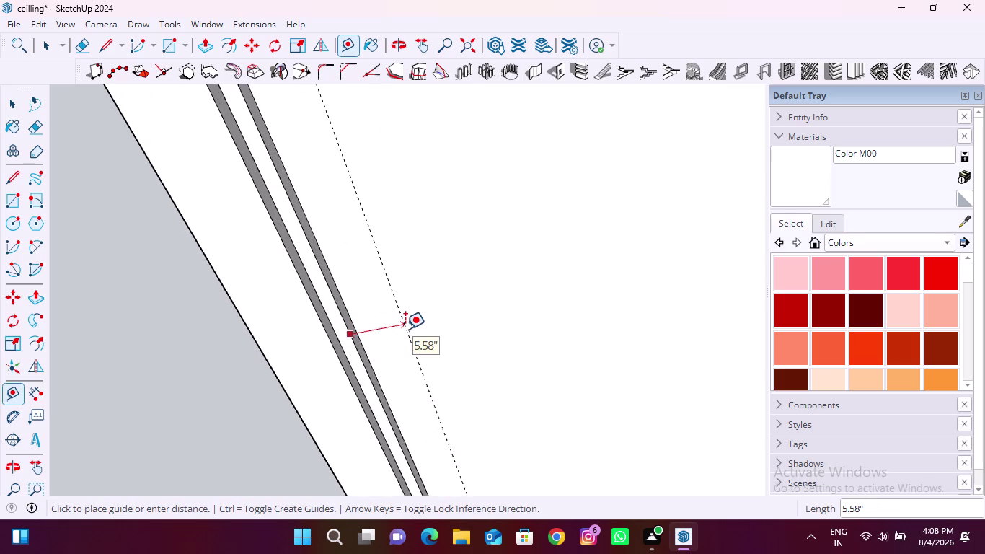
key(Right)
text(1.4)
key(BackSpace)
key(BackSpace)
text(')
text(4")
key(Return)
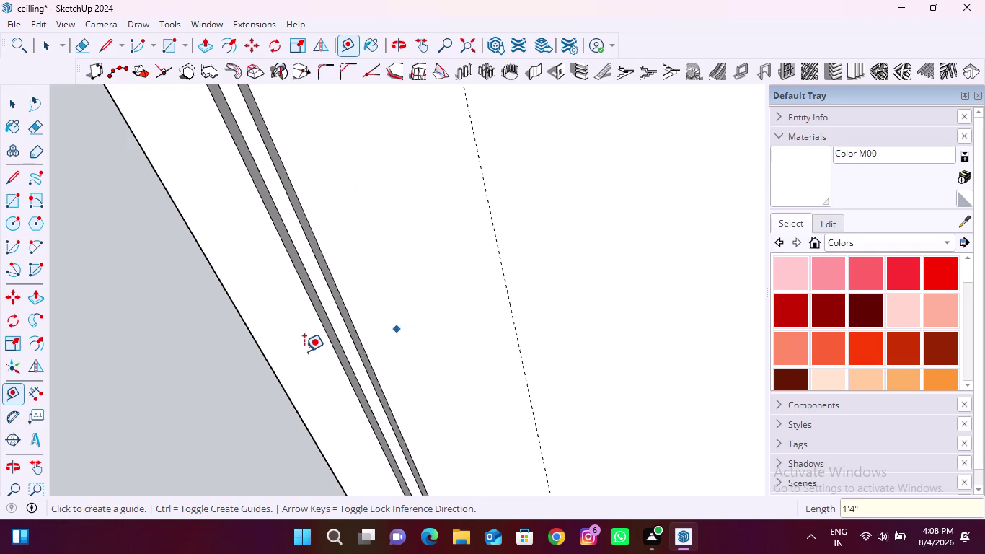
Add a third 1'4" guide in from the inner border edge.
scroll(down, 3)
scroll(up, 3)
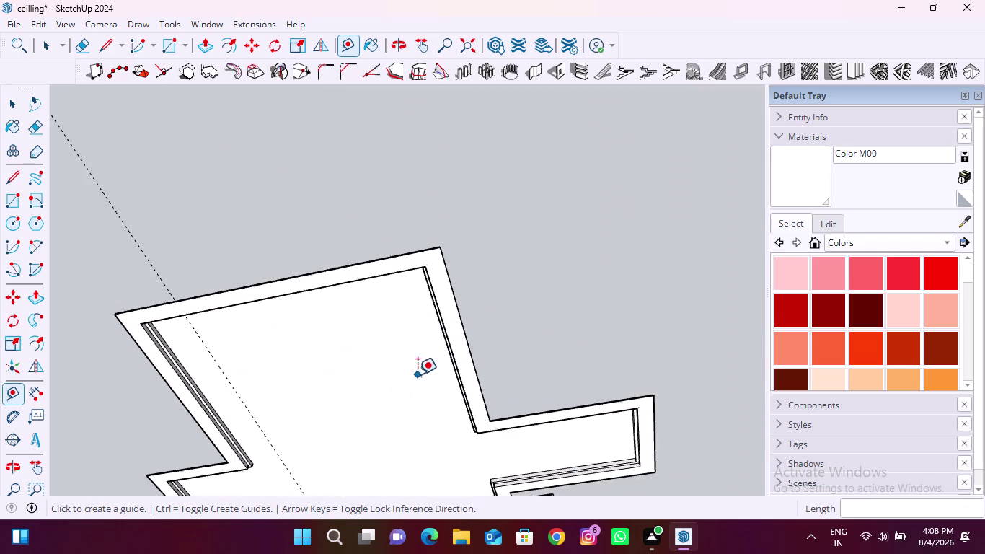
middle_drag(405, 384, 571, 308)
scroll(up, 3)
scroll(up, 3)
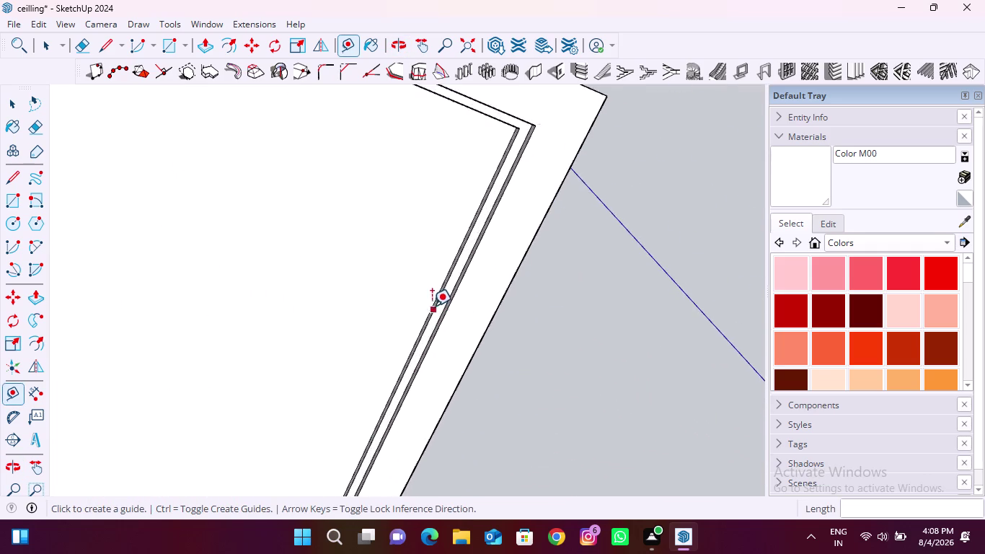
scroll(up, 3)
click(444, 292)
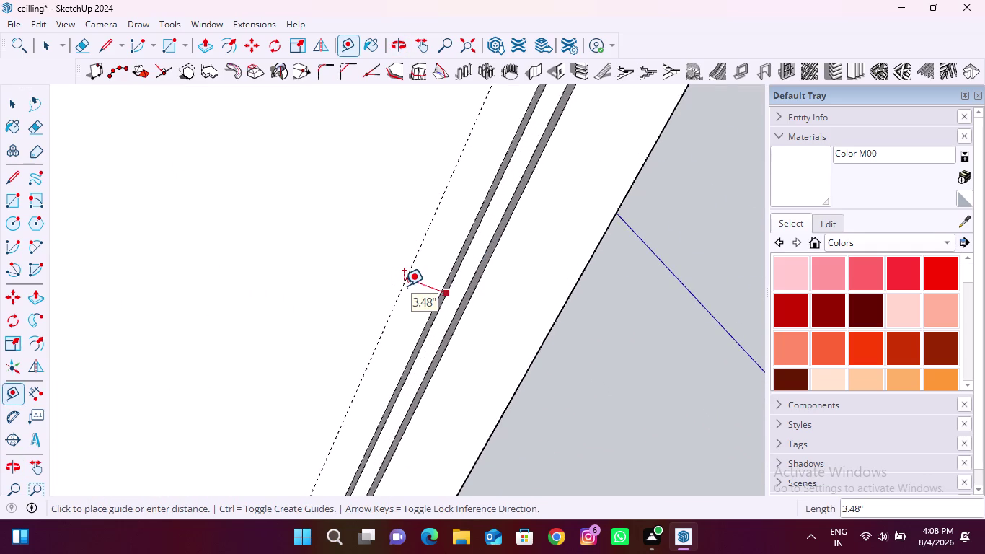
middle_drag(404, 285, 460, 431)
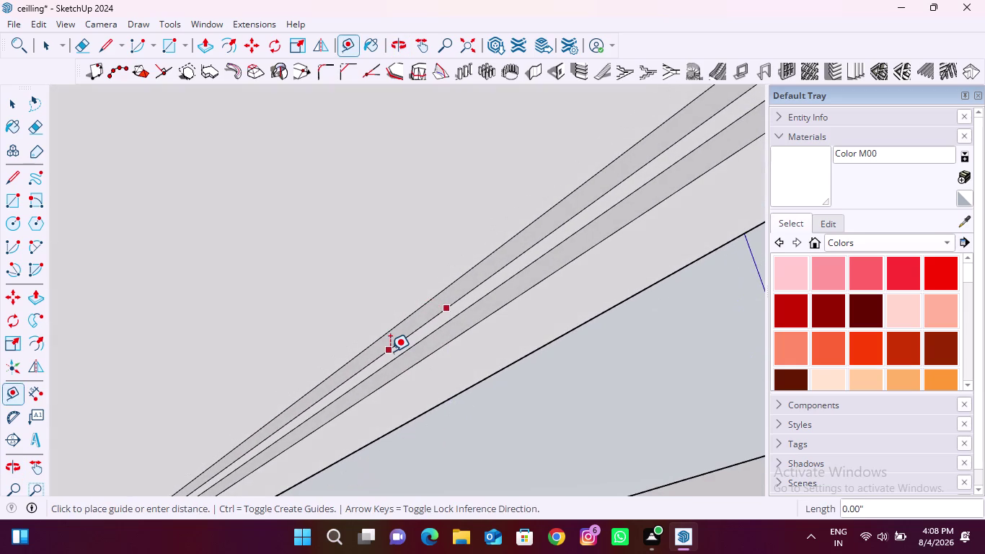
key(Right)
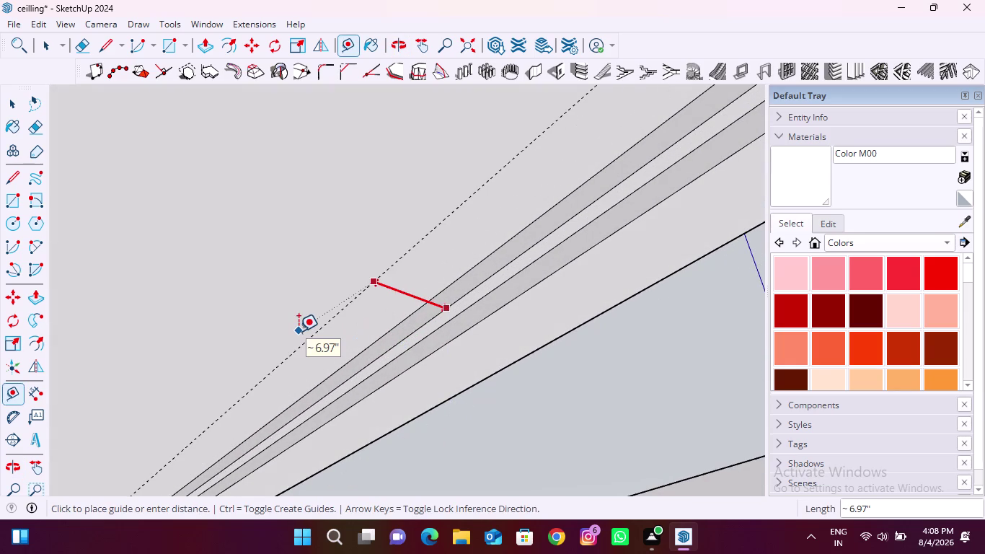
key(1)
text('4)
text(")
key(Return)
Add a 1'4" guide along the opposite border edge.
scroll(down, 3)
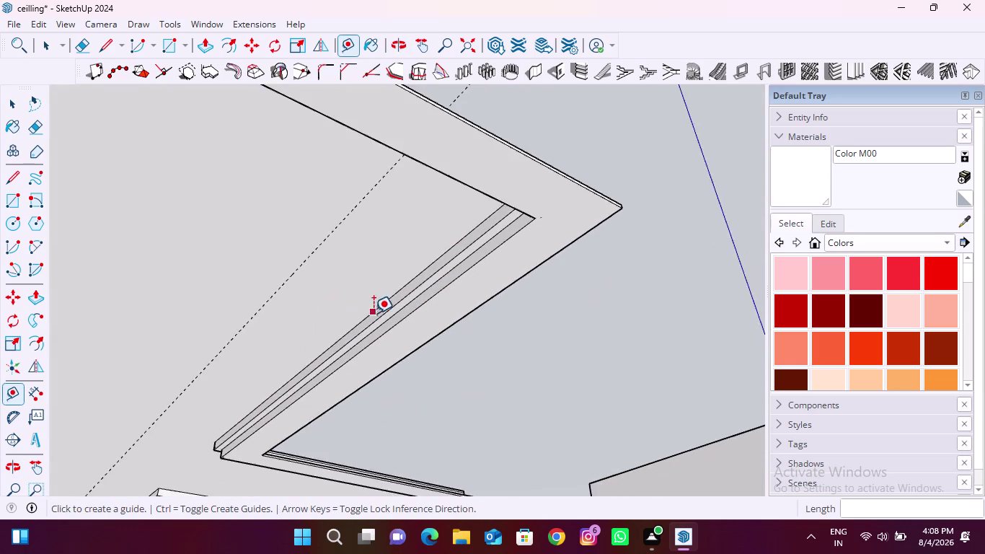
scroll(down, 3)
middle_drag(324, 402, 195, 245)
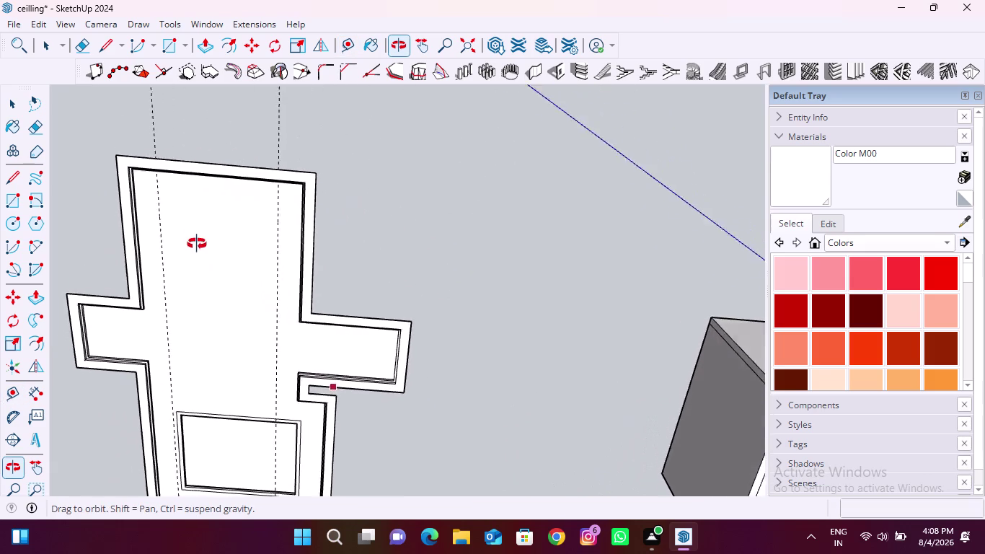
middle_drag(195, 245, 323, 323)
scroll(up, 3)
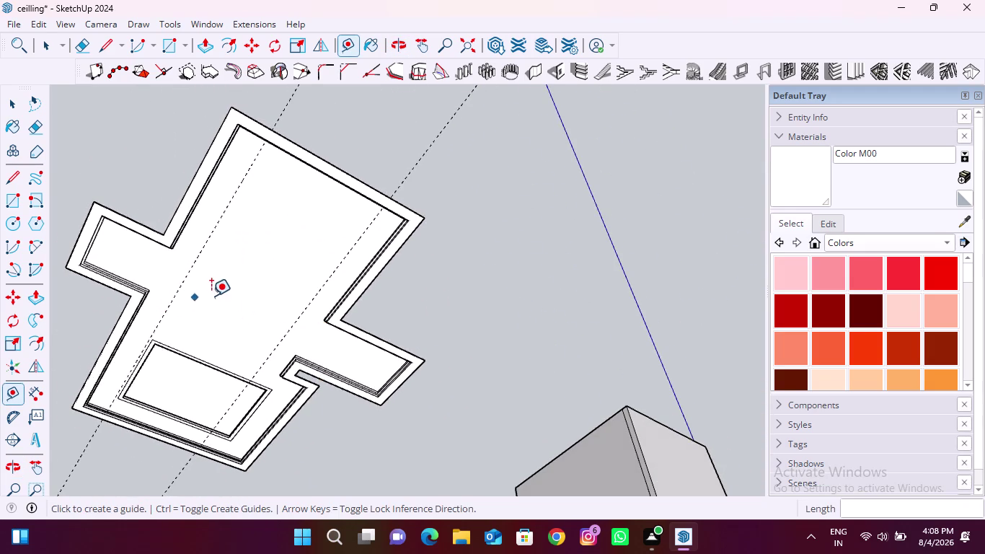
scroll(up, 3)
scroll(down, 3)
middle_drag(176, 412, 579, 319)
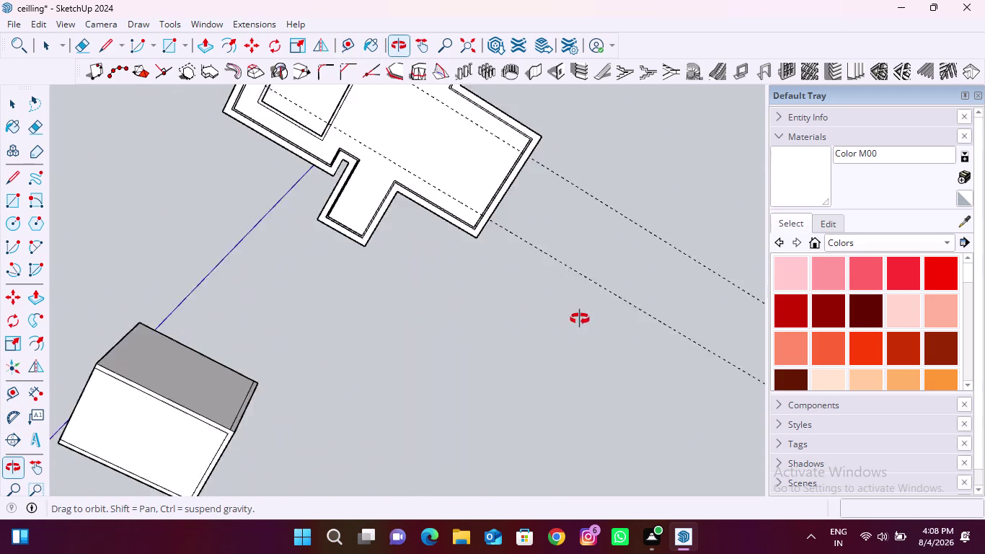
middle_drag(580, 319, 664, 406)
scroll(up, 3)
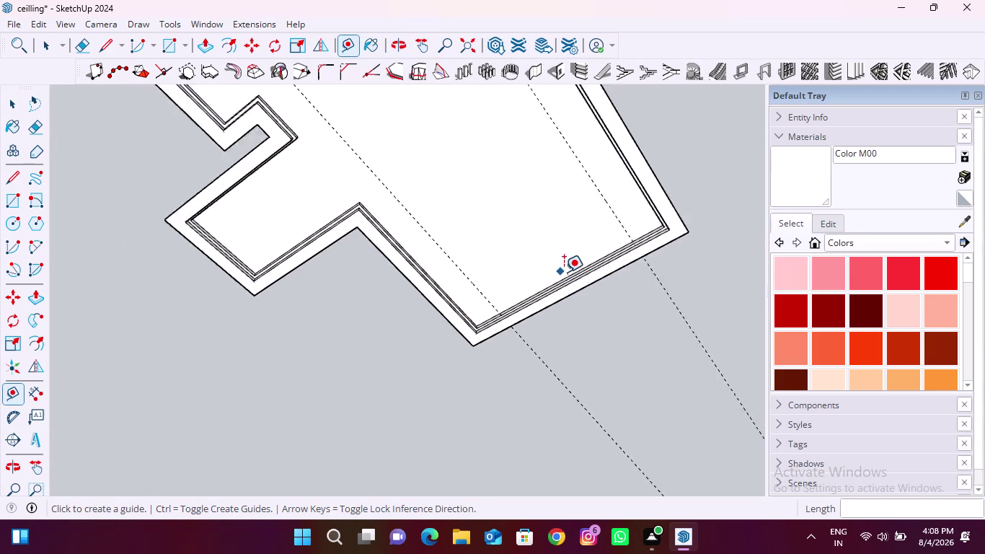
middle_drag(593, 278, 640, 327)
scroll(up, 3)
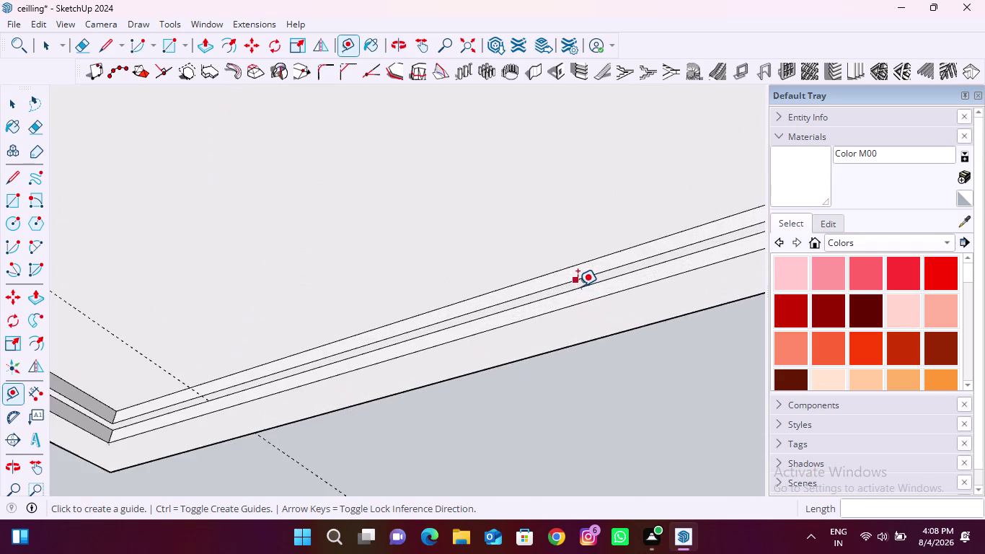
click(574, 280)
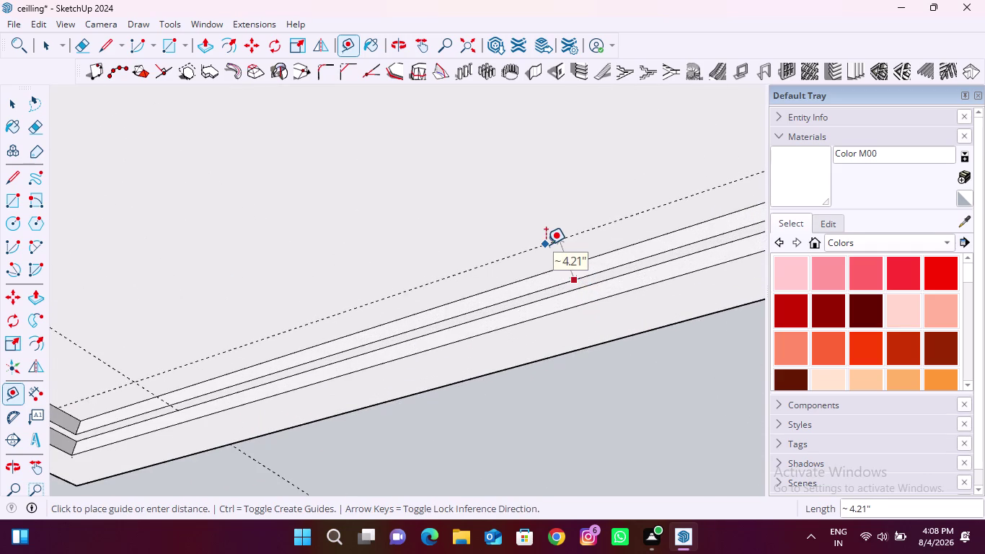
key(Left)
text(1')
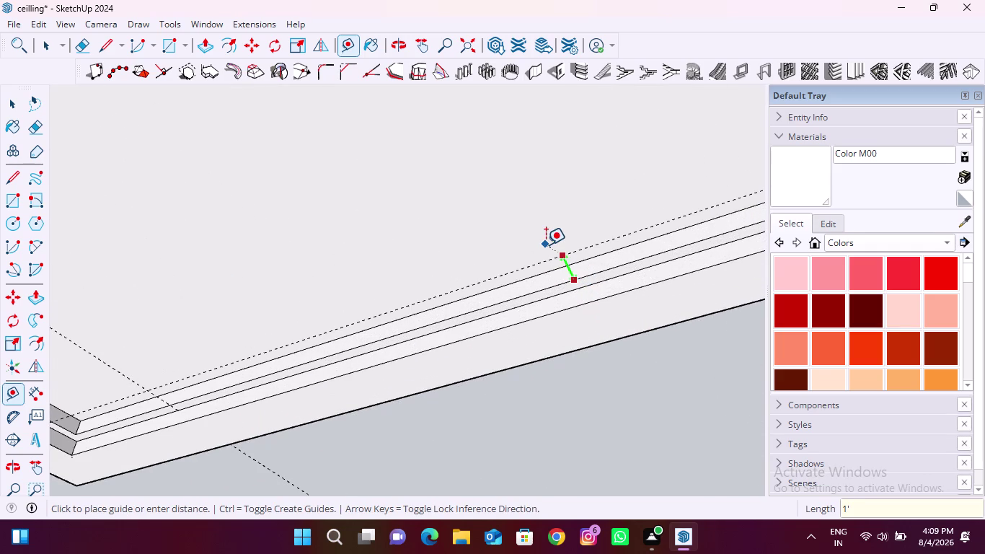
text(4")
key(Return)
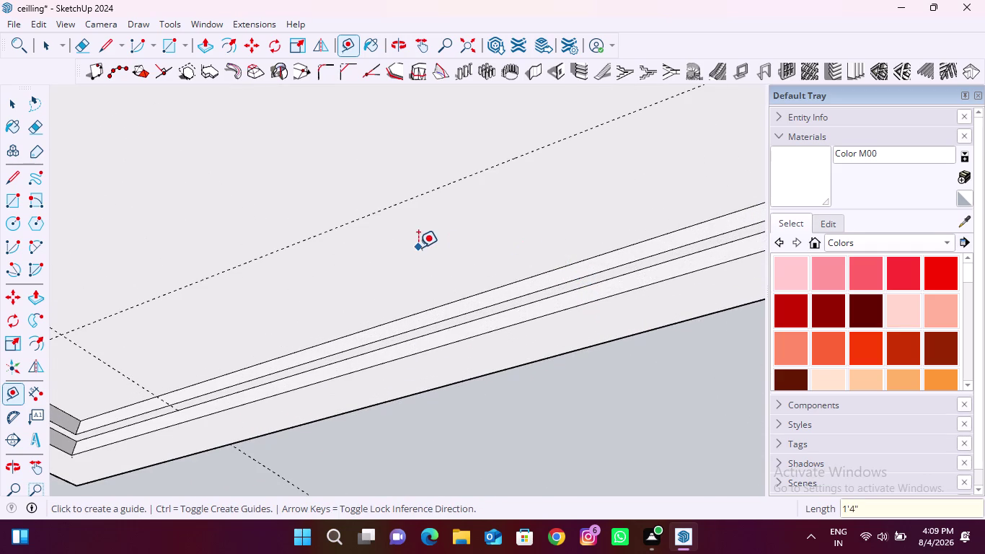
Add one more 1'4" guide in the centre band after cancelling a false start.
scroll(down, 3)
middle_drag(504, 343, 425, 246)
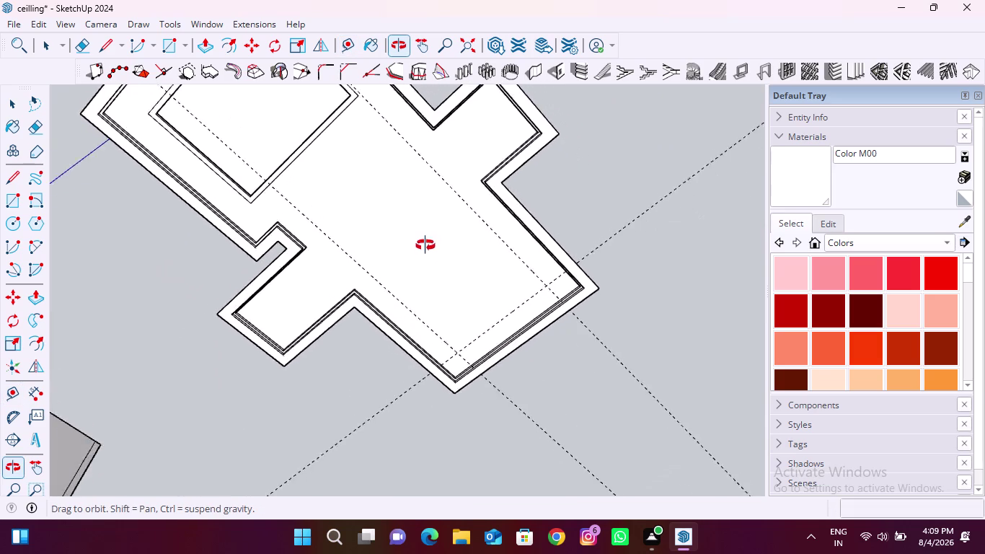
middle_drag(426, 246, 424, 231)
scroll(up, 3)
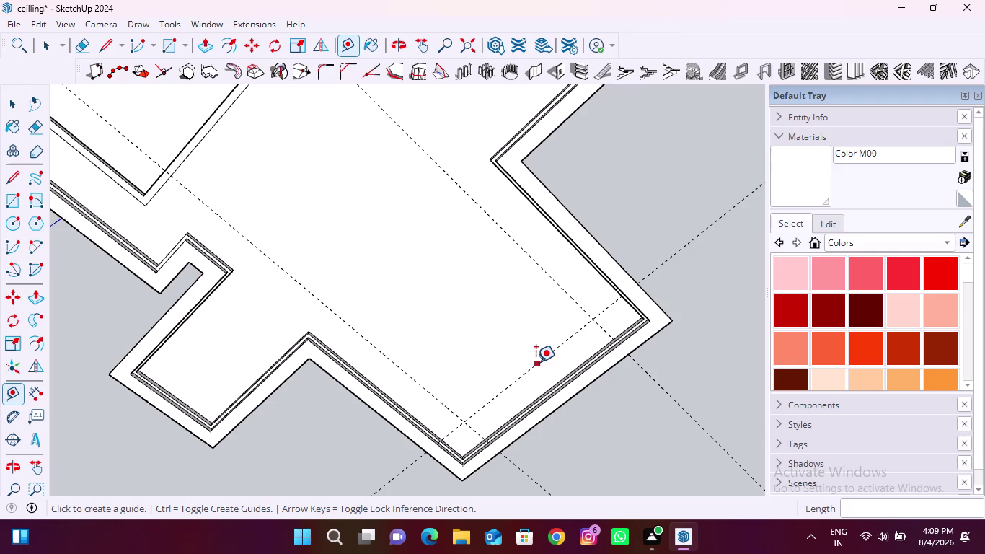
scroll(up, 3)
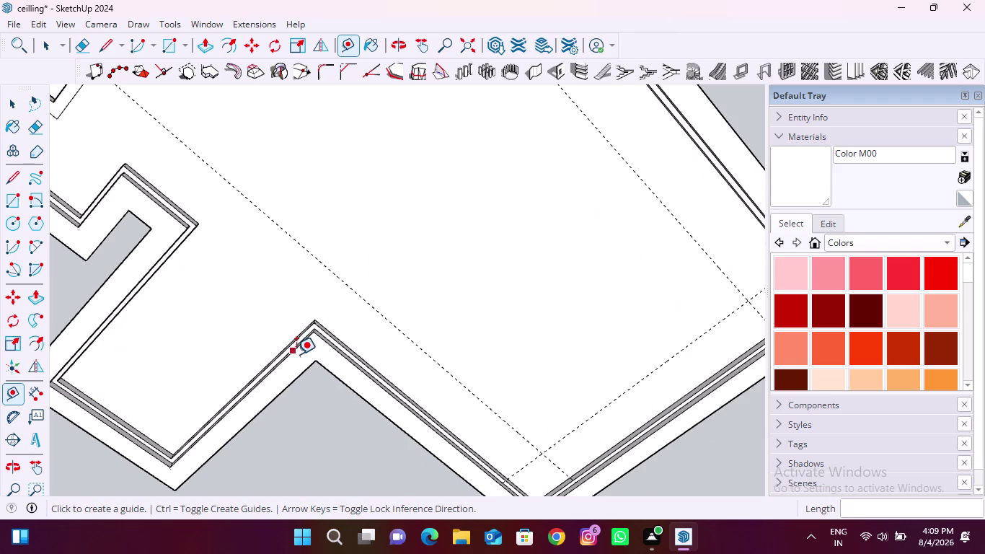
click(291, 355)
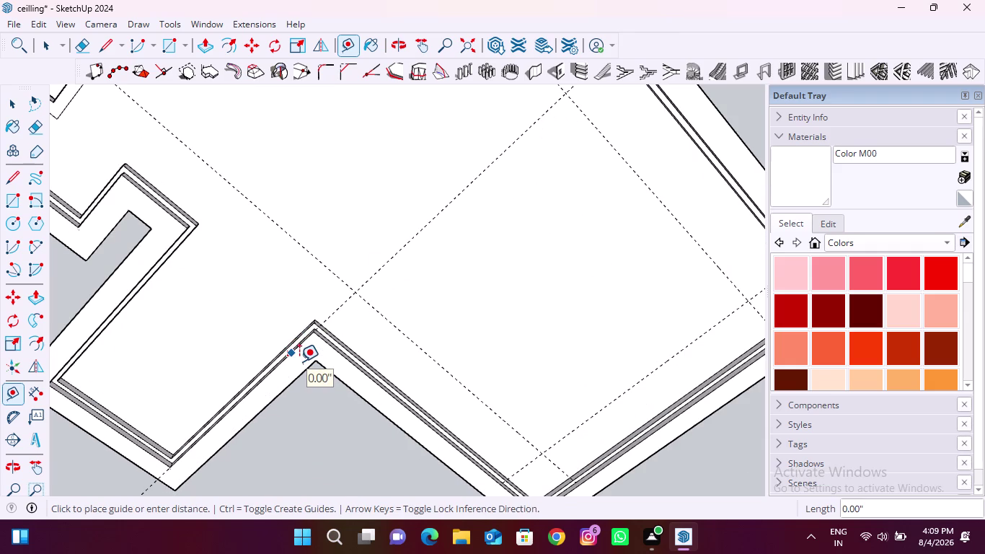
key(Escape)
scroll(up, 3)
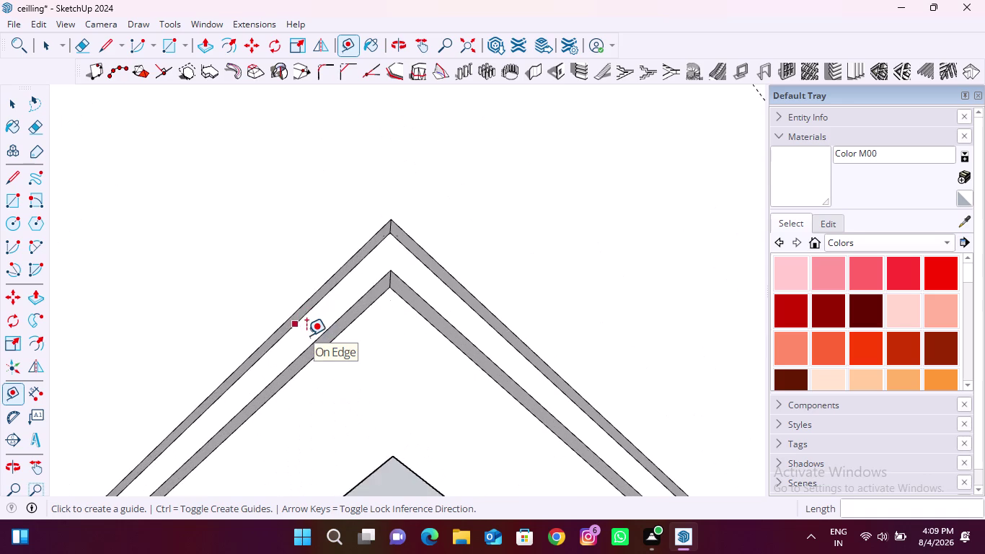
scroll(up, 3)
click(285, 331)
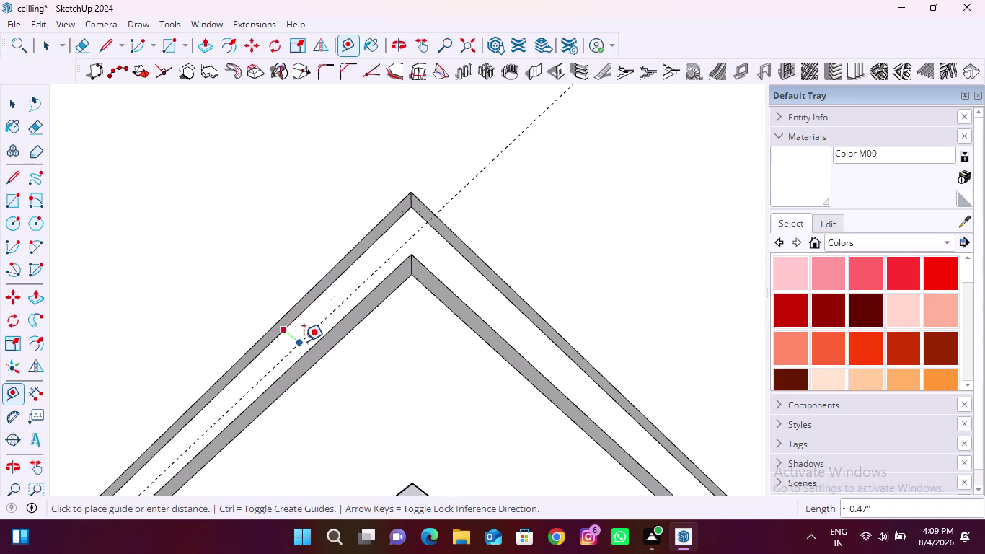
click(311, 346)
scroll(down, 3)
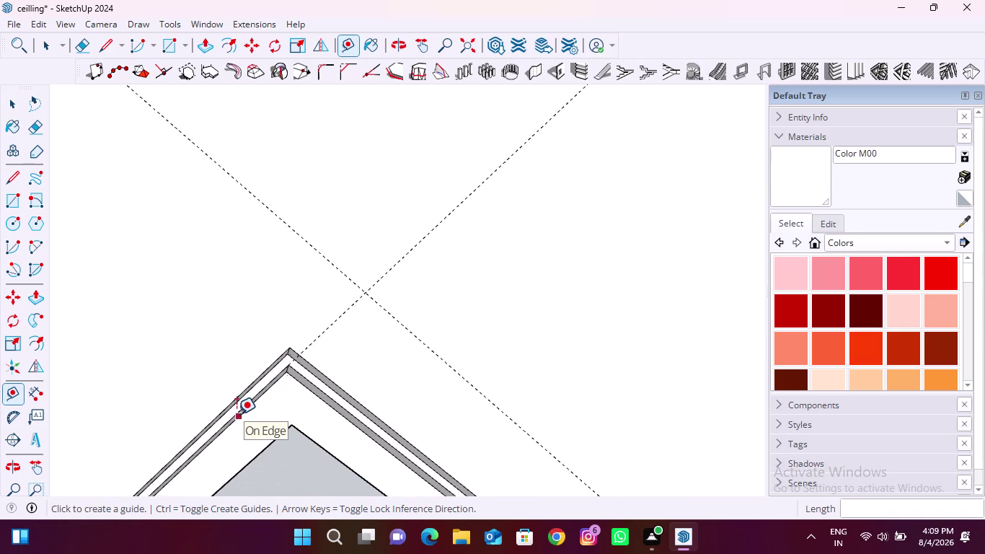
scroll(down, 3)
click(344, 312)
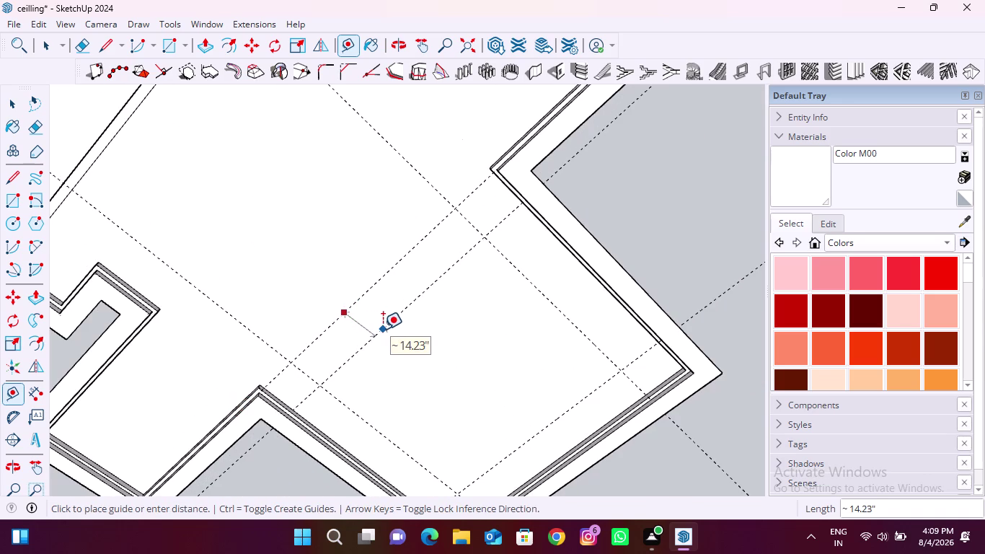
key(Left)
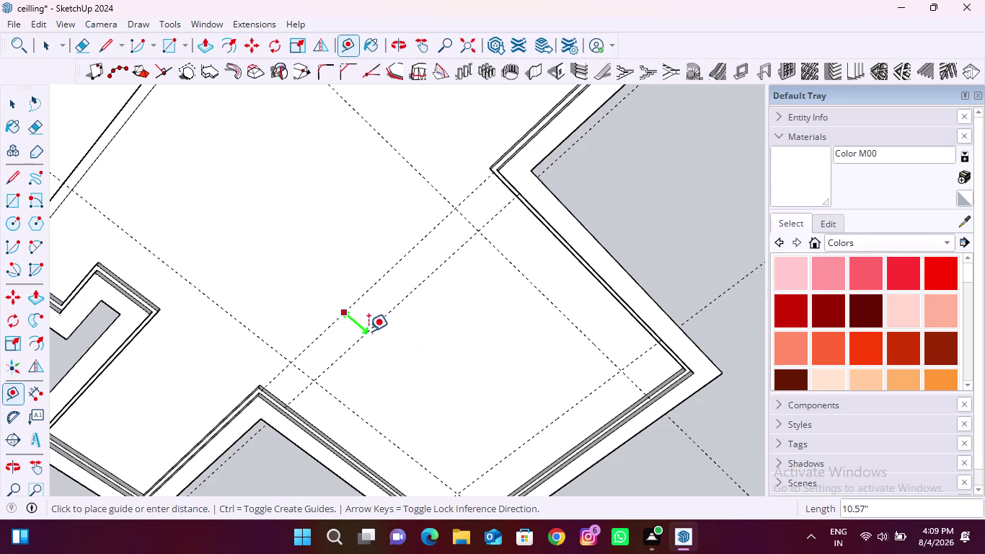
text(1'4")
key(Return)
Orbit out to check the guides framing the centre-band light slot.
scroll(down, 3)
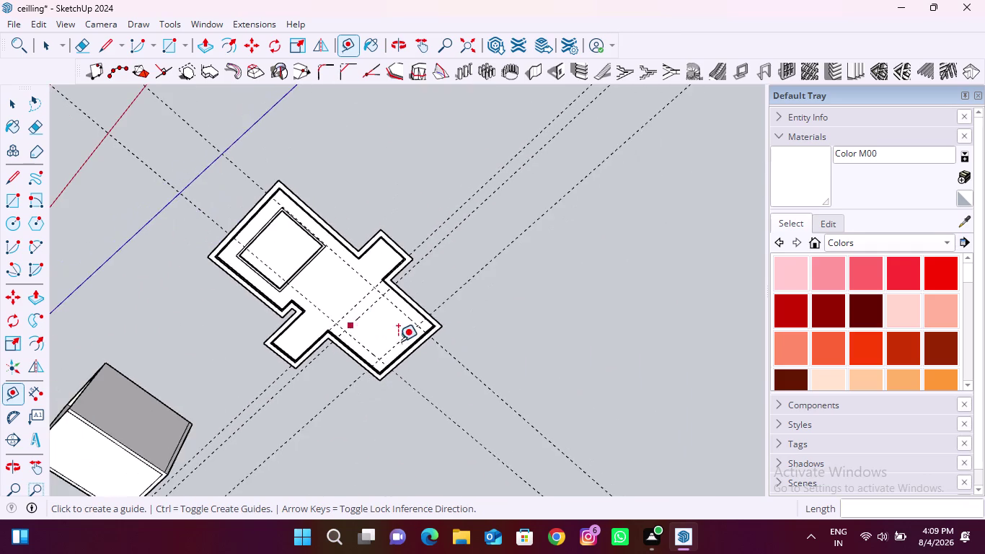
middle_drag(434, 337, 239, 218)
middle_drag(456, 323, 431, 276)
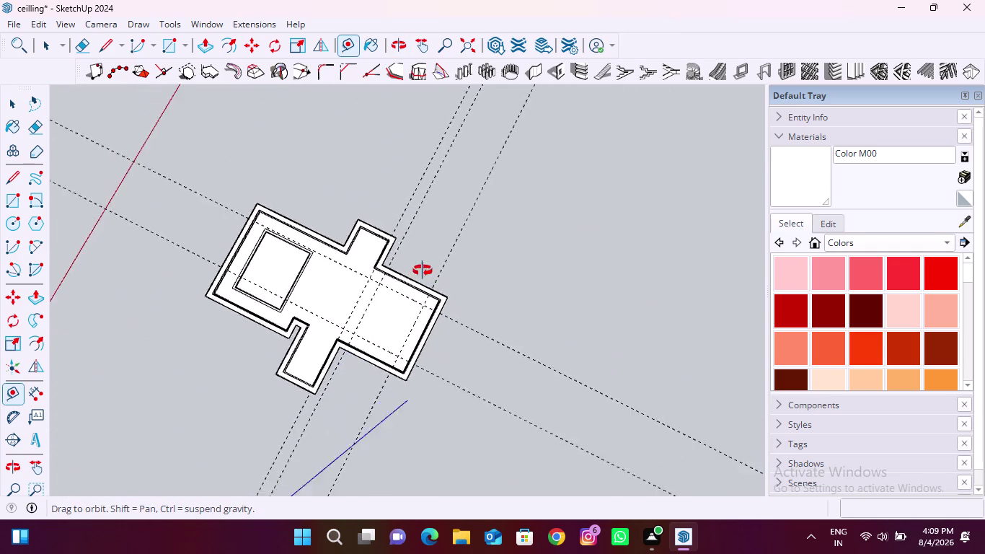
middle_drag(430, 277, 382, 253)
middle_drag(388, 254, 452, 261)
key(Escape)
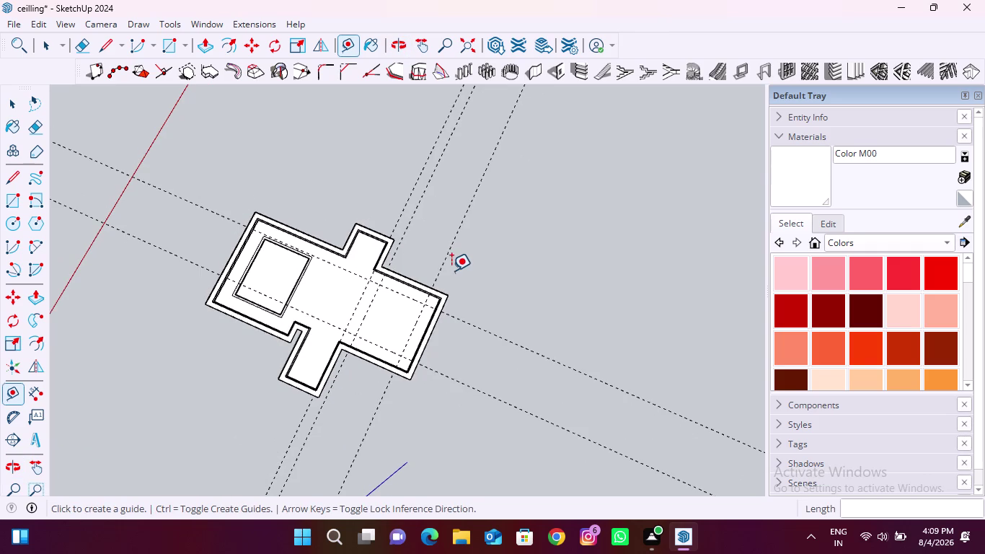
click(163, 44)
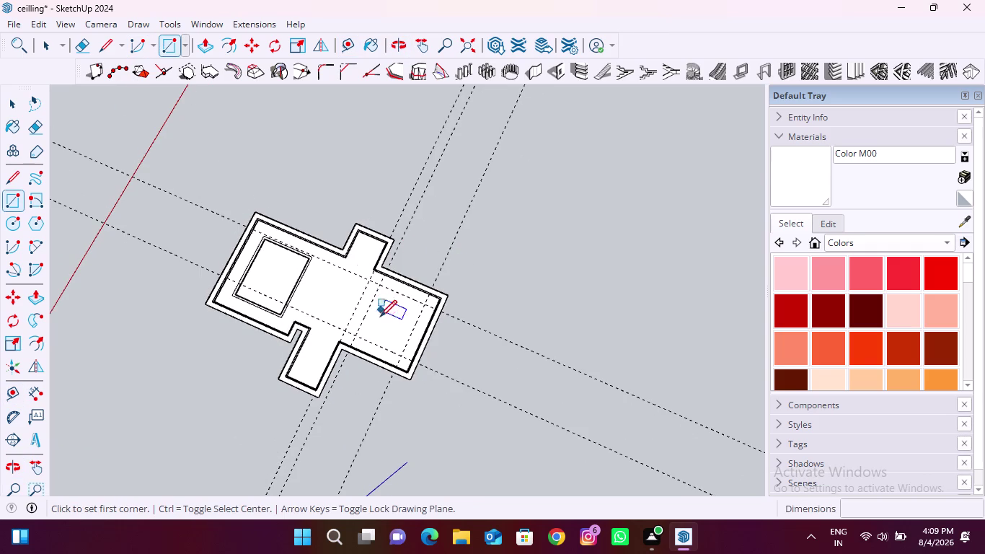
Draw a rectangle between opposite guide intersections in the cross's lower arm.
scroll(up, 3)
click(398, 237)
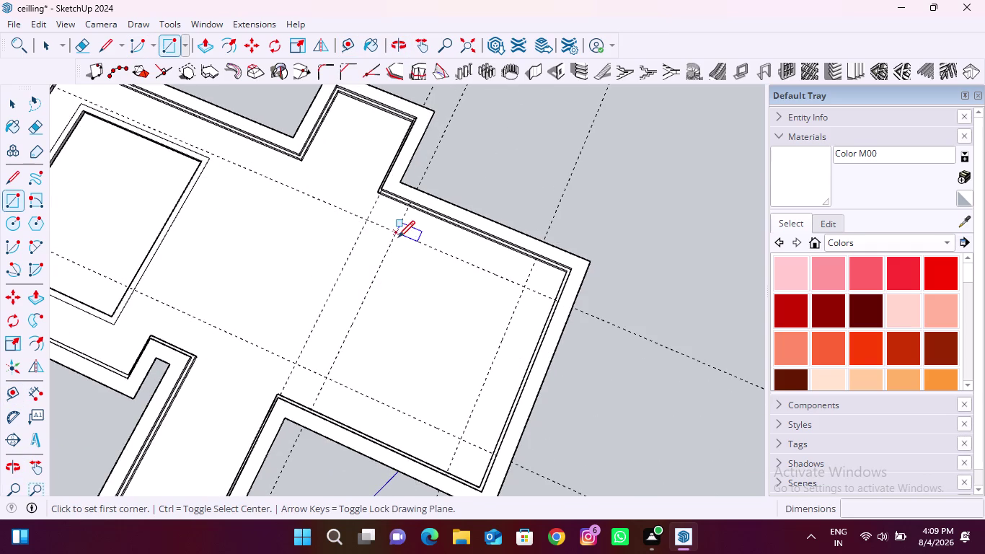
click(462, 440)
middle_drag(470, 301, 392, 400)
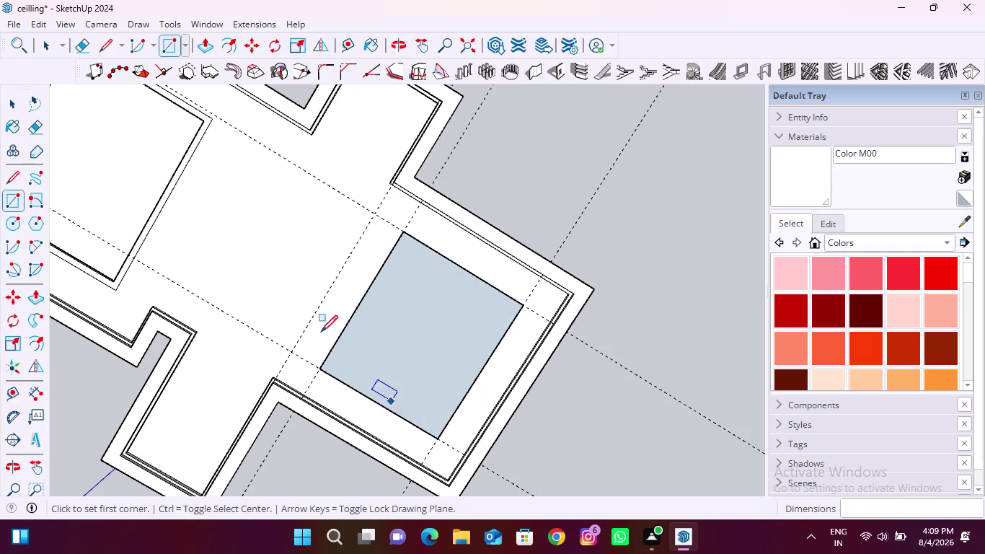
key(space)
right_click(432, 316)
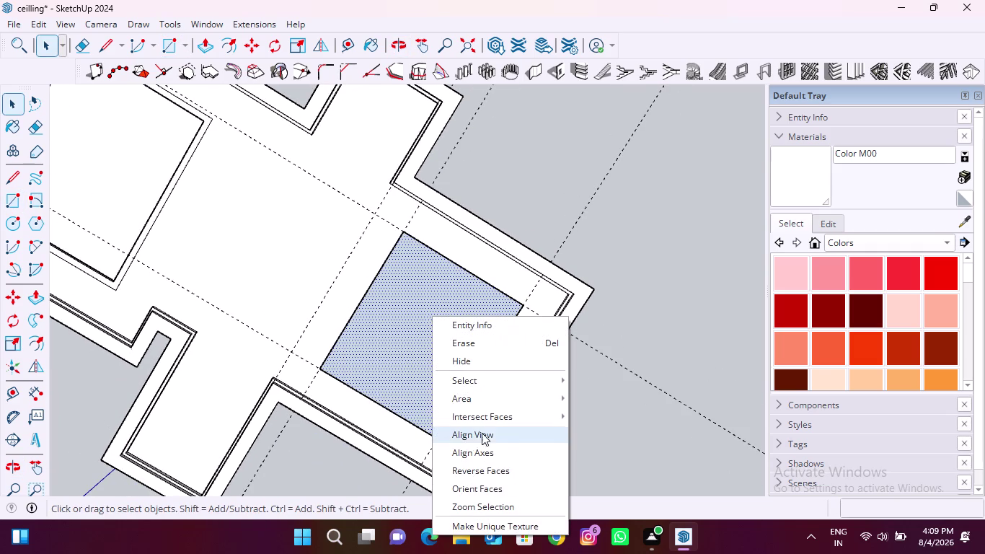
click(491, 468)
click(642, 318)
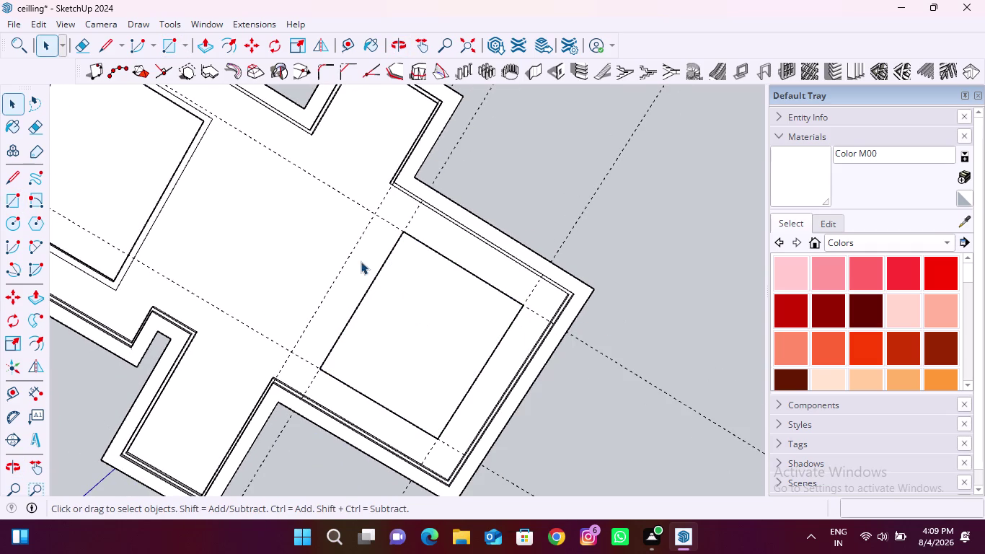
Push the rectangle face 12 mm into the ceiling and check the recess.
click(206, 52)
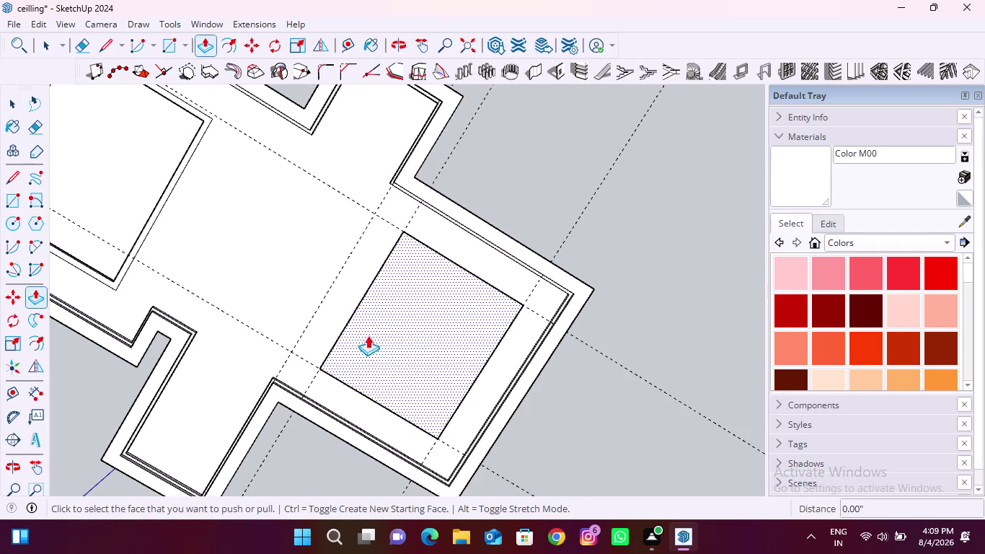
click(413, 328)
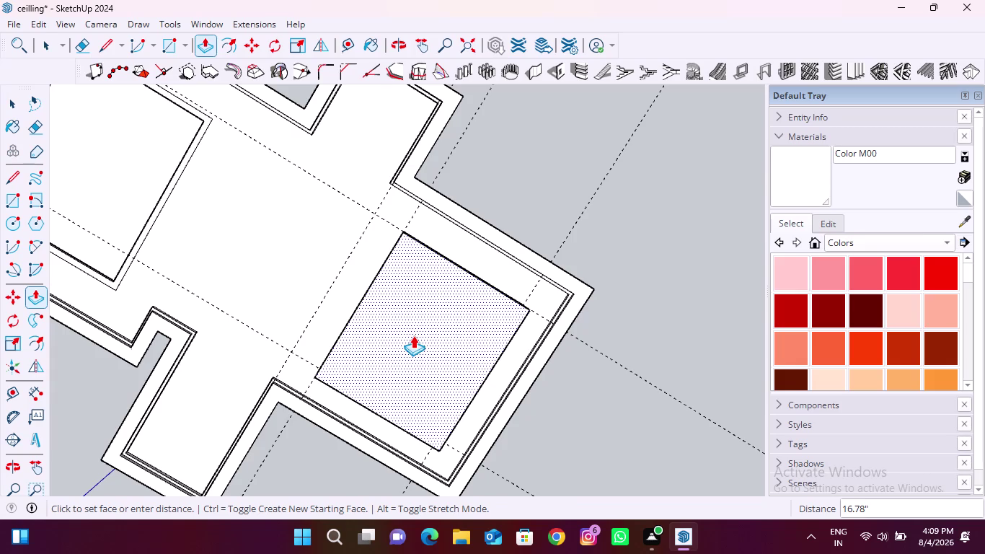
text(12)
text(mm)
key(Return)
scroll(down, 3)
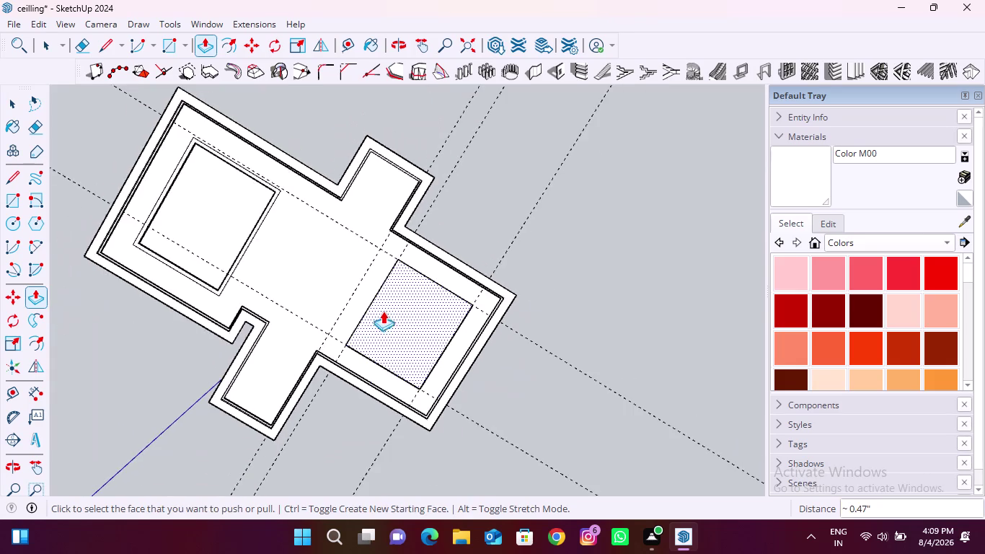
middle_drag(405, 307, 309, 553)
middle_drag(401, 297, 377, 359)
scroll(up, 3)
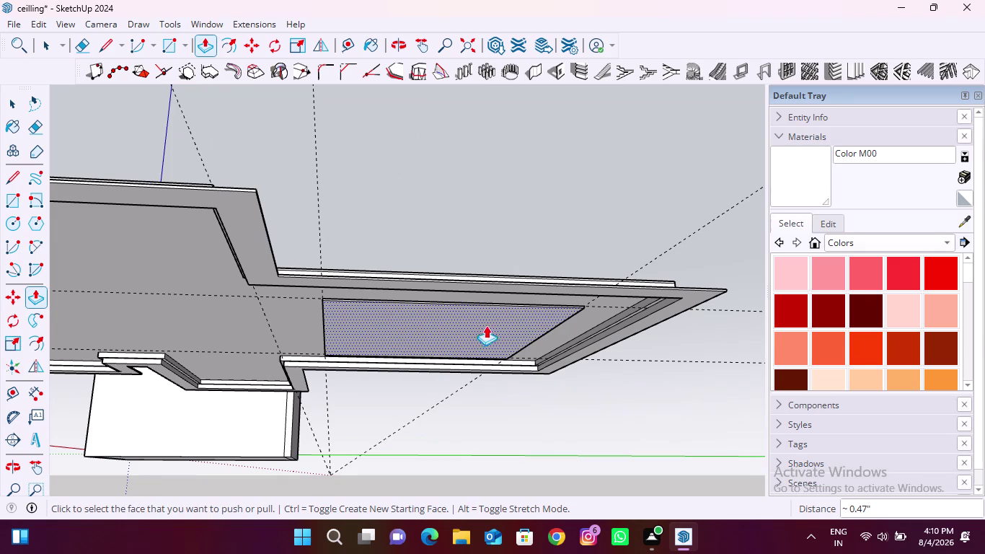
key(space)
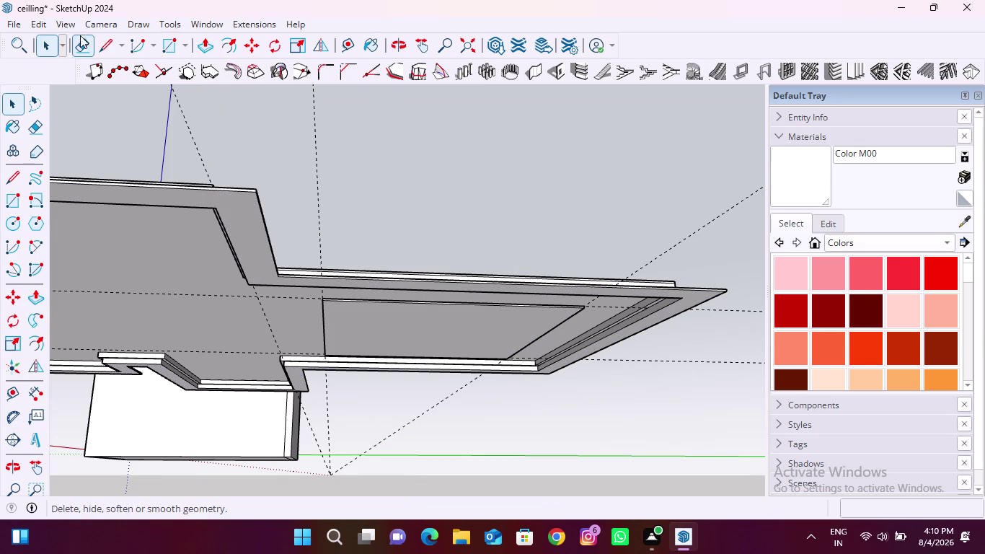
Delete all construction guides from the model using Edit > Delete Guides.
click(46, 24)
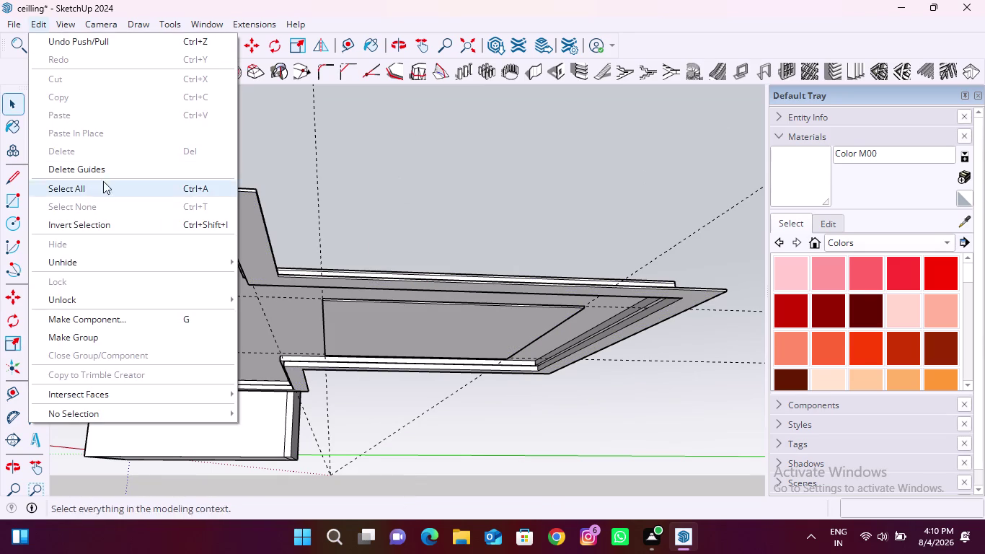
click(107, 166)
click(462, 194)
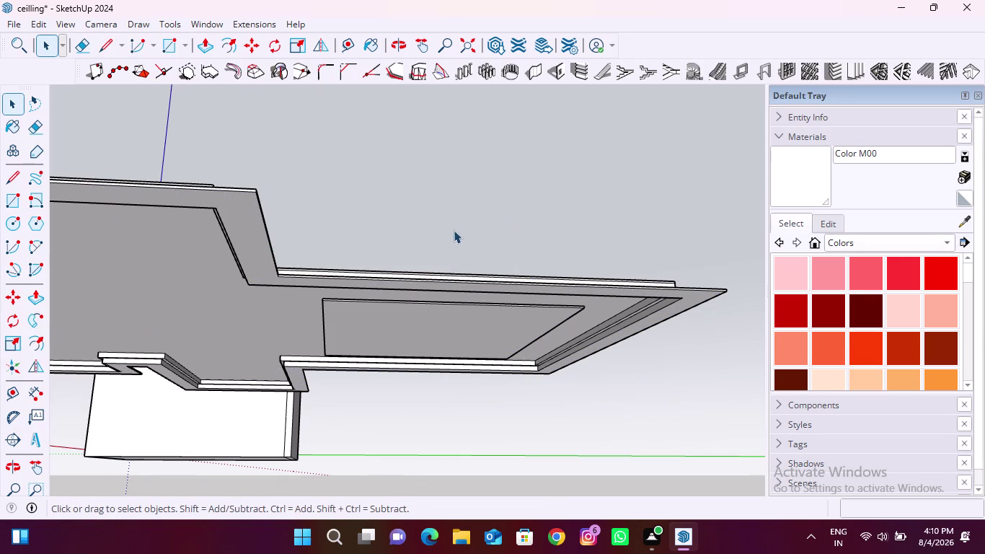
scroll(down, 3)
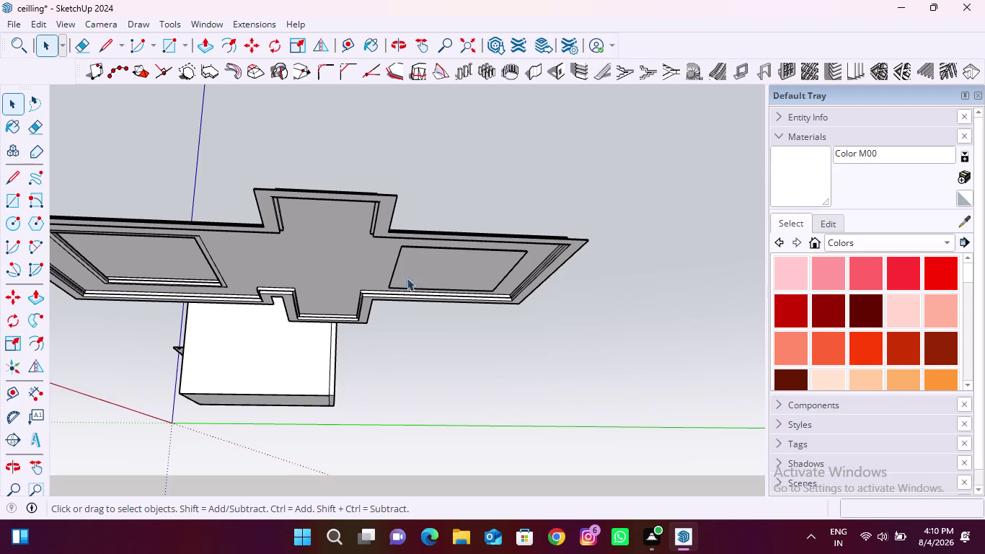
Orbit and zoom in below the ceiling to inspect the recessed panel's edge.
middle_drag(188, 275, 514, 186)
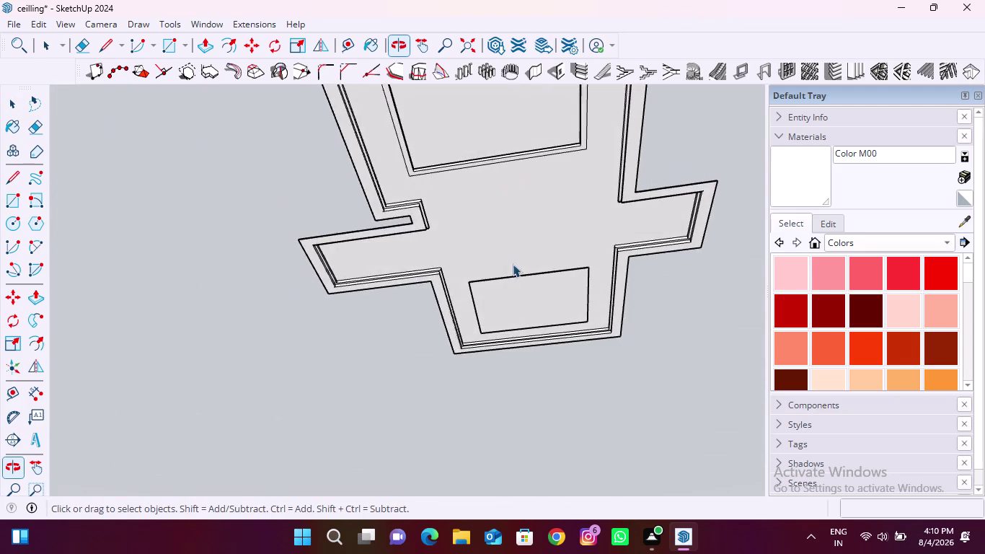
scroll(up, 3)
scroll(up, 3)
middle_drag(498, 250, 520, 346)
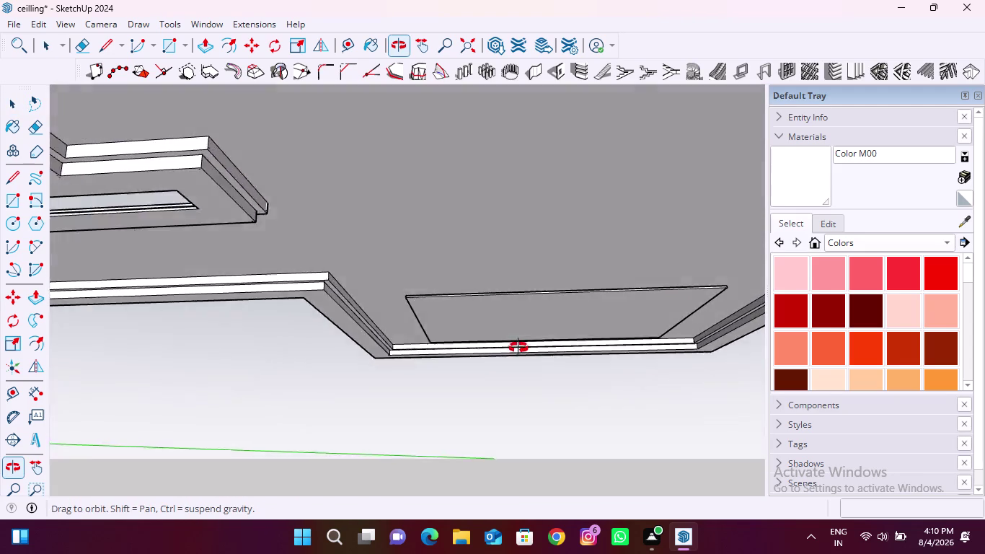
middle_drag(520, 346, 506, 356)
scroll(up, 3)
middle_drag(416, 297, 420, 320)
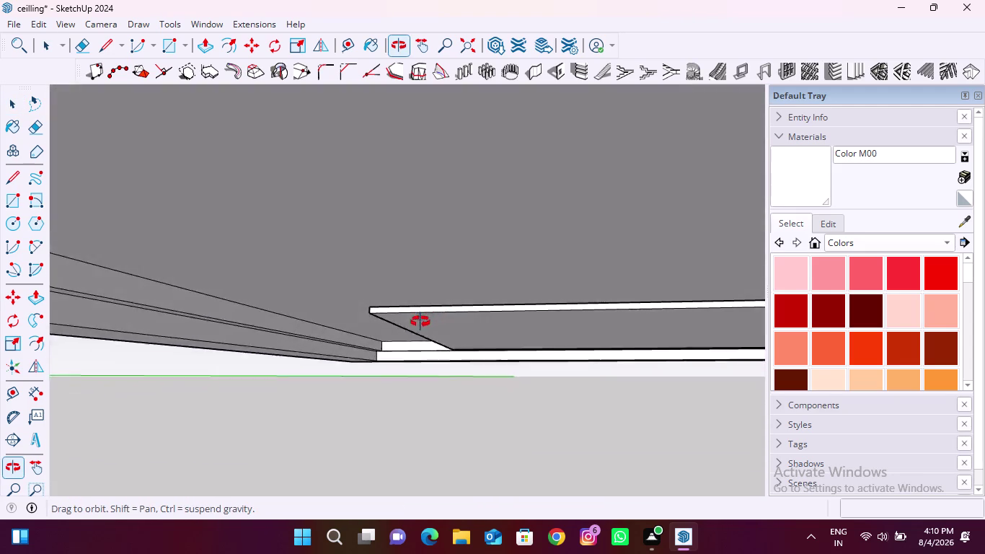
middle_drag(420, 320, 419, 354)
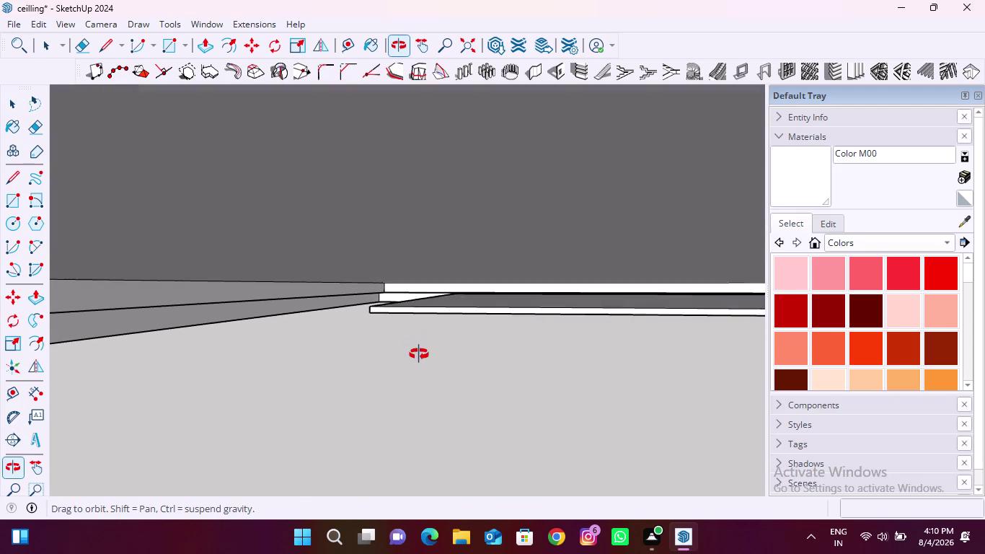
middle_drag(419, 354, 419, 351)
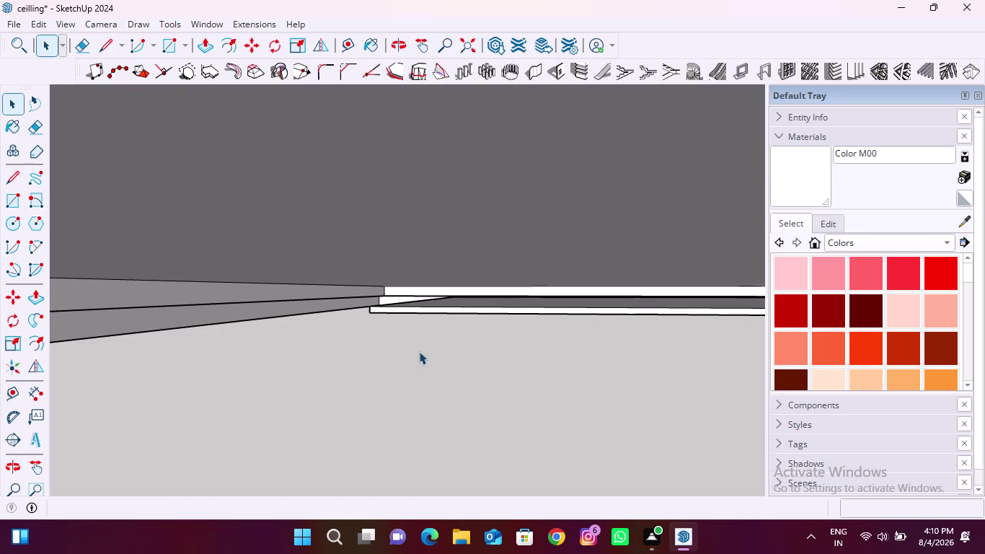
click(222, 44)
scroll(up, 3)
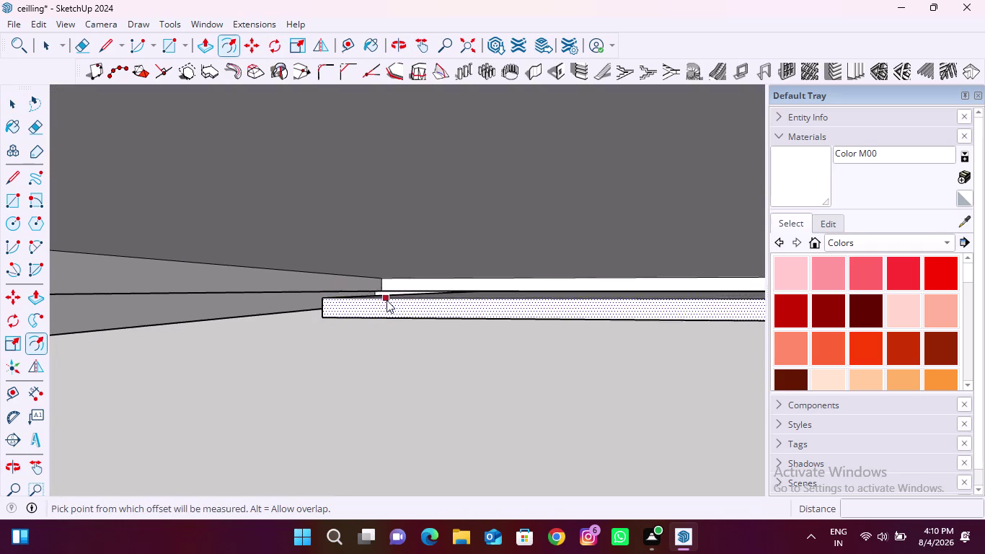
Offset the border face's edges 1 inch inward.
scroll(up, 3)
scroll(up, 3)
middle_drag(390, 296, 385, 341)
scroll(up, 3)
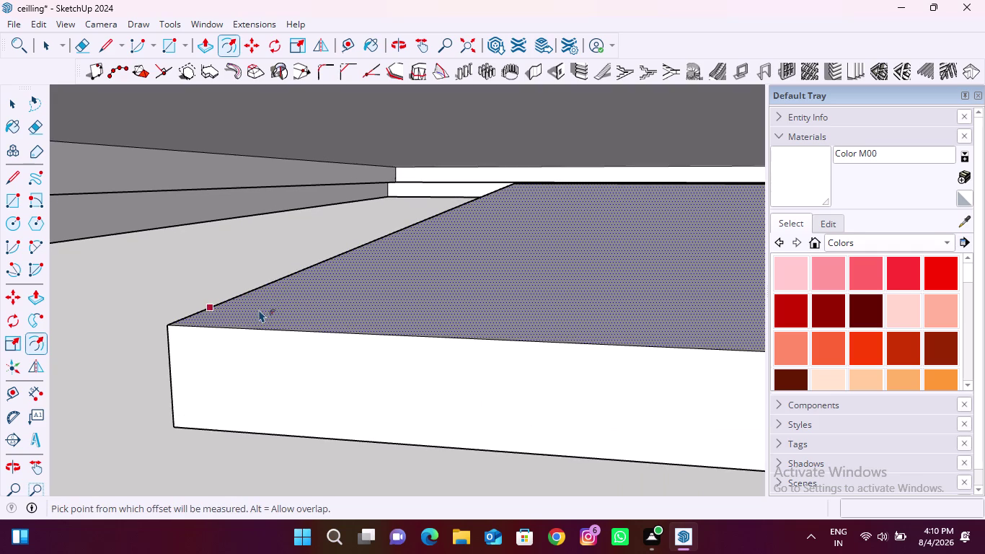
click(258, 308)
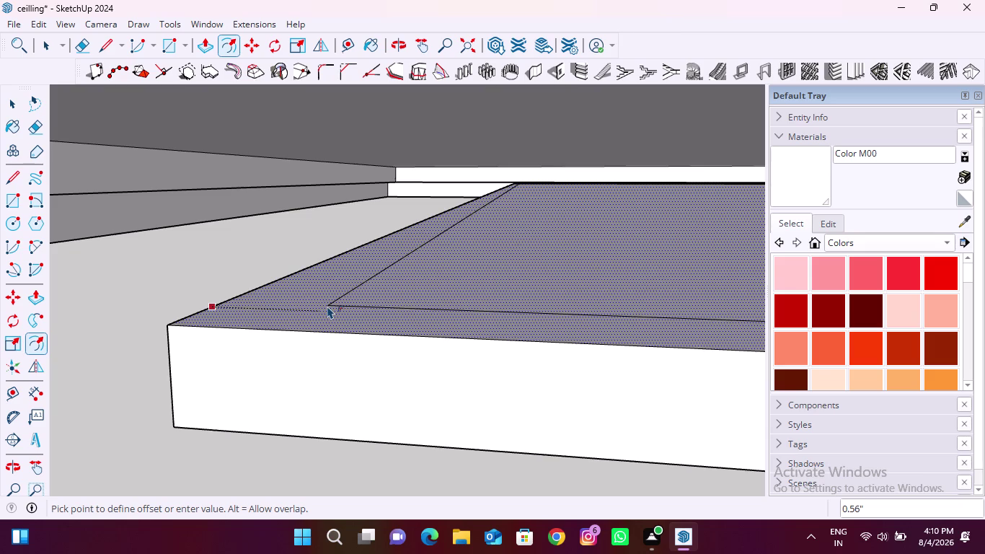
text(1")
key(Return)
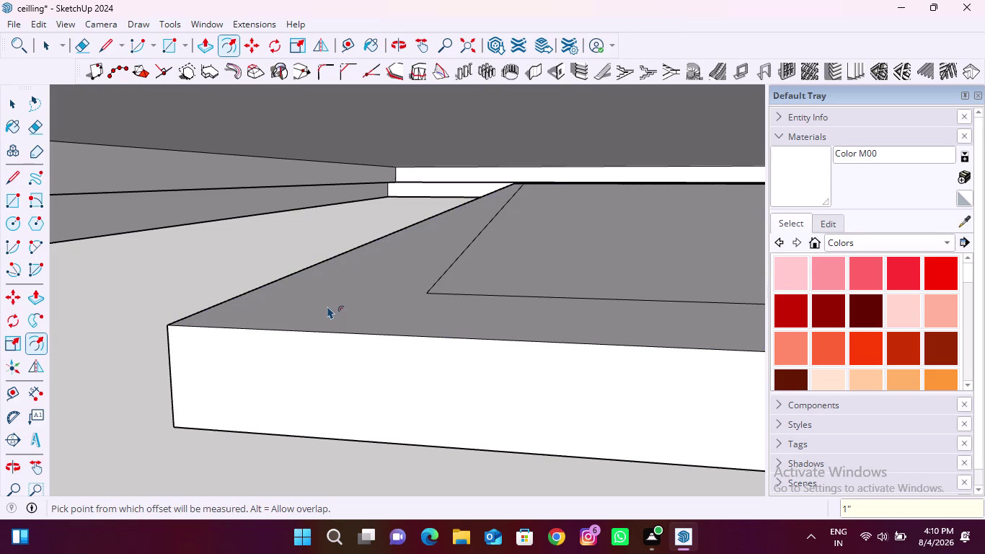
Add a second offset outline around the border face.
click(413, 287)
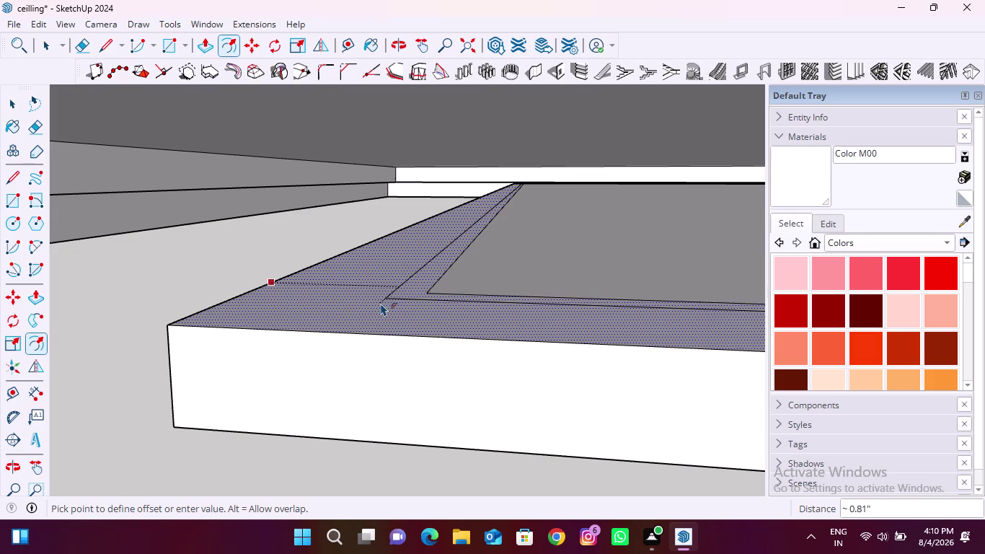
middle_drag(381, 303, 380, 327)
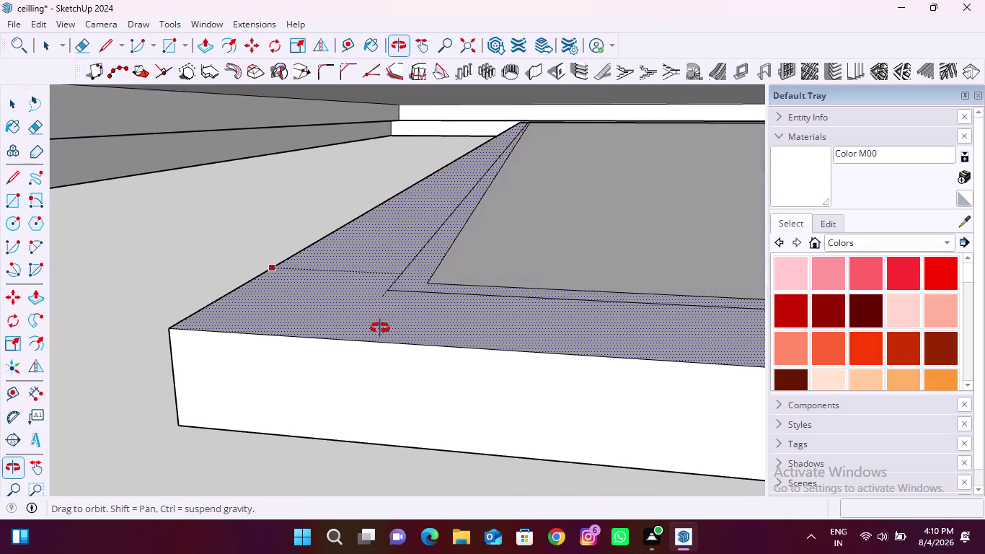
middle_drag(380, 327, 380, 328)
click(376, 319)
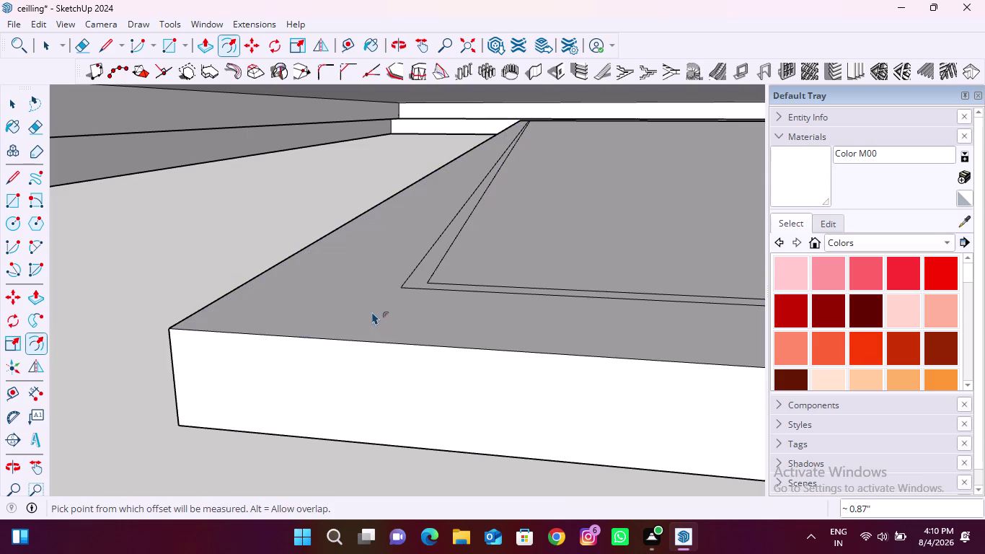
Add a 3.5 inch offset outline to the border face.
click(284, 291)
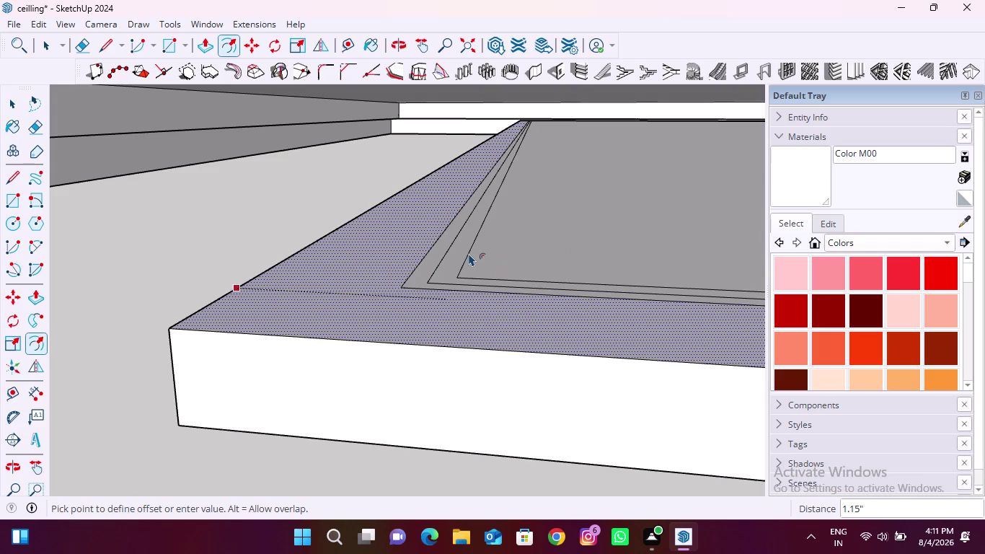
text(3.5)
key(shift+quotedbl)
key(Return)
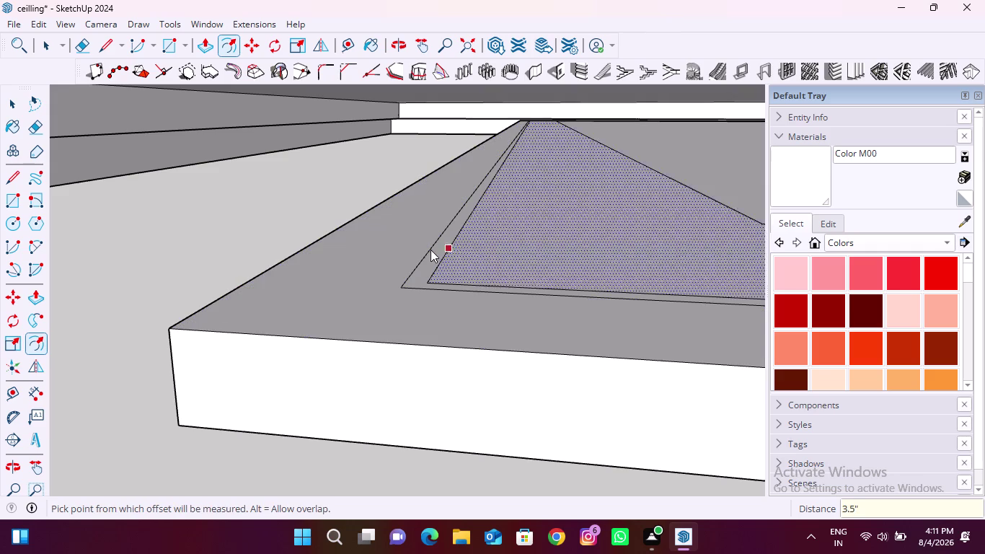
Add a 3.85 inch offset outline to the border face.
click(316, 282)
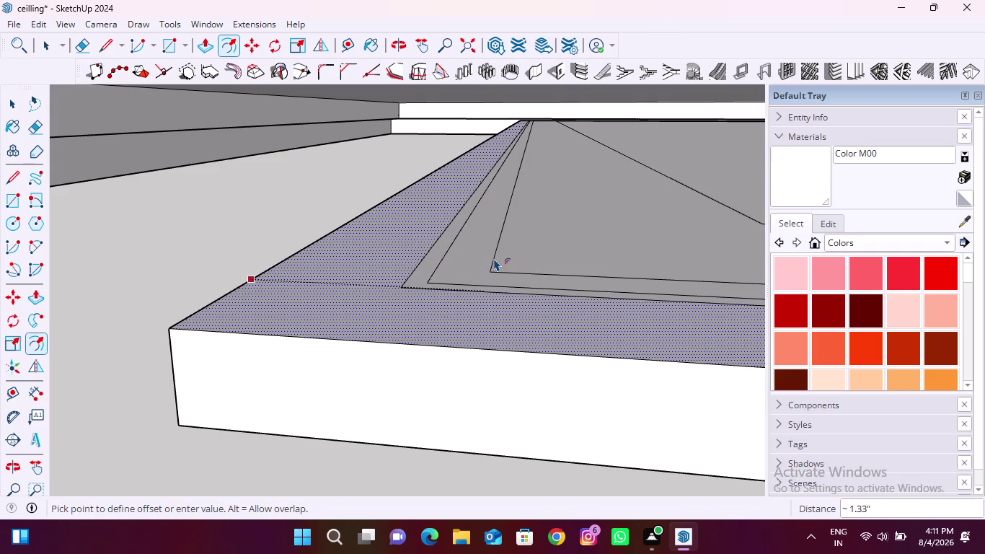
text(3.8)
text(5")
key(Return)
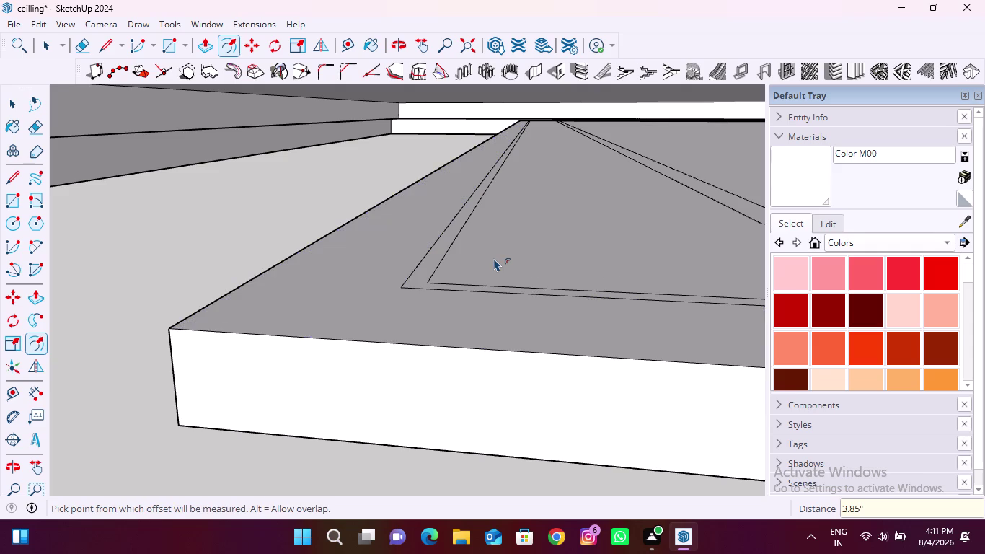
click(205, 45)
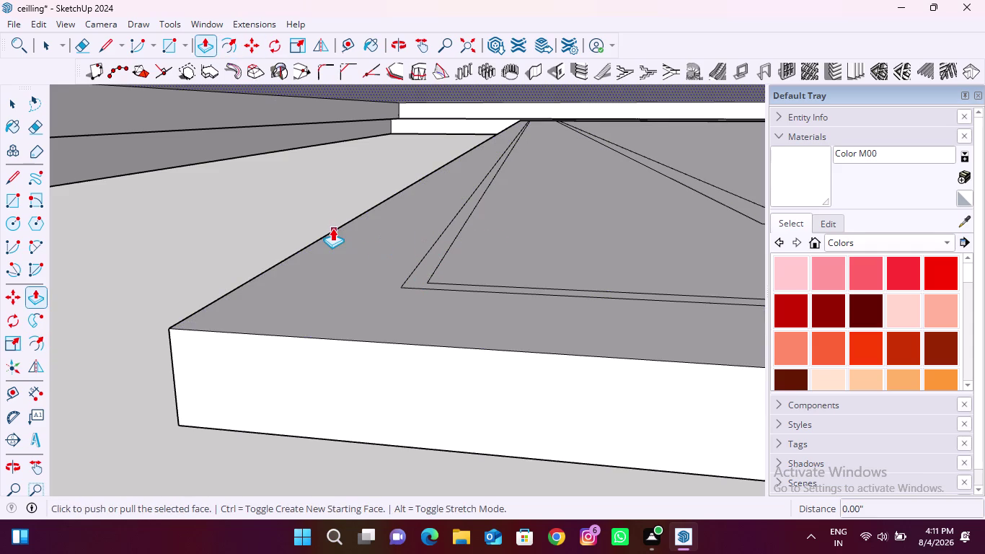
Push the thin strip between the outlines down 0.30 inch and check it from the side.
key(space)
click(420, 273)
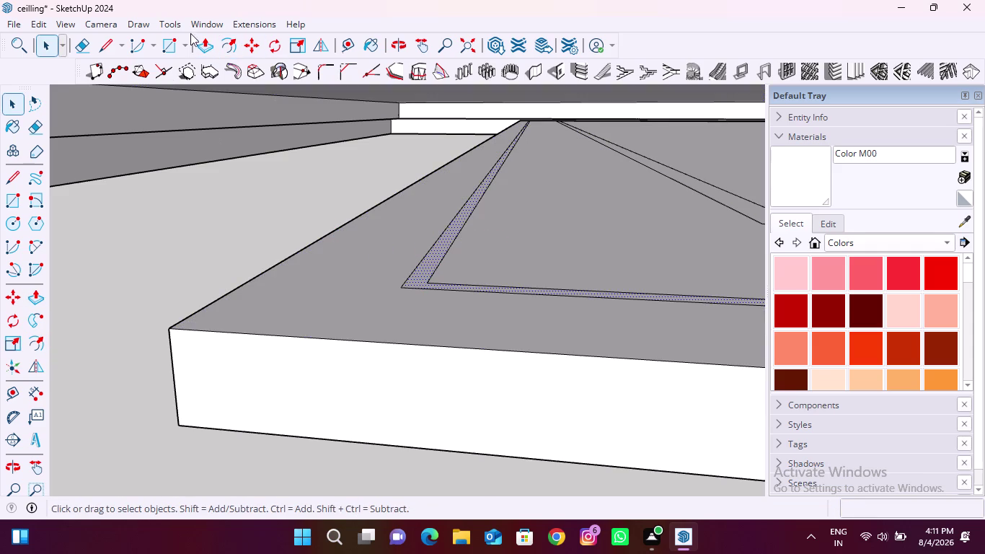
click(203, 47)
click(421, 265)
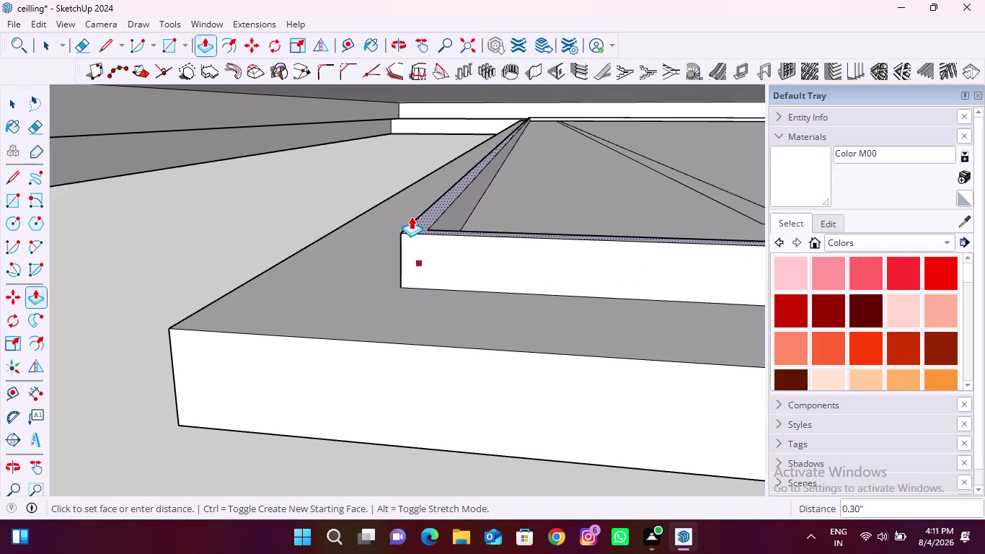
click(411, 217)
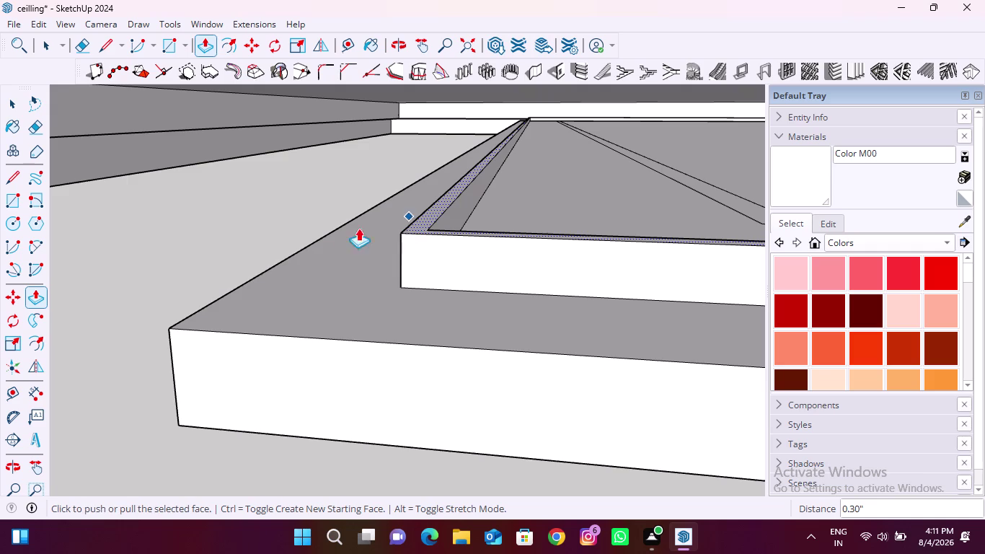
scroll(down, 3)
middle_drag(356, 328, 430, 227)
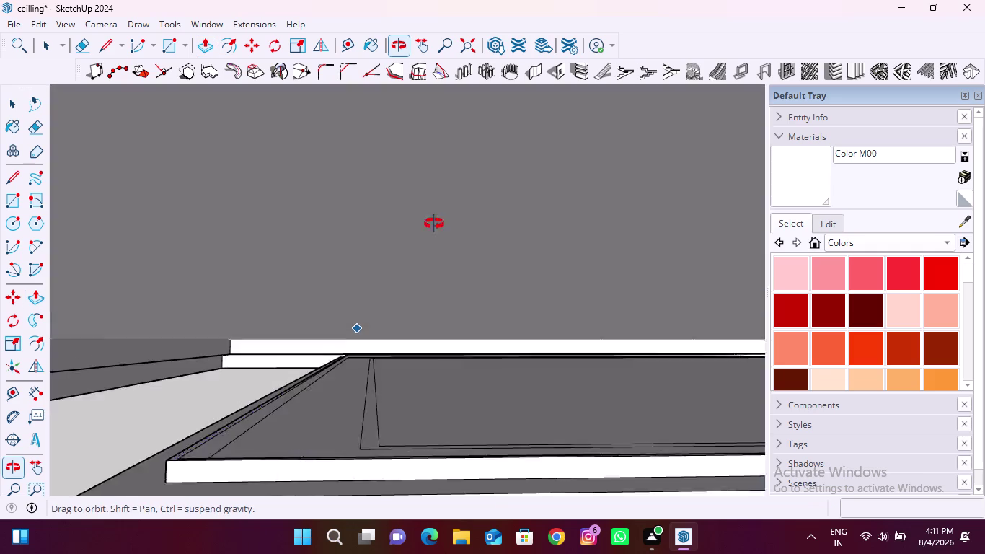
middle_drag(430, 227, 447, 206)
scroll(up, 3)
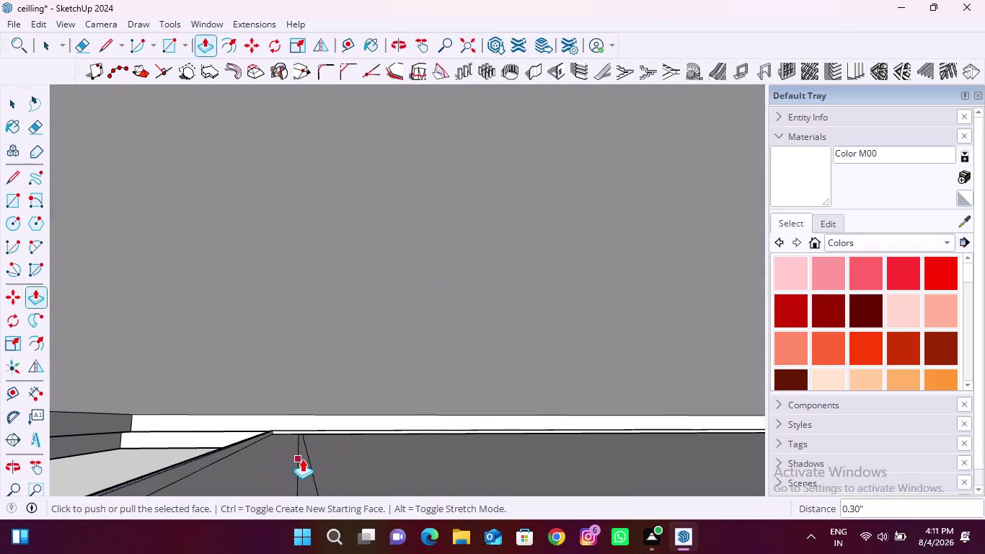
Extrude the narrow border strip face by 2 inches.
key(space)
click(303, 478)
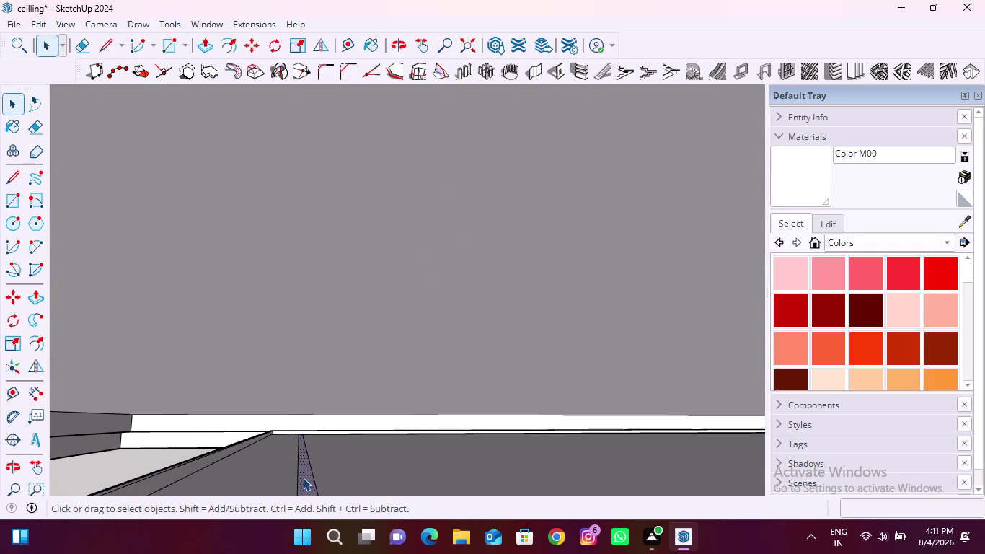
click(201, 42)
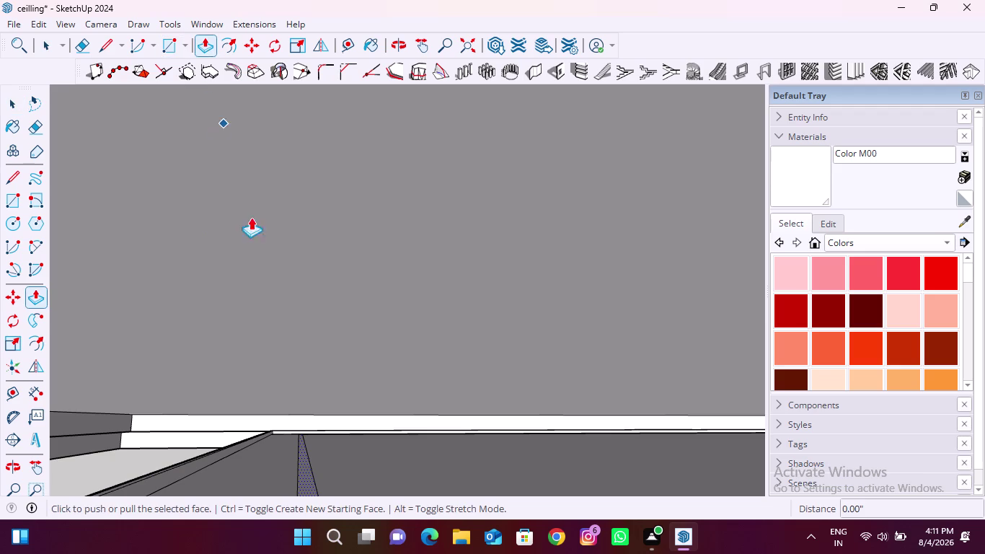
click(307, 467)
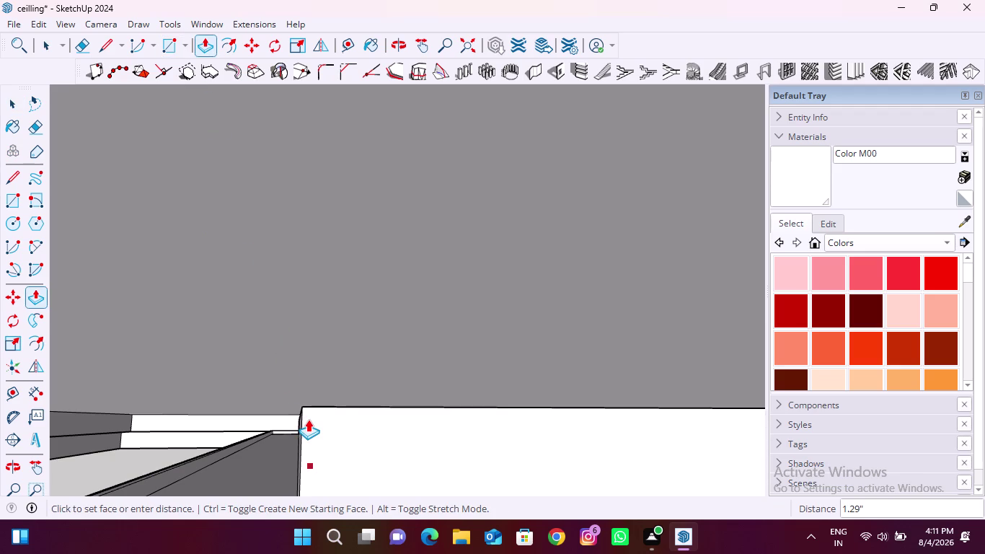
text(2")
key(Return)
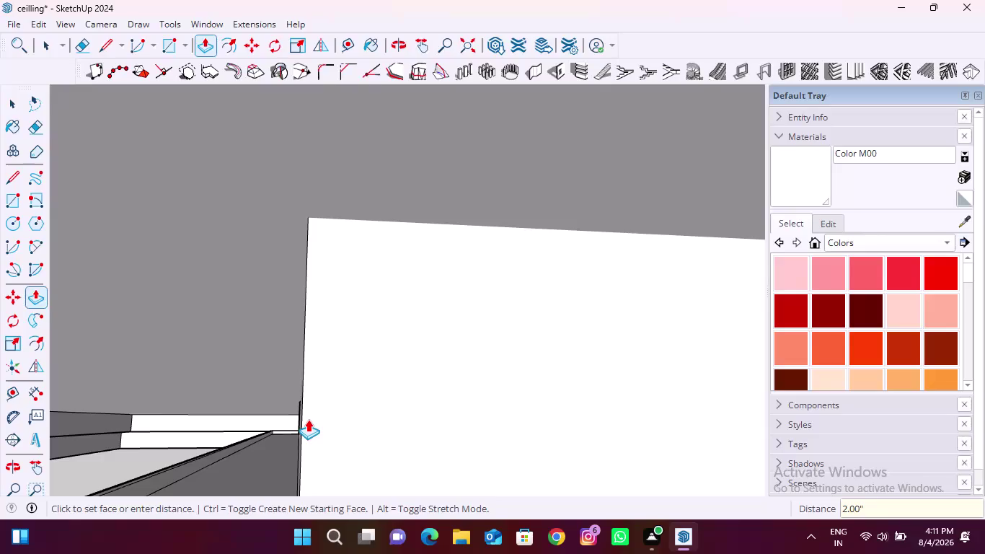
key(Escape)
scroll(down, 3)
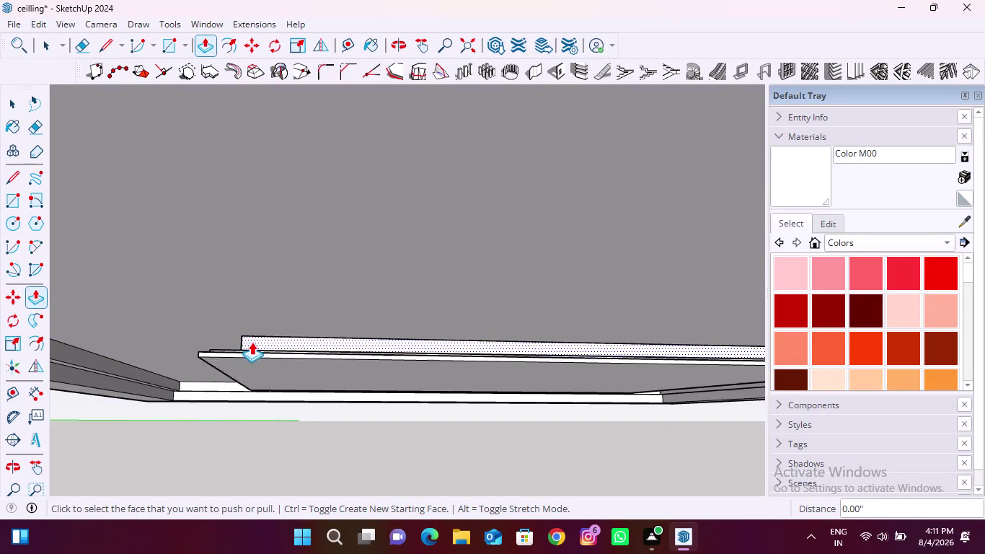
scroll(down, 3)
middle_drag(335, 327, 337, 412)
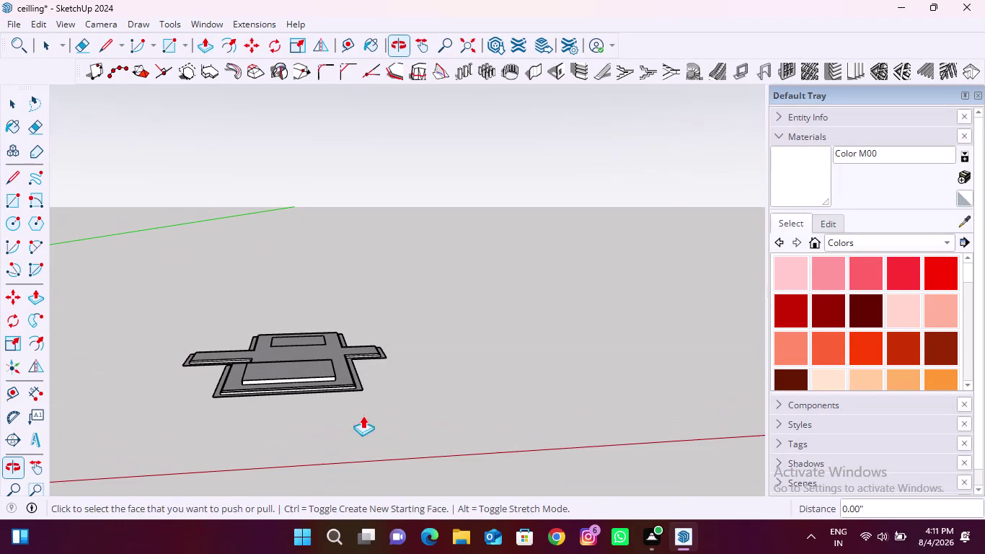
key(space)
scroll(up, 3)
middle_drag(286, 369, 300, 305)
scroll(up, 3)
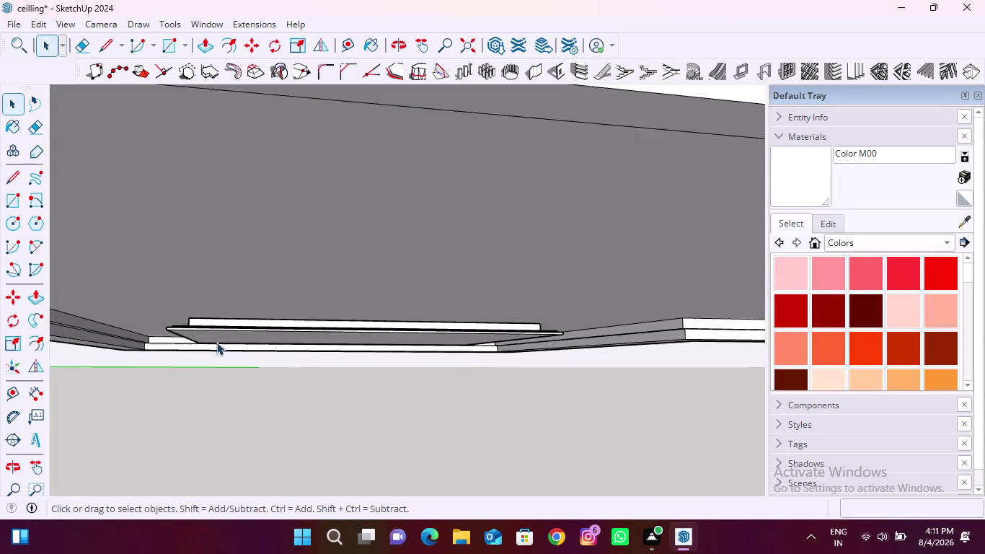
scroll(up, 3)
middle_drag(183, 348, 265, 315)
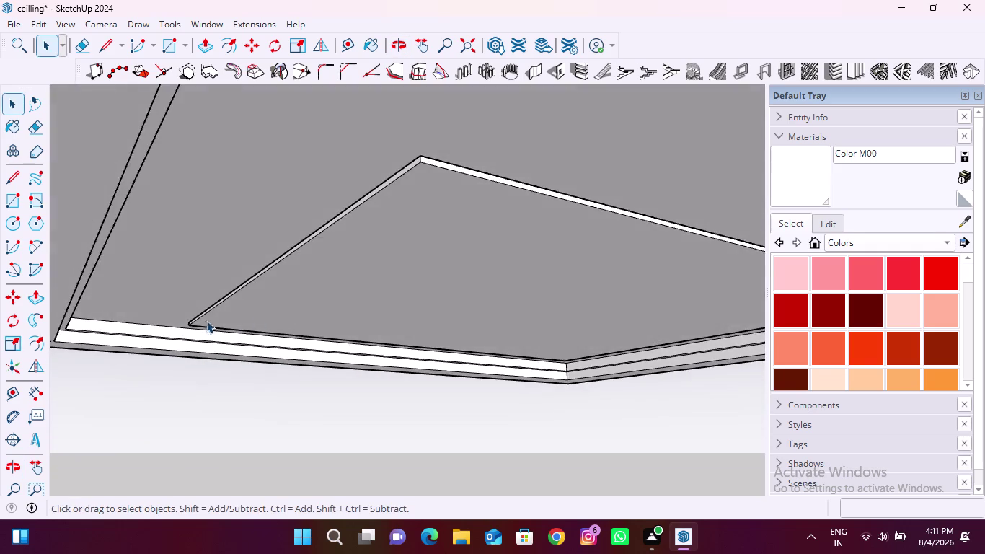
scroll(down, 3)
middle_drag(240, 386, 386, 320)
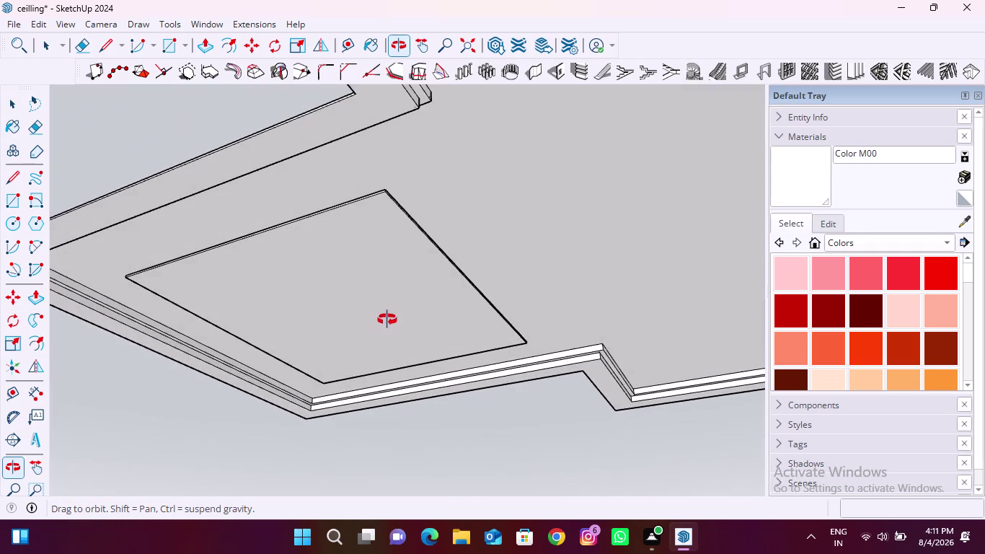
middle_drag(386, 320, 361, 406)
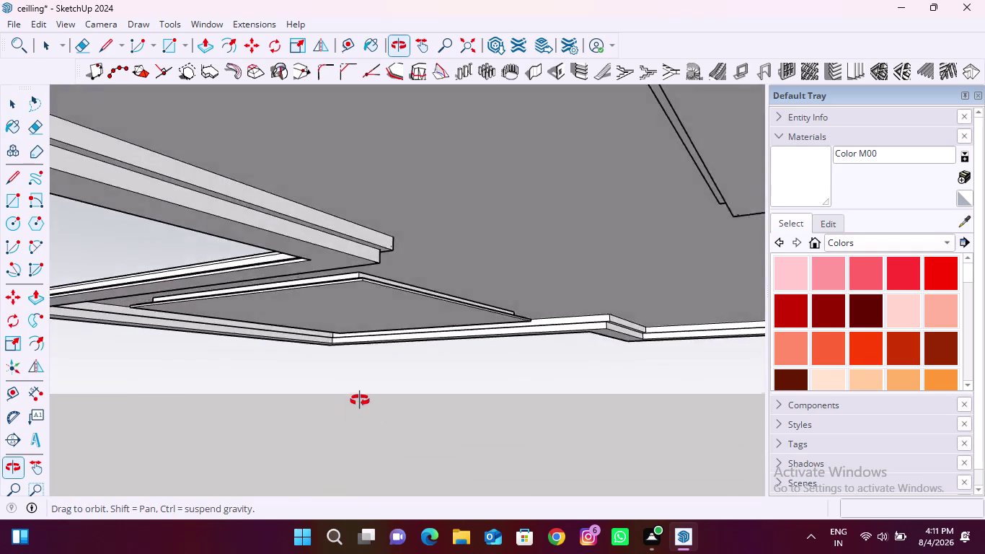
middle_drag(360, 406, 362, 415)
scroll(up, 3)
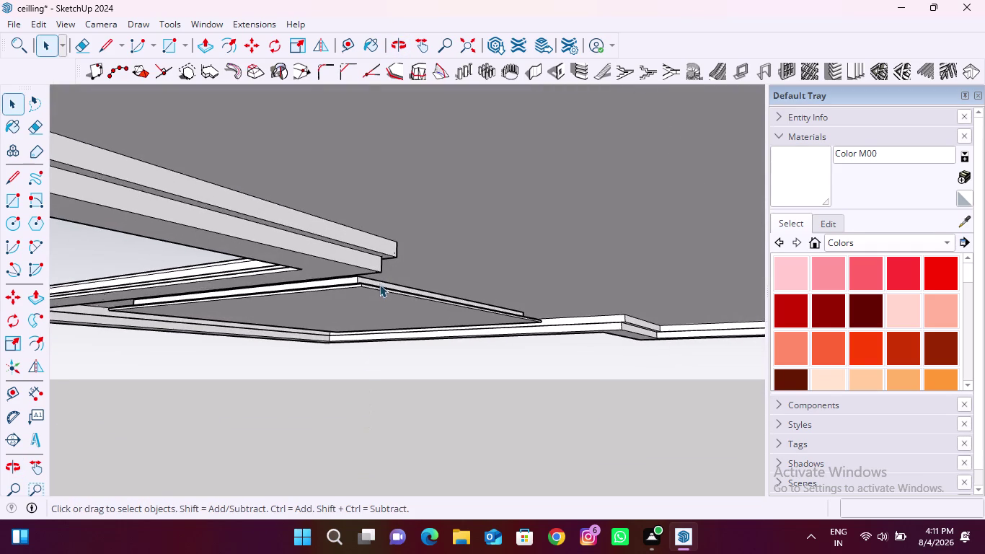
scroll(up, 3)
middle_click(353, 289)
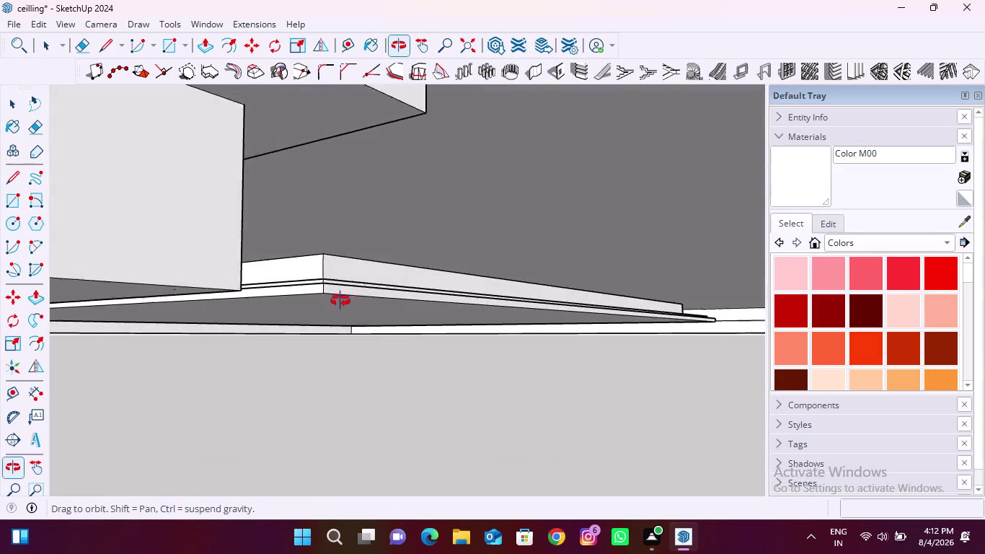
scroll(down, 3)
middle_drag(312, 382, 325, 362)
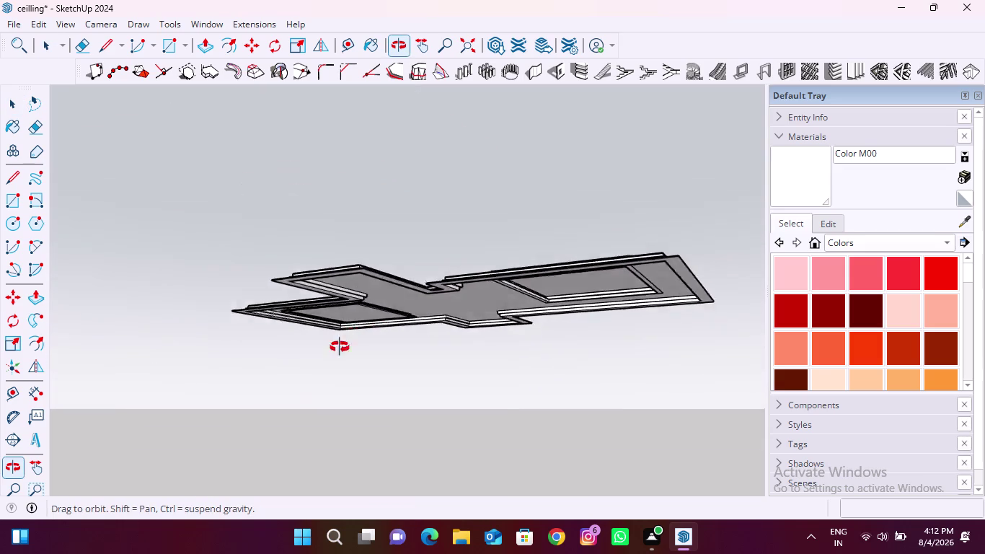
middle_drag(326, 363, 531, 231)
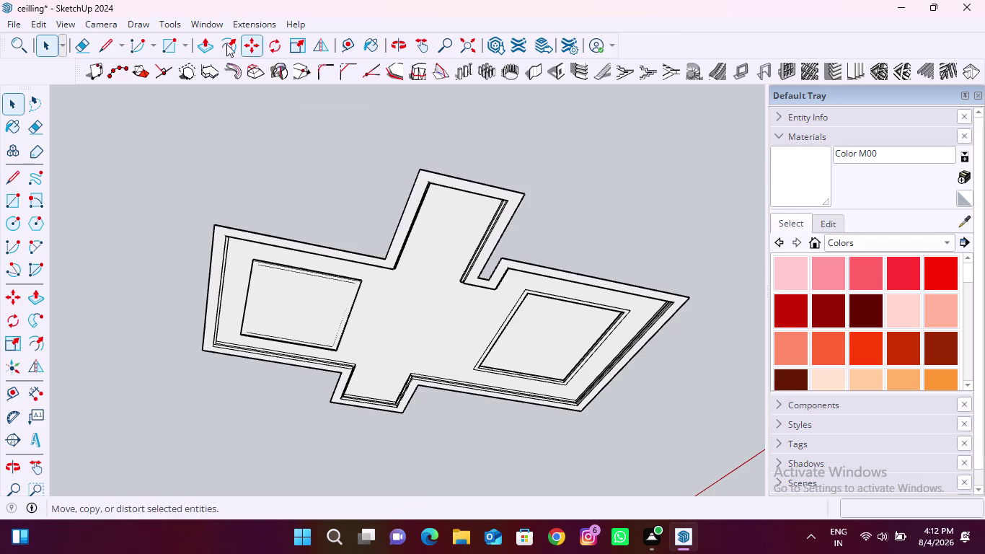
Pull a Tape Measure guide off the border edge so it runs through the centre band.
click(343, 49)
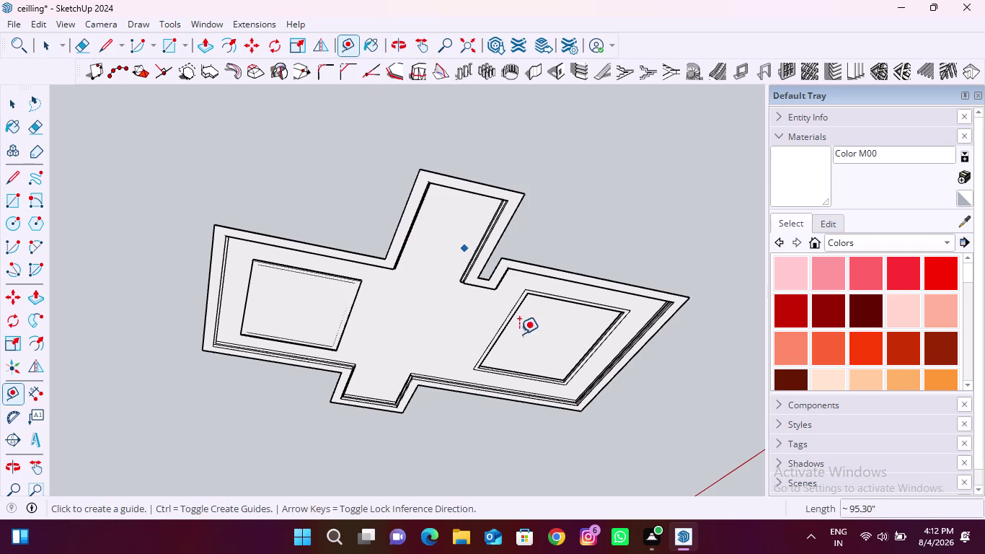
scroll(up, 3)
scroll(up, 3)
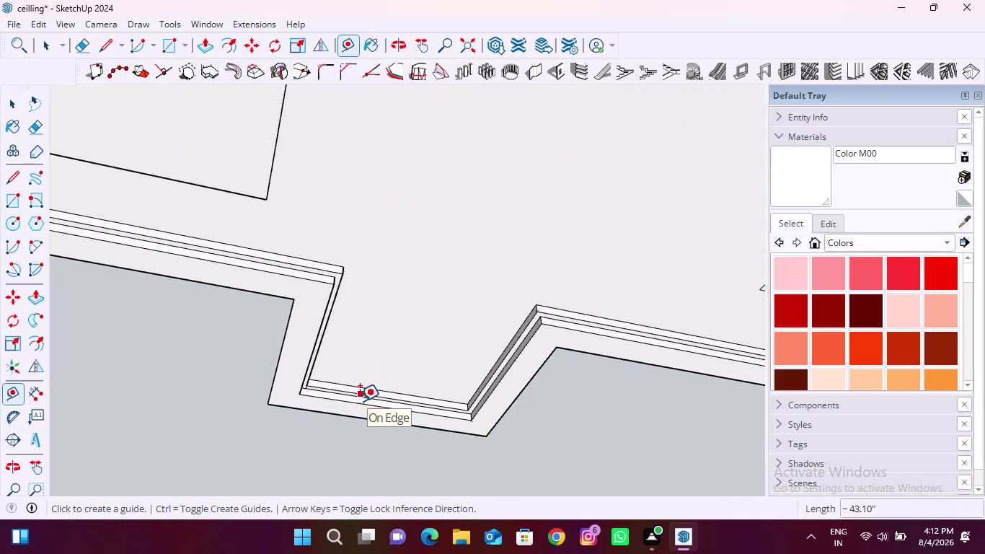
scroll(up, 3)
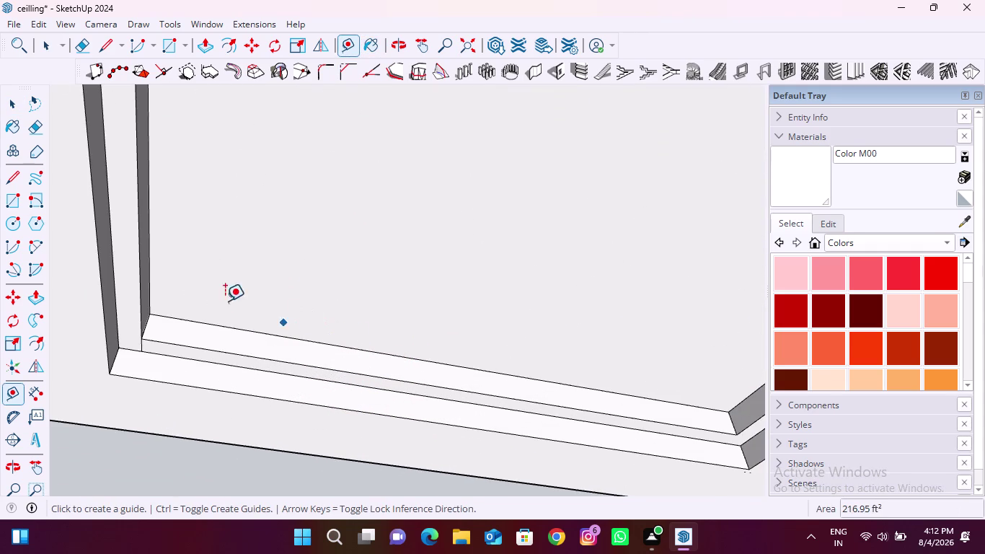
click(150, 249)
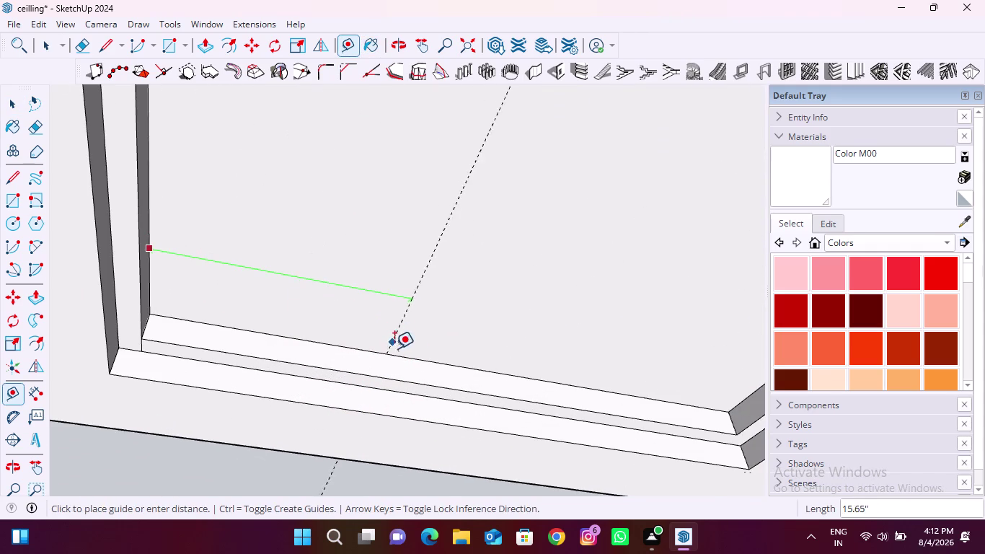
click(471, 367)
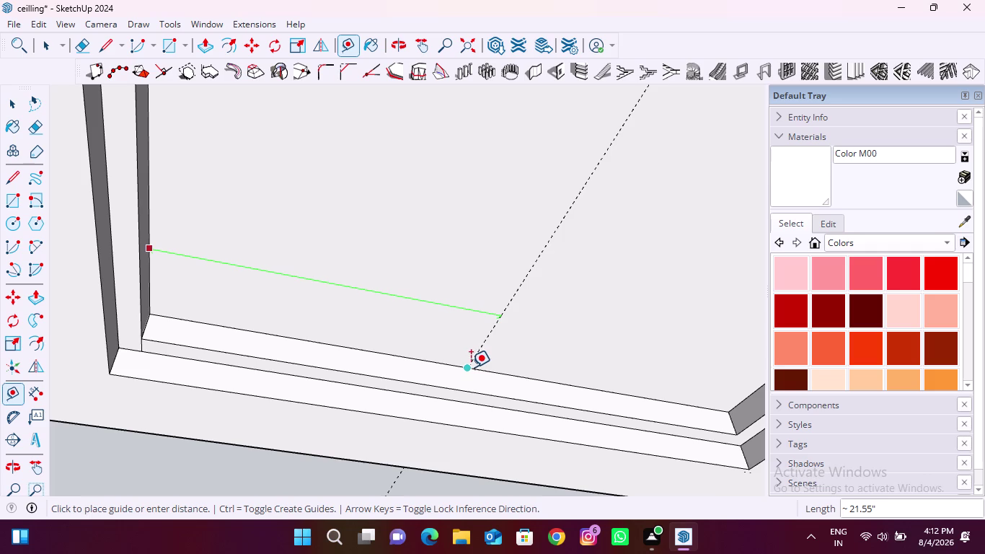
scroll(down, 3)
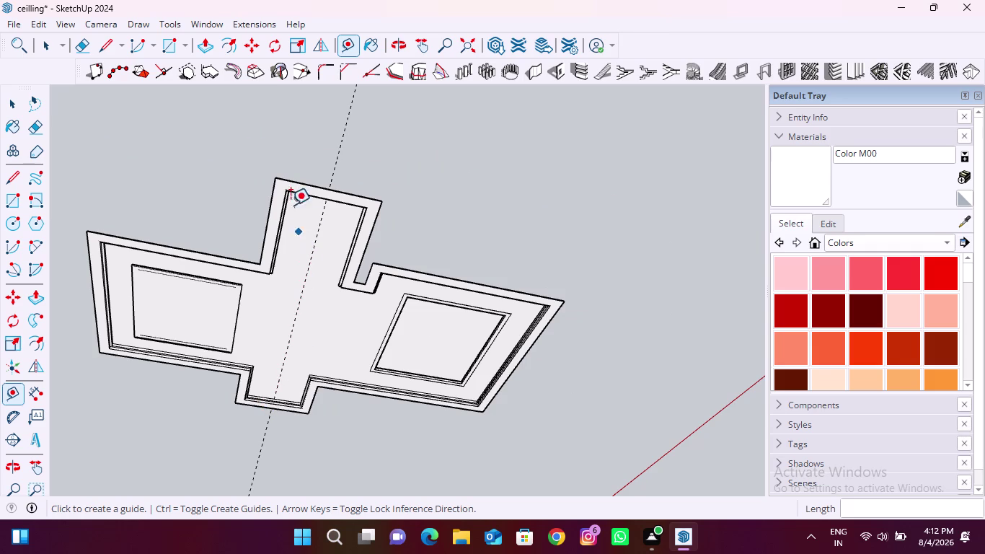
click(112, 39)
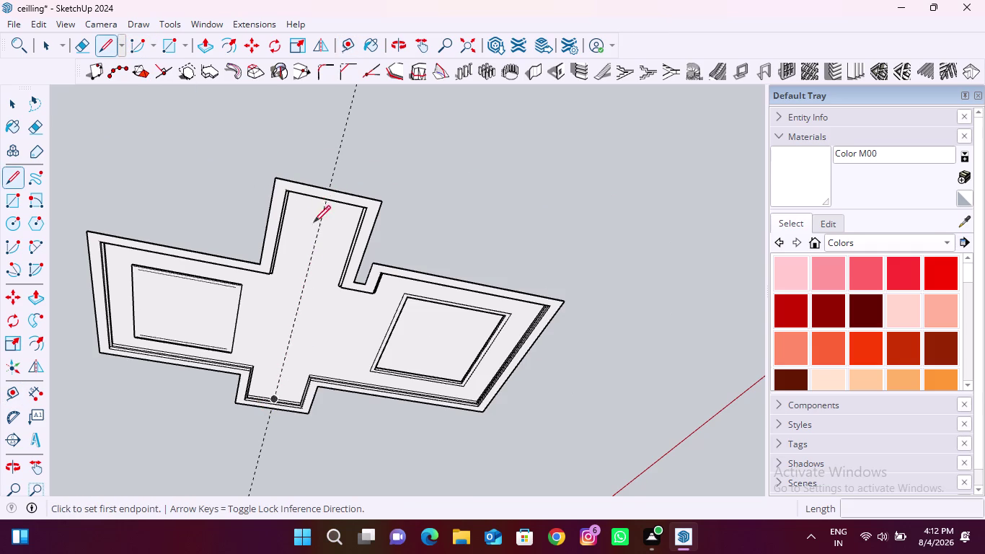
Start a line where the guide meets the first inner border.
middle_drag(285, 327, 604, 136)
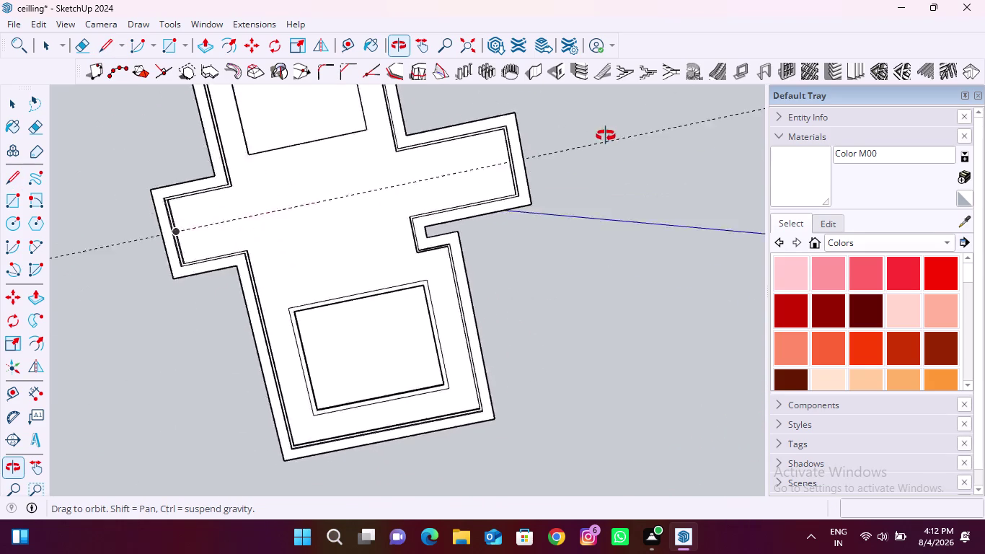
middle_drag(604, 136, 642, 165)
scroll(up, 3)
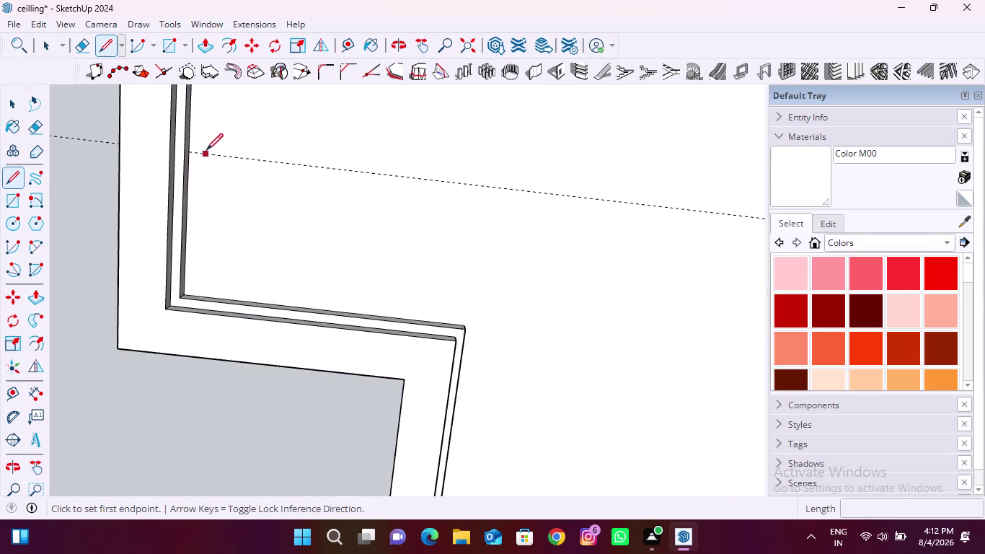
scroll(up, 3)
click(178, 155)
End the line where the guide meets the opposite inner border.
scroll(down, 3)
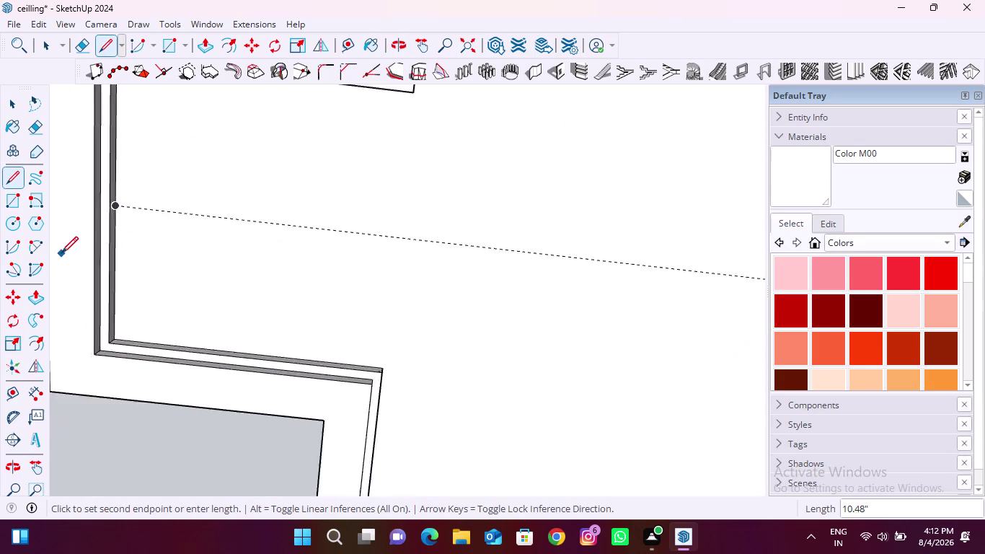
scroll(down, 3)
middle_drag(203, 285, 303, 265)
scroll(down, 3)
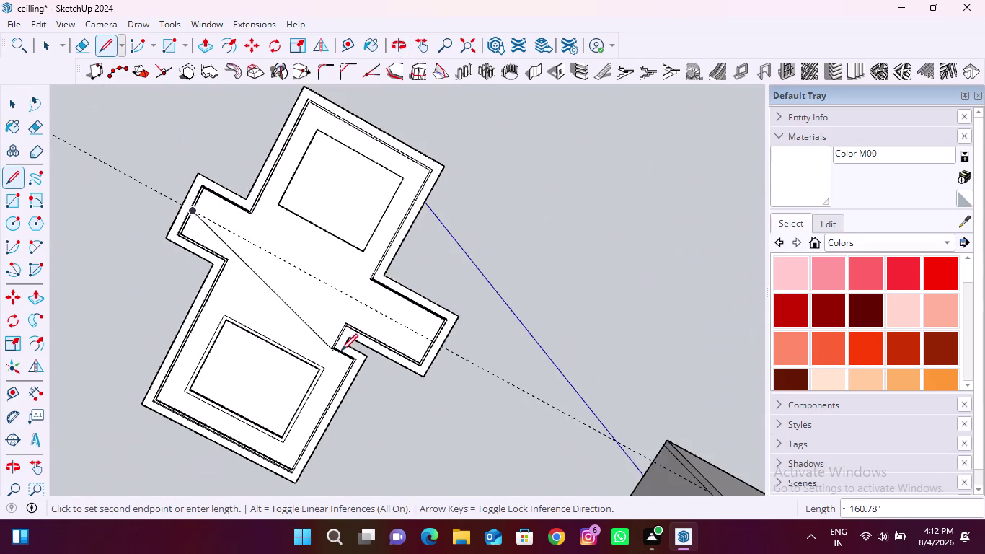
middle_drag(343, 350, 432, 355)
scroll(up, 3)
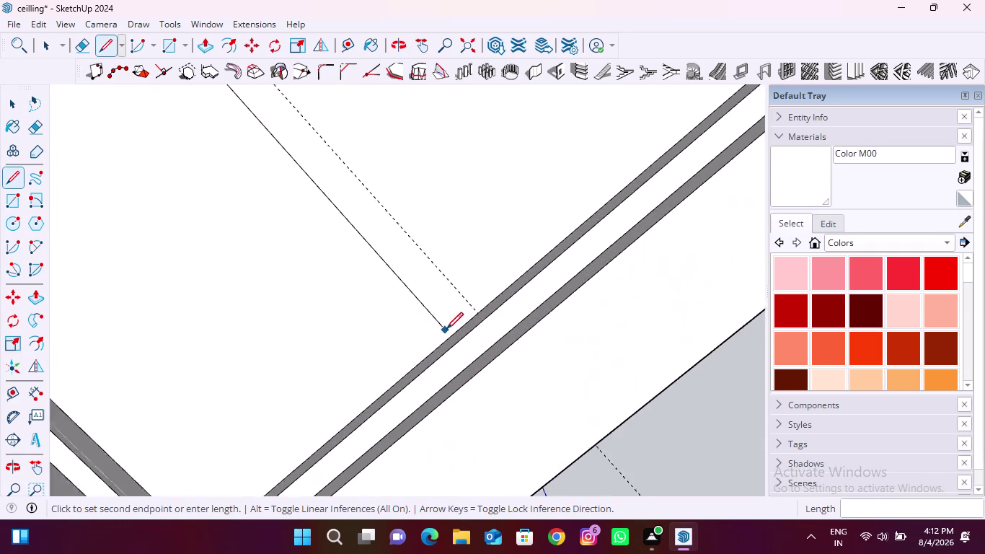
click(486, 310)
scroll(down, 3)
key(space)
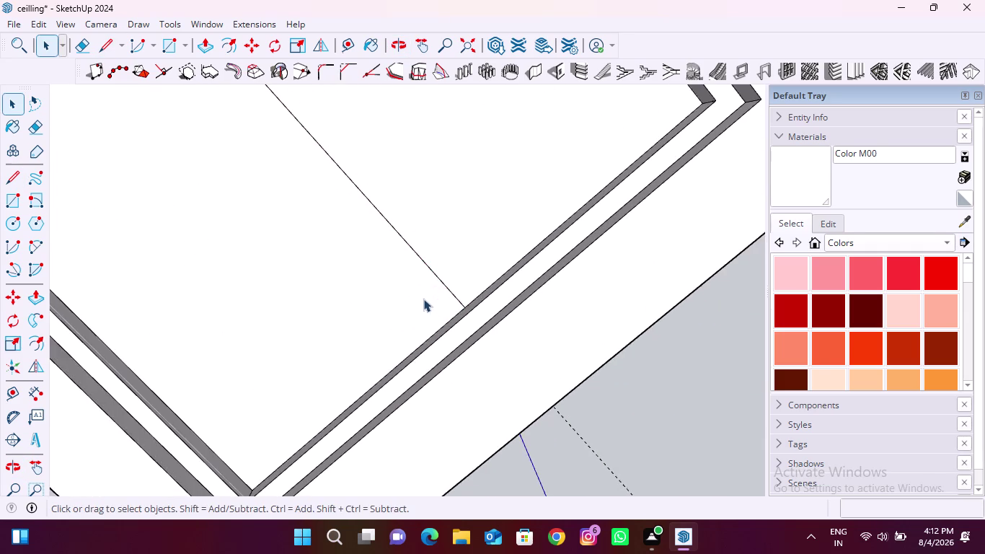
scroll(down, 3)
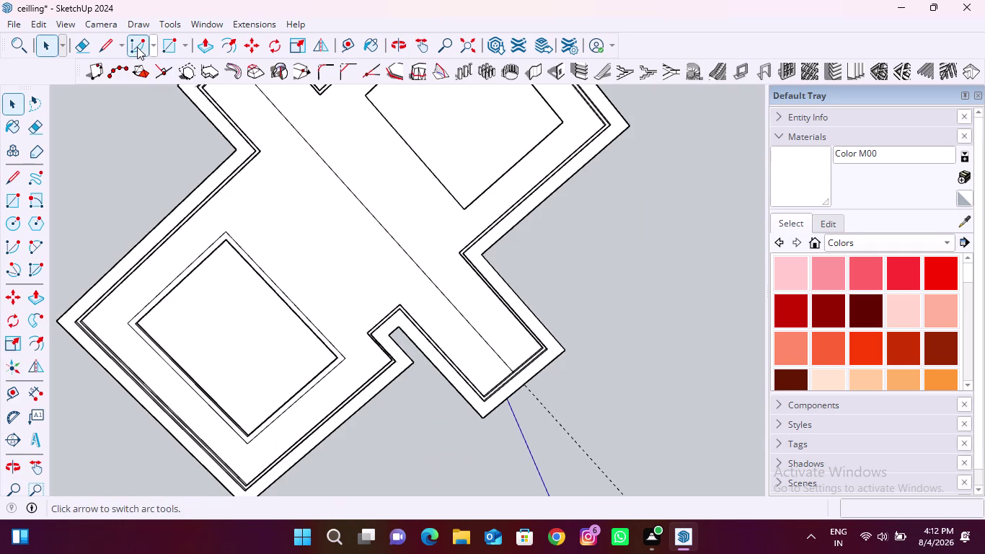
click(359, 46)
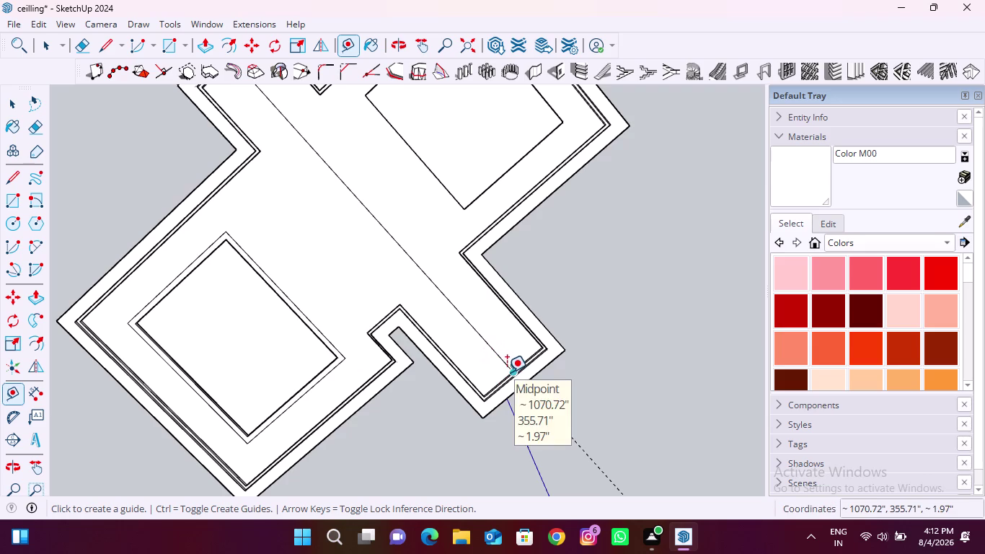
Cancel the started guide and delete the line along the centre band.
click(494, 382)
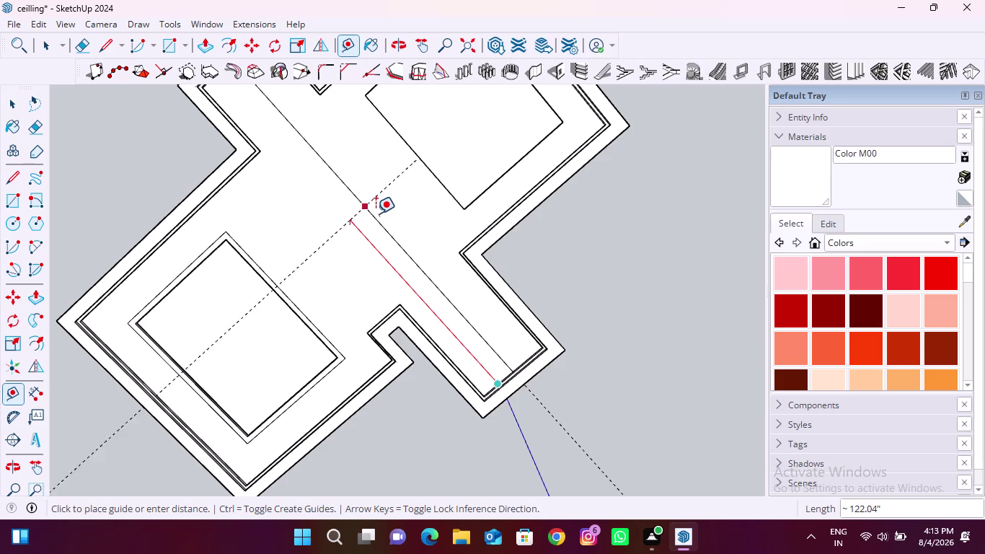
scroll(down, 3)
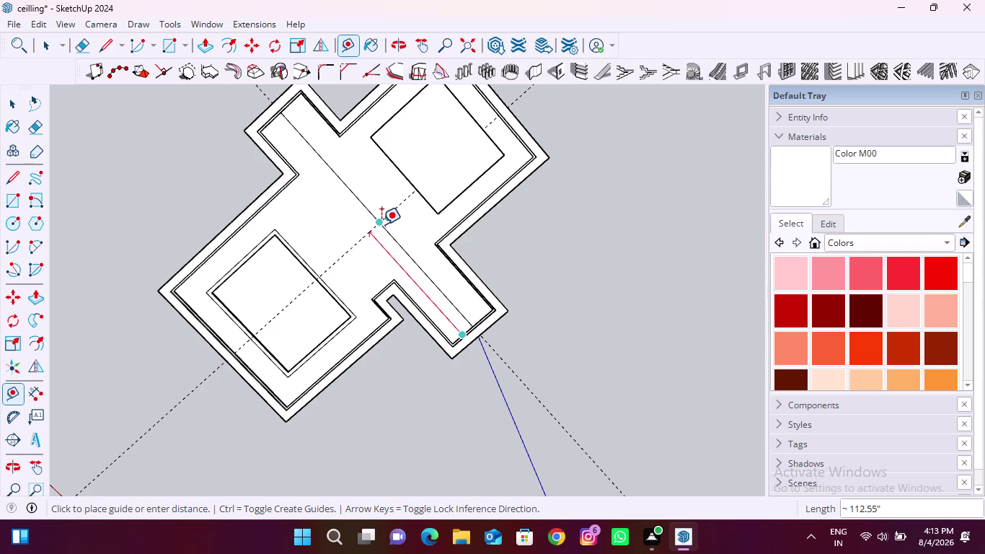
key(Escape)
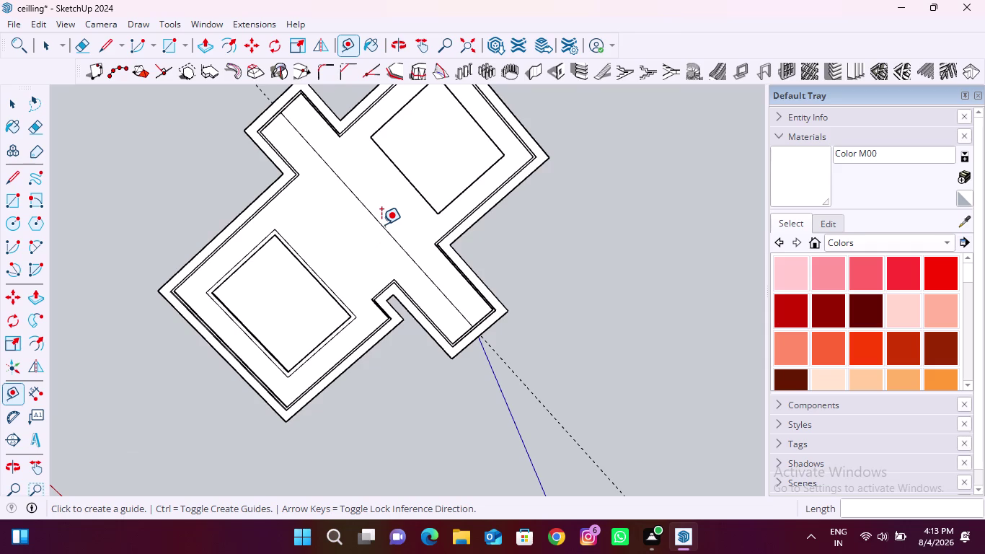
key(space)
click(380, 225)
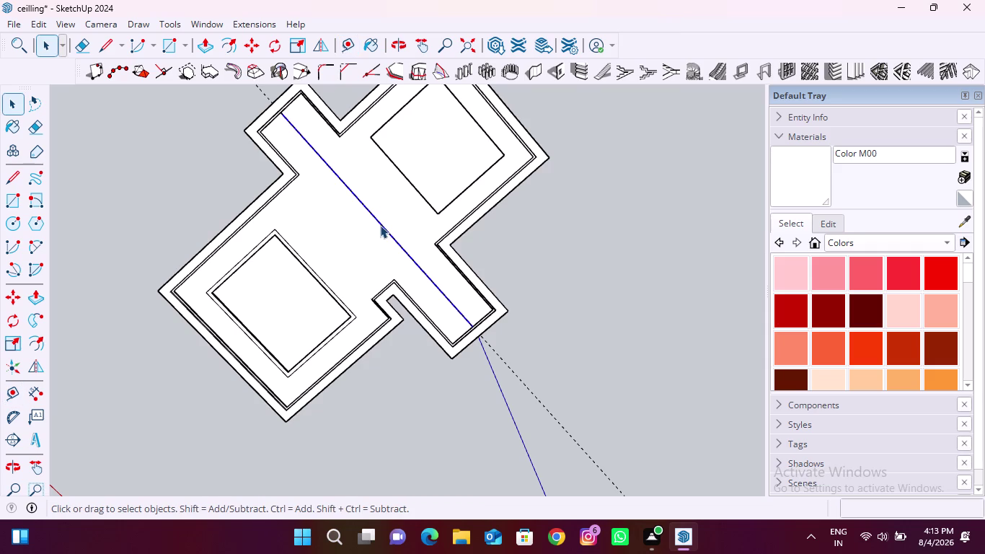
key(Delete)
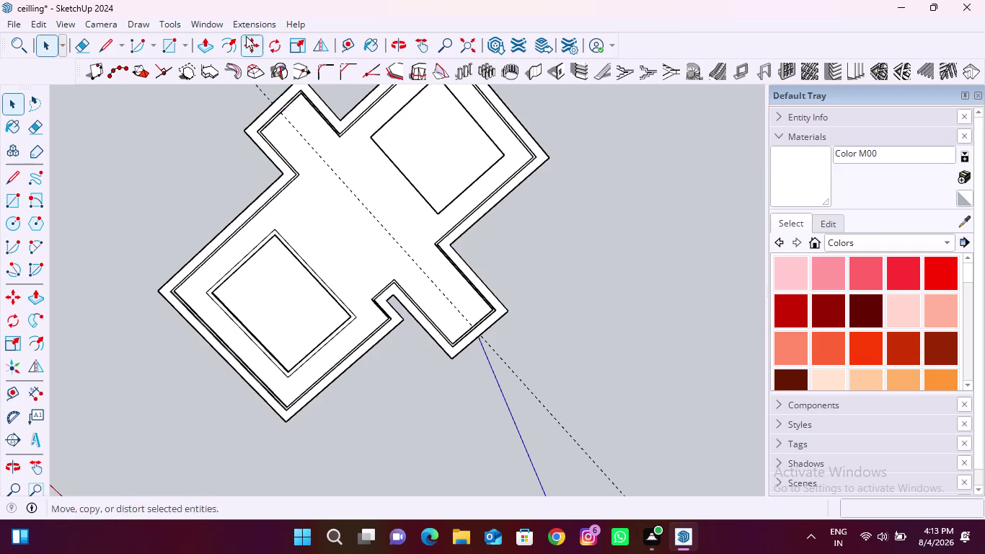
Orbit around the ceiling to view its underside.
click(350, 45)
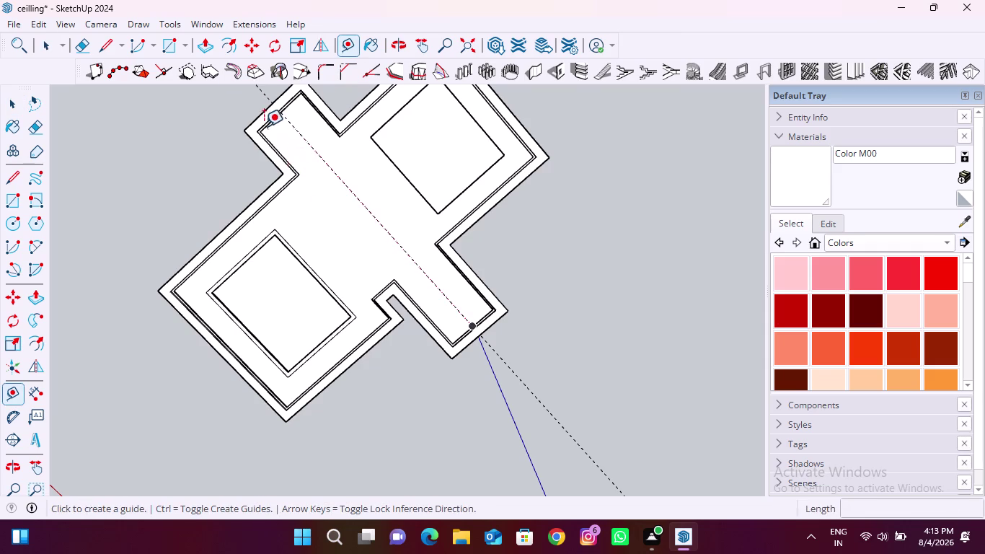
scroll(up, 3)
middle_drag(312, 207, 260, 130)
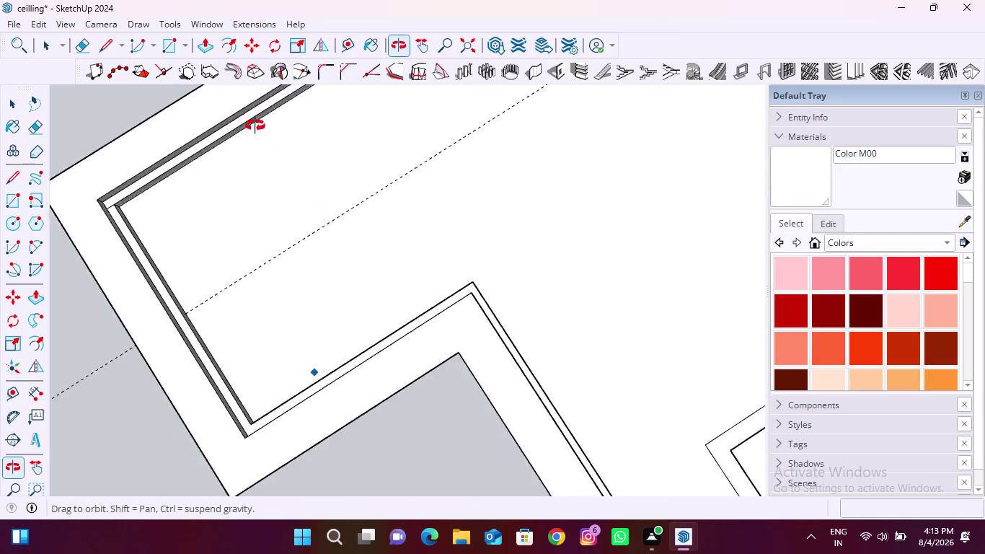
middle_drag(261, 130, 191, 166)
scroll(down, 3)
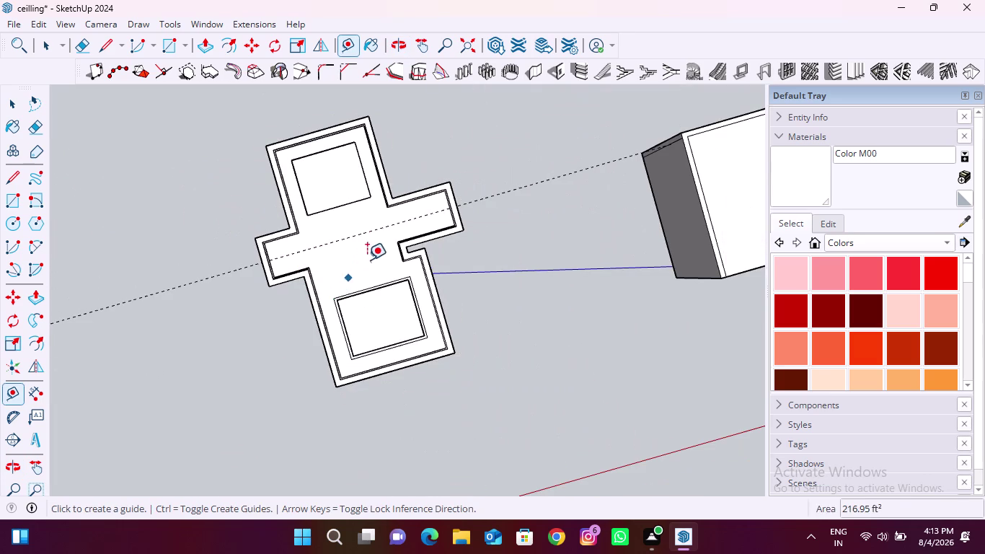
scroll(up, 3)
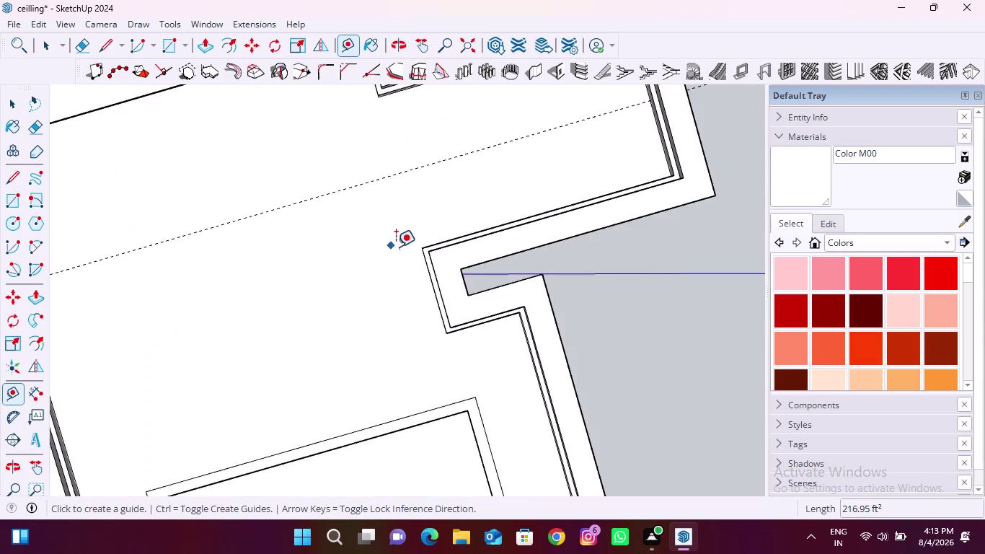
scroll(up, 3)
scroll(down, 3)
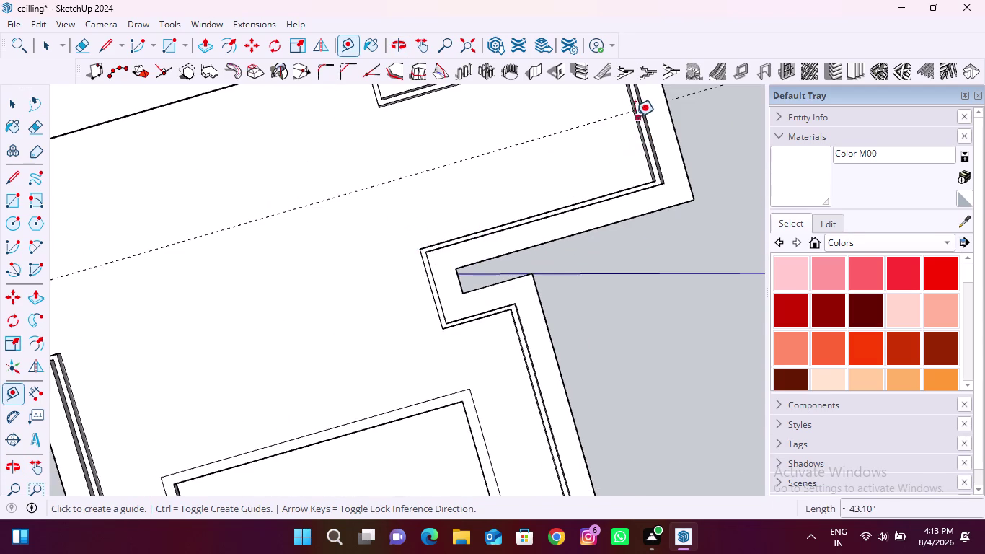
middle_drag(636, 153, 659, 144)
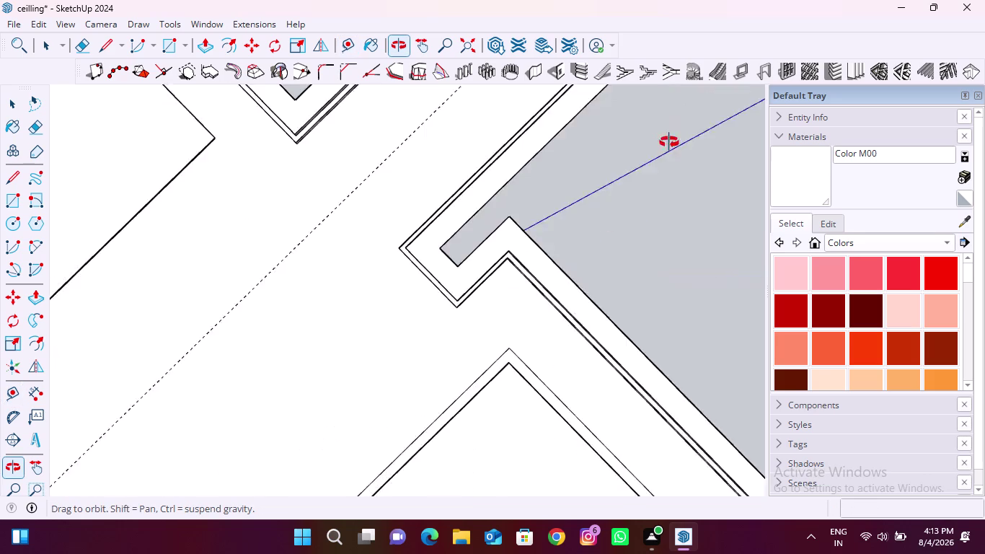
middle_drag(660, 144, 608, 141)
scroll(down, 3)
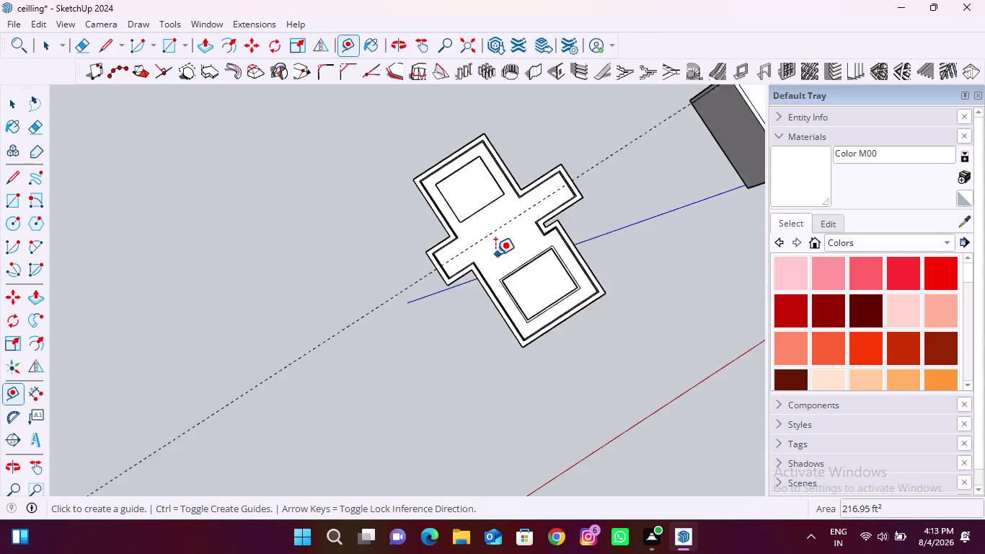
scroll(down, 3)
middle_drag(522, 233, 414, 455)
middle_drag(597, 165, 583, 183)
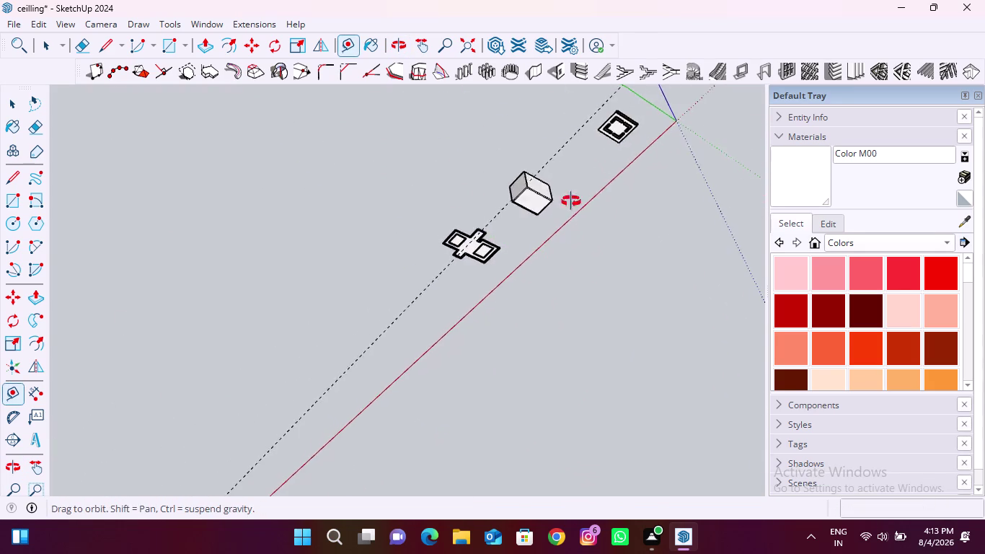
middle_drag(582, 184, 317, 427)
middle_drag(447, 262, 290, 352)
scroll(up, 3)
middle_drag(530, 329, 415, 118)
scroll(up, 3)
scroll(up, 3)
scroll(up, 3)
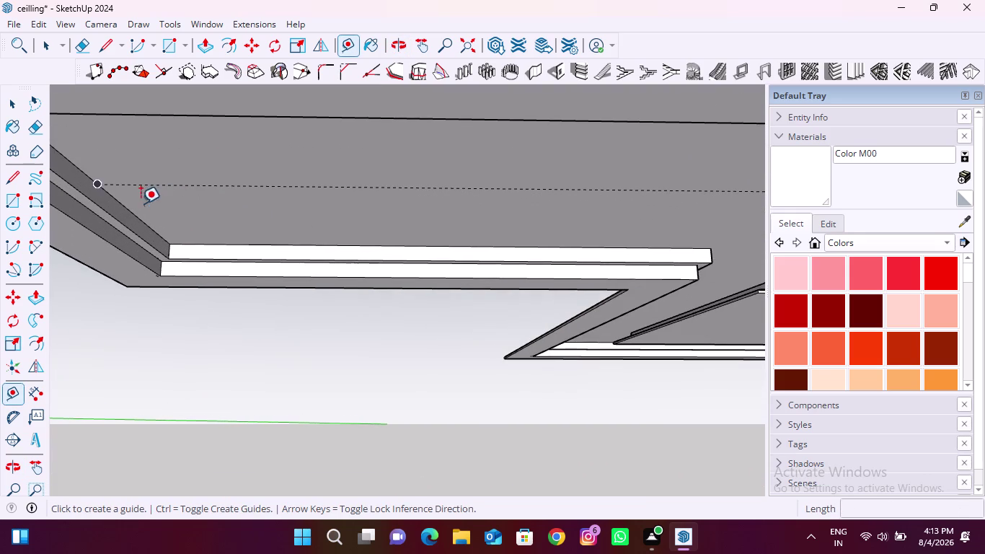
Place a guide from the ceiling edge along the centre band's edge.
click(122, 205)
scroll(down, 3)
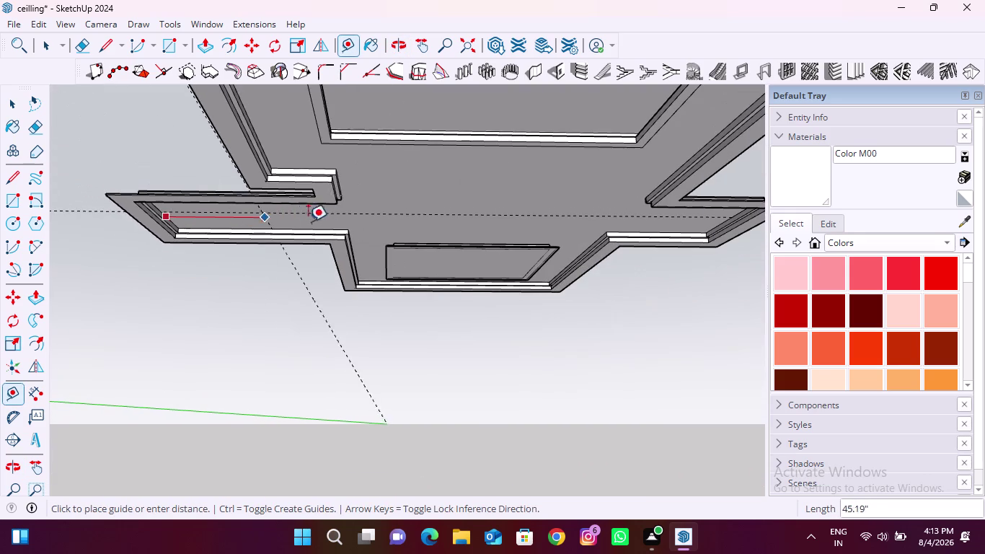
scroll(up, 3)
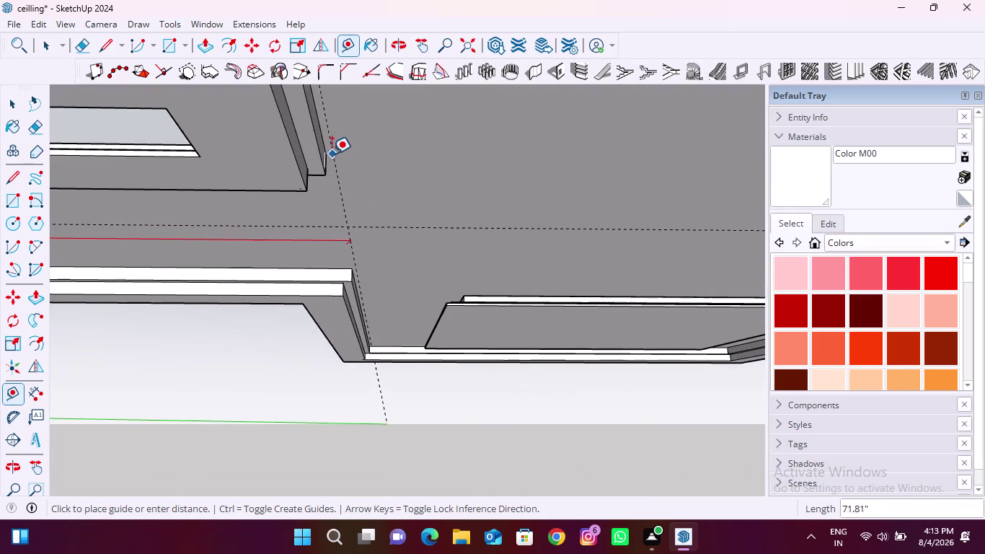
scroll(up, 3)
middle_drag(335, 152, 280, 185)
click(275, 121)
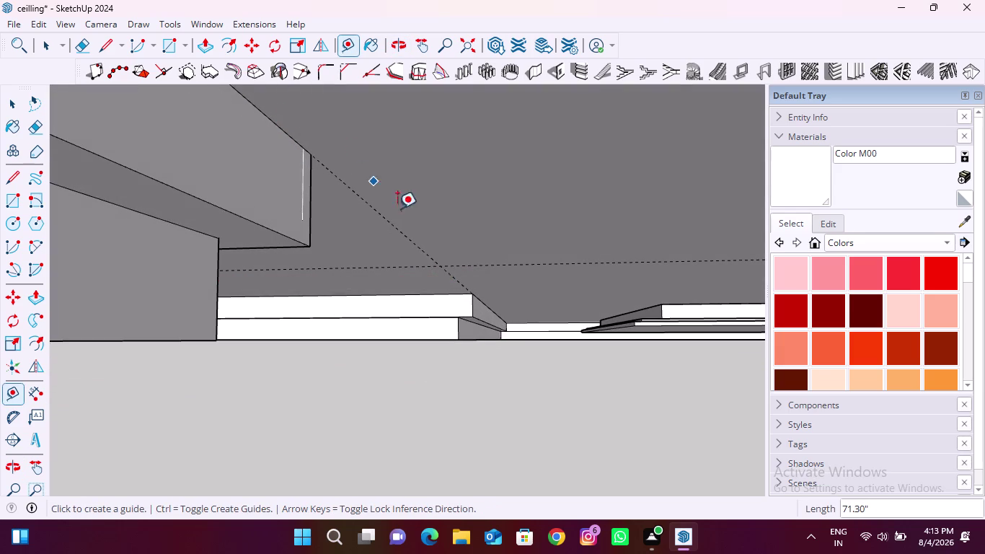
Place a guide from the border strip corner through the band's inner corner.
scroll(down, 3)
middle_drag(350, 382, 465, 285)
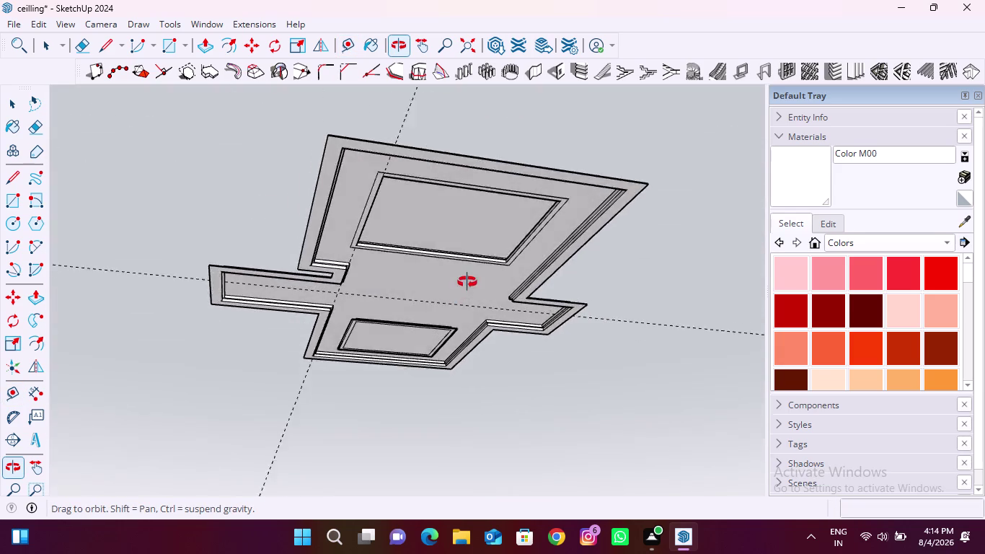
middle_drag(465, 285, 458, 212)
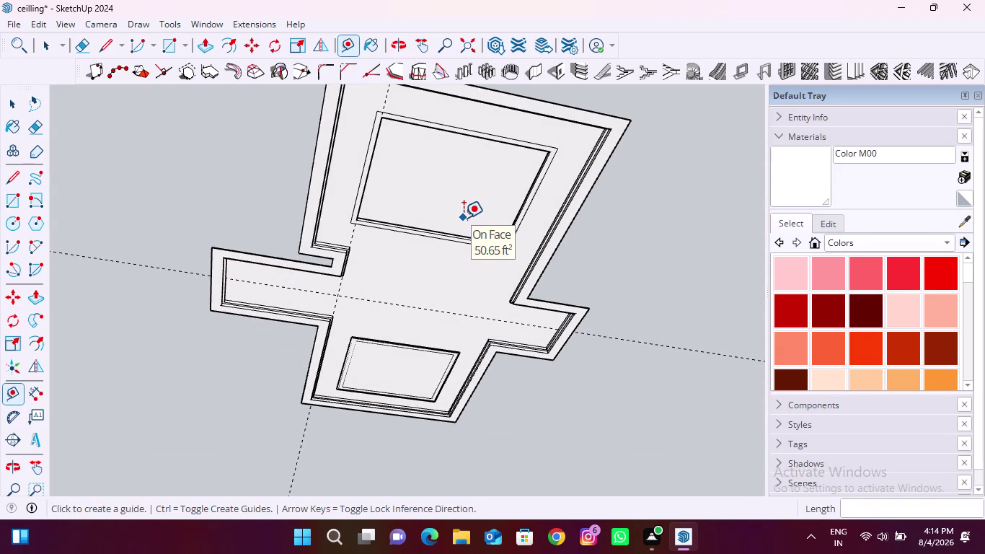
scroll(up, 3)
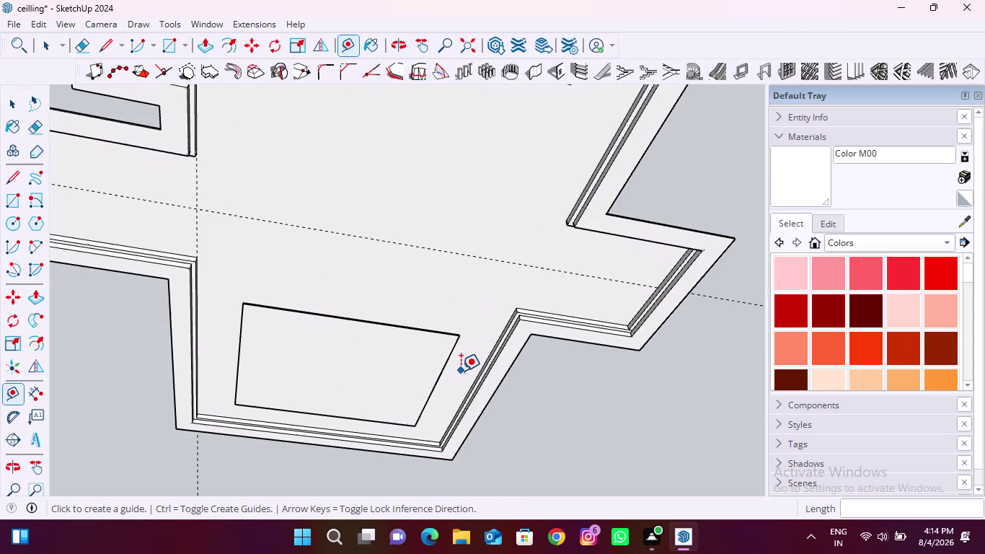
scroll(up, 3)
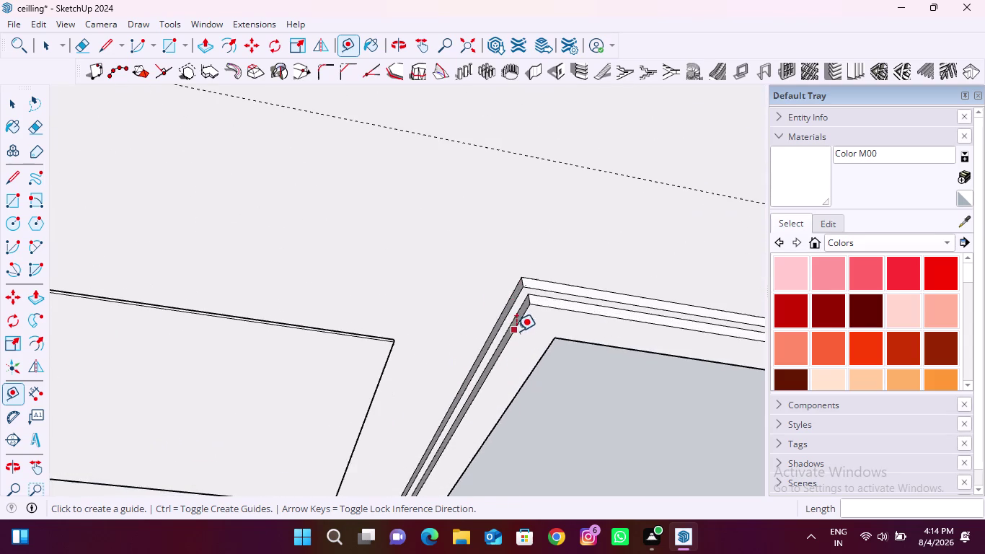
scroll(down, 3)
scroll(up, 3)
click(632, 309)
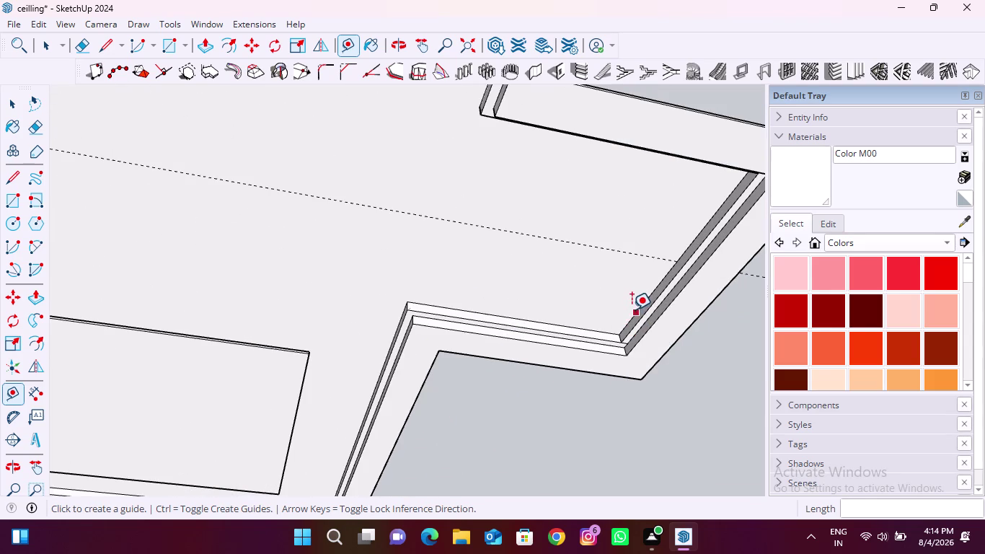
click(407, 301)
scroll(down, 3)
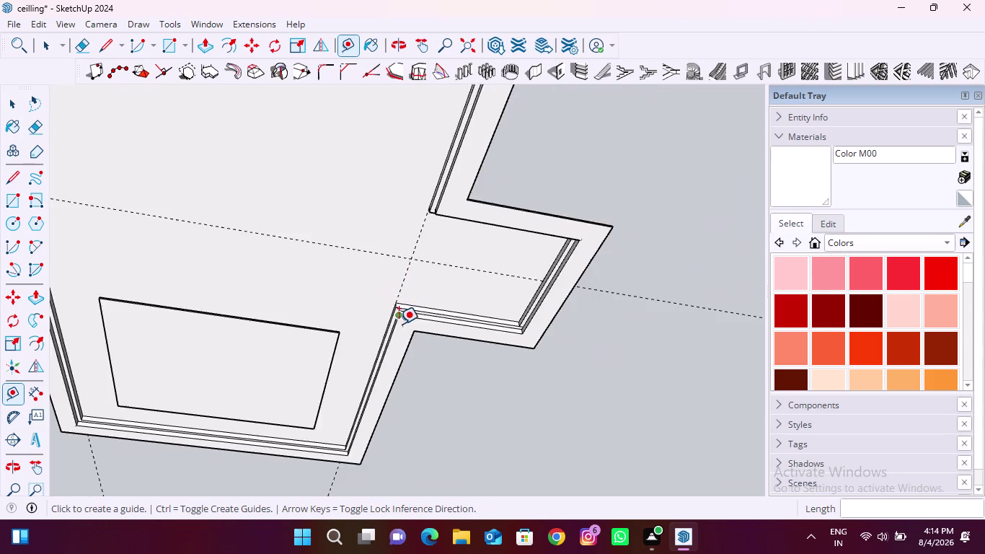
scroll(down, 3)
middle_drag(363, 343, 367, 276)
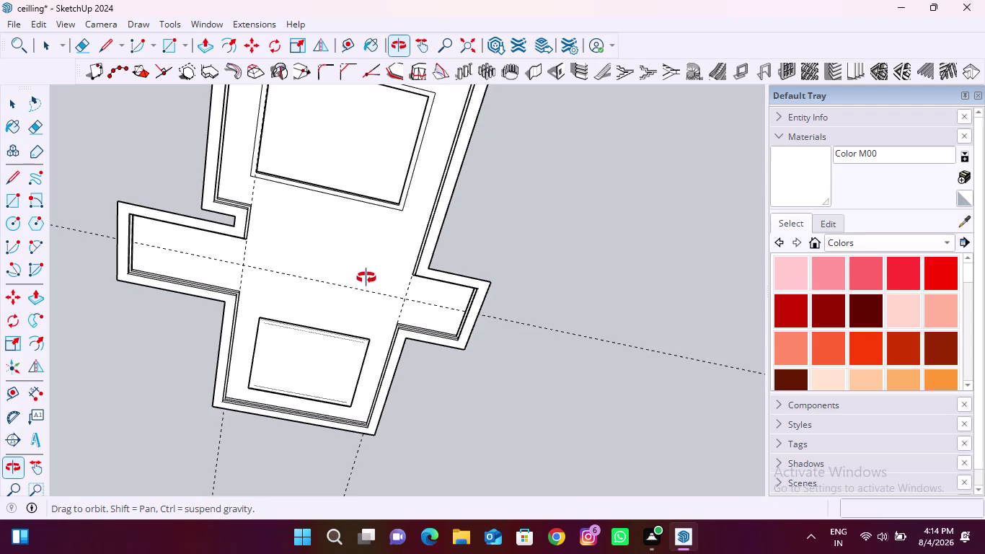
middle_drag(368, 277, 366, 278)
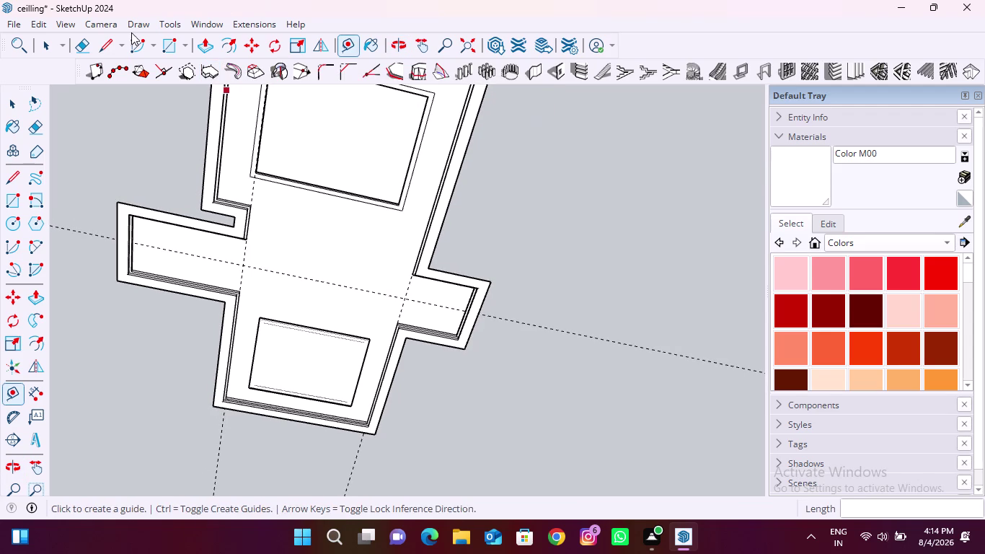
Draw a line across the centre band between the left and right guide crossings.
click(108, 38)
click(240, 271)
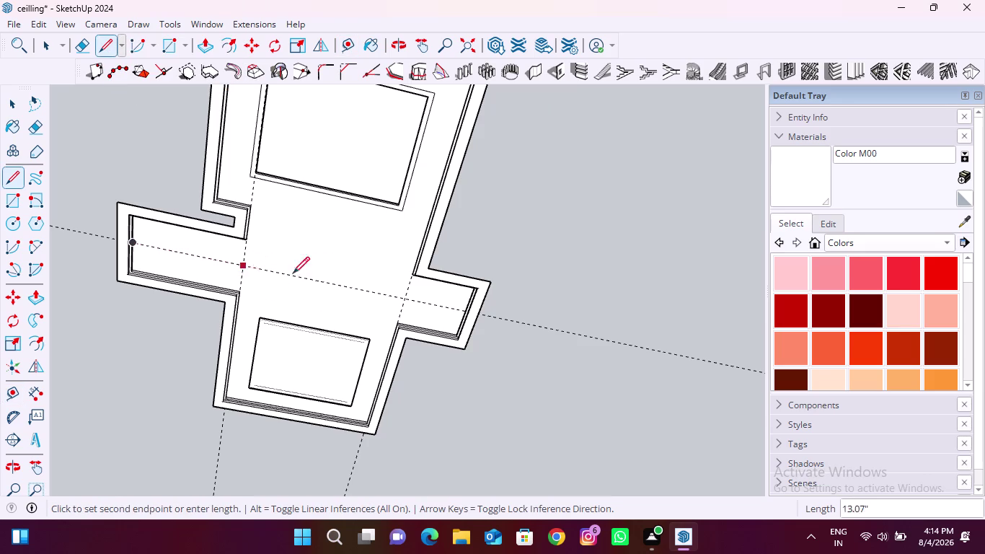
click(398, 301)
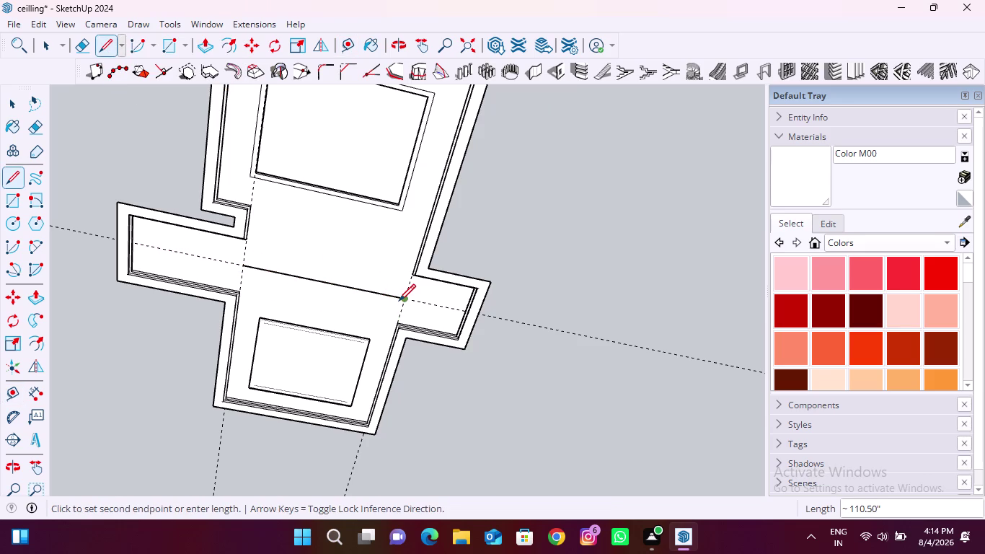
key(space)
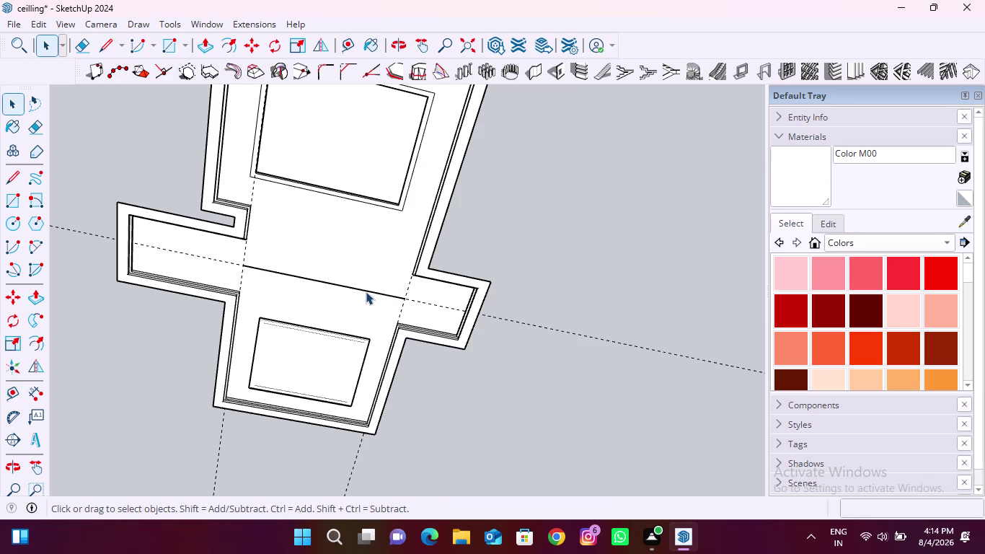
Divide the new line into four equal segments.
click(366, 291)
right_click(365, 291)
click(413, 384)
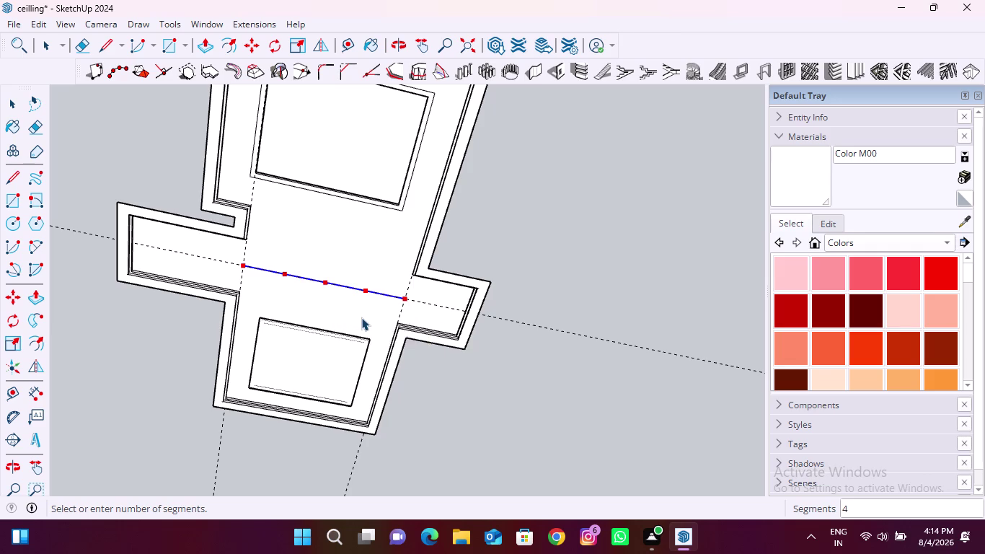
click(361, 318)
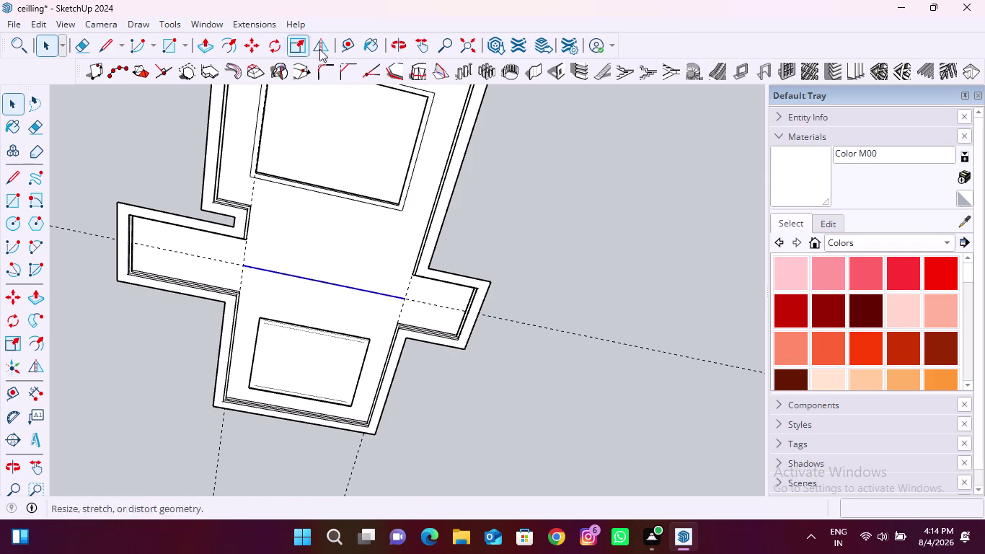
Add three parallel guides dividing the centre band into four equal strips.
click(347, 43)
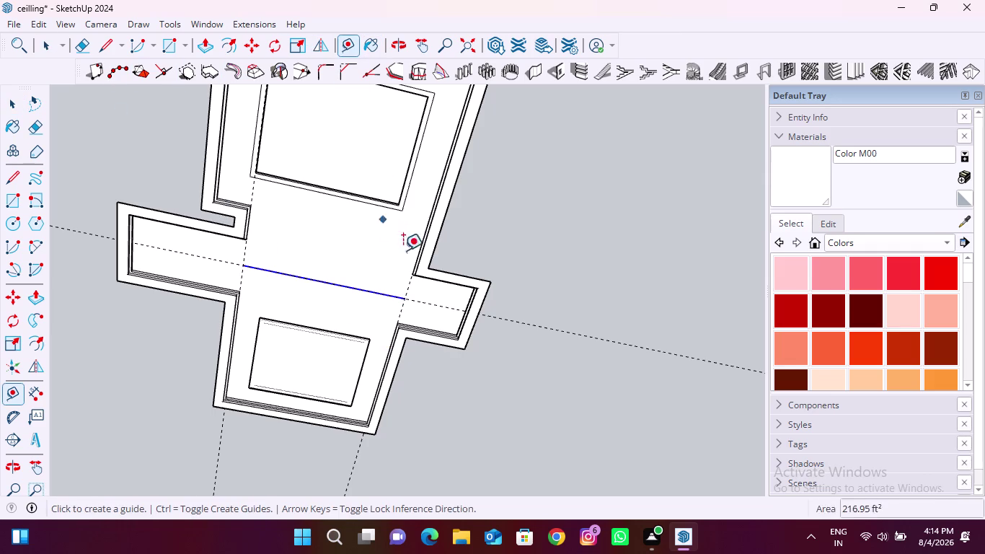
scroll(up, 3)
click(409, 285)
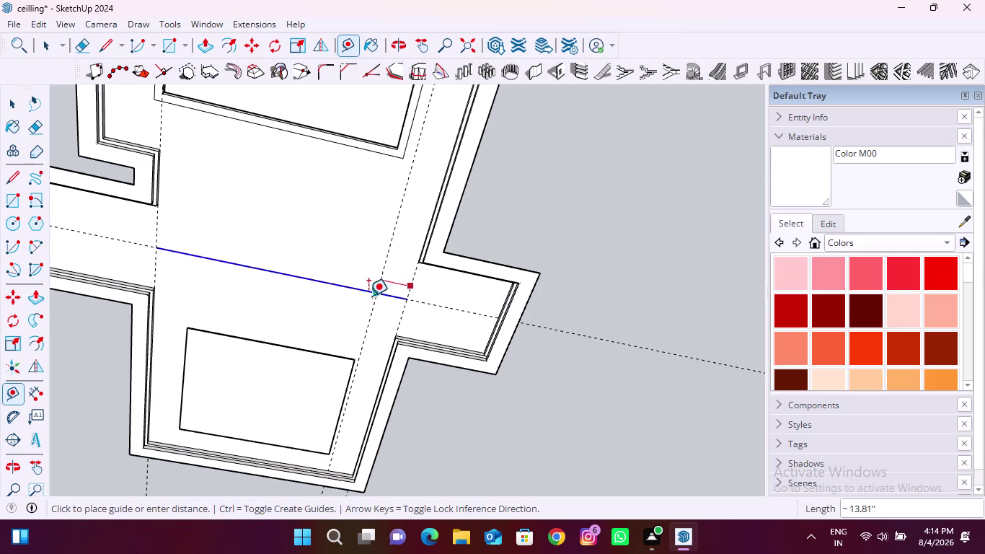
click(338, 287)
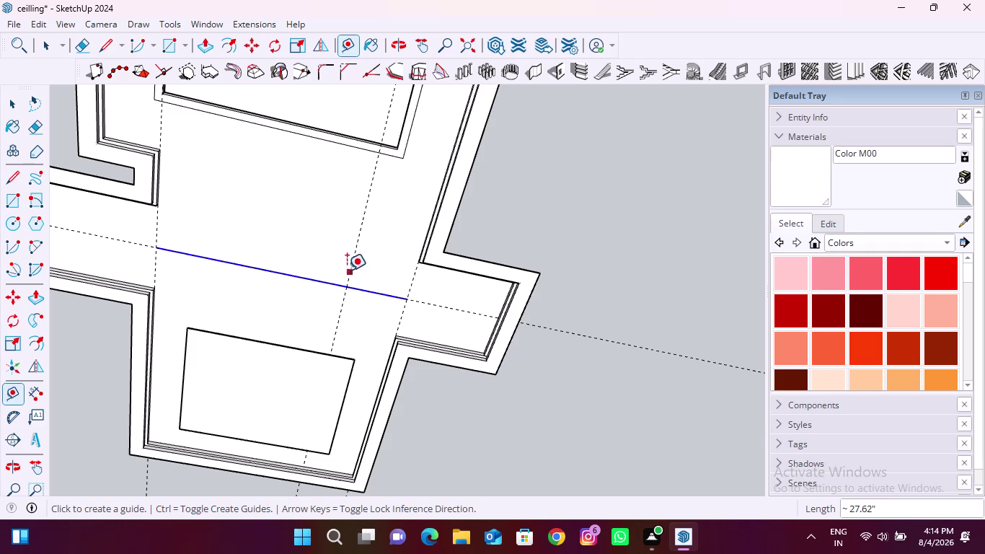
click(346, 271)
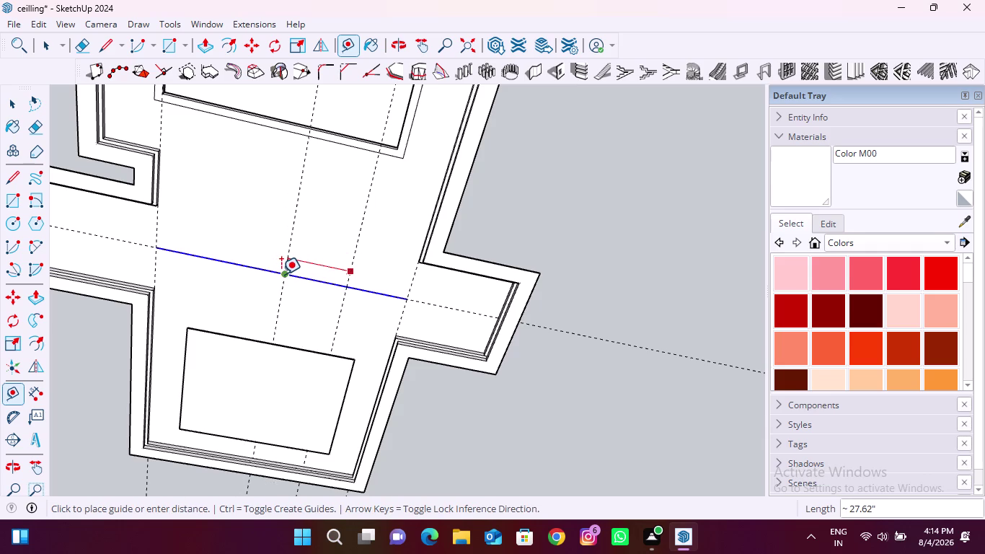
click(282, 274)
click(287, 253)
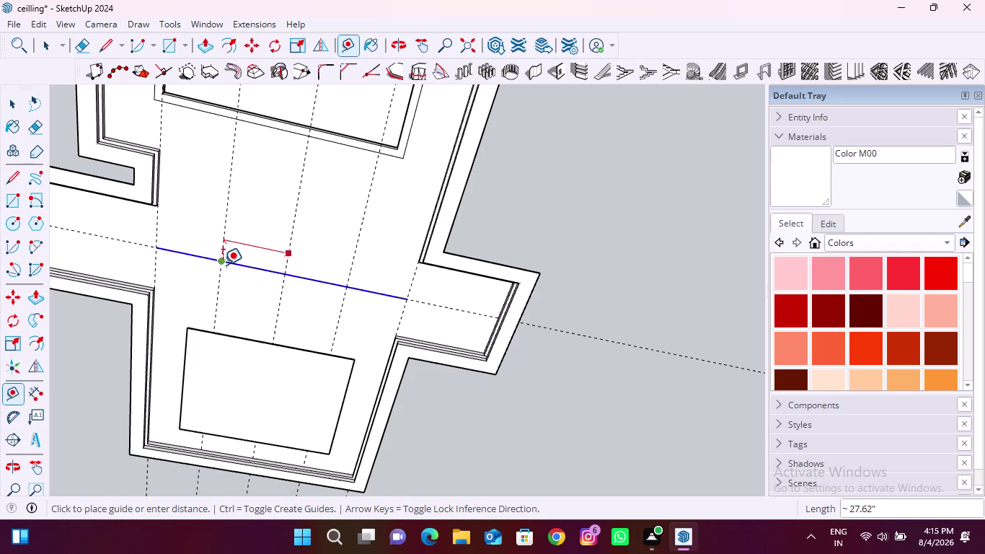
click(220, 262)
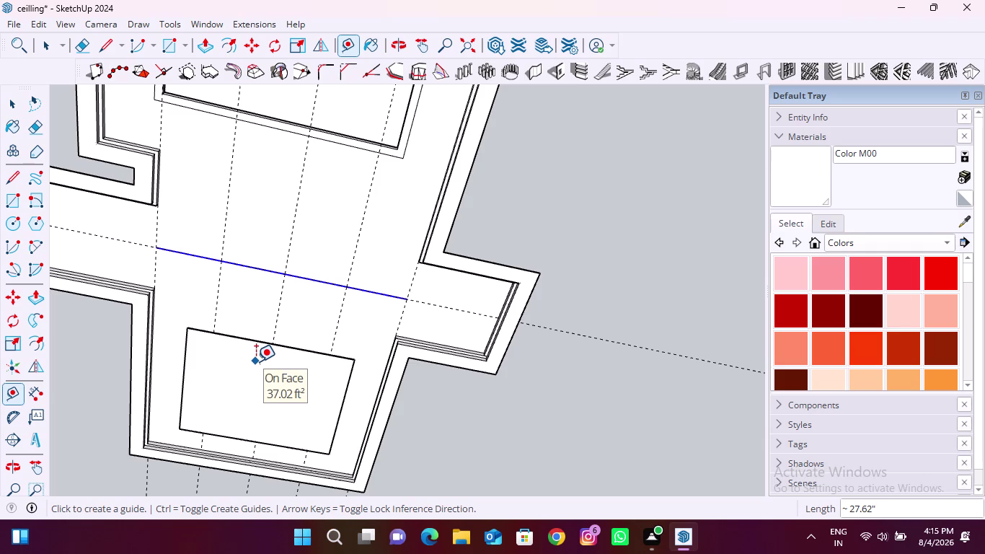
Select and delete the stray edge crossing the centre band.
key(Escape)
key(space)
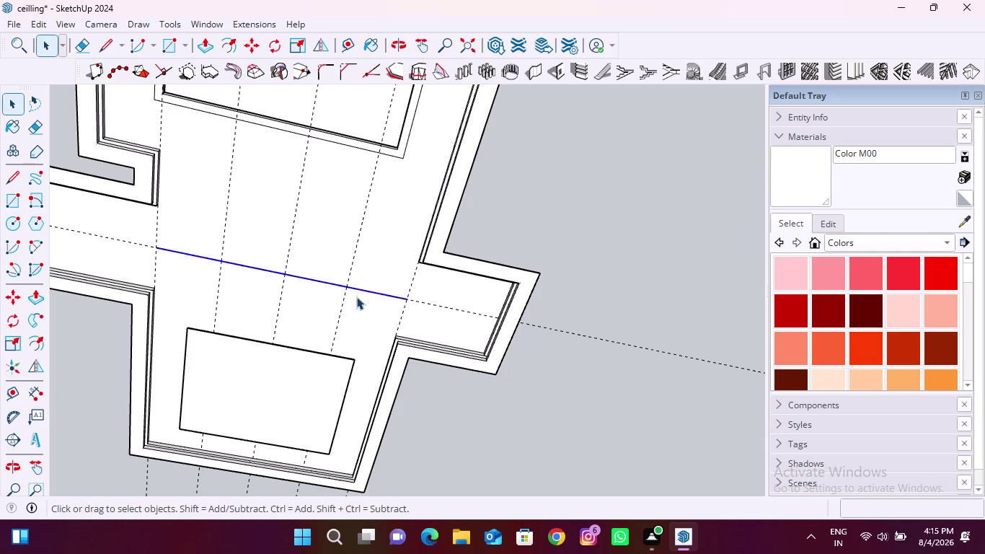
key(Delete)
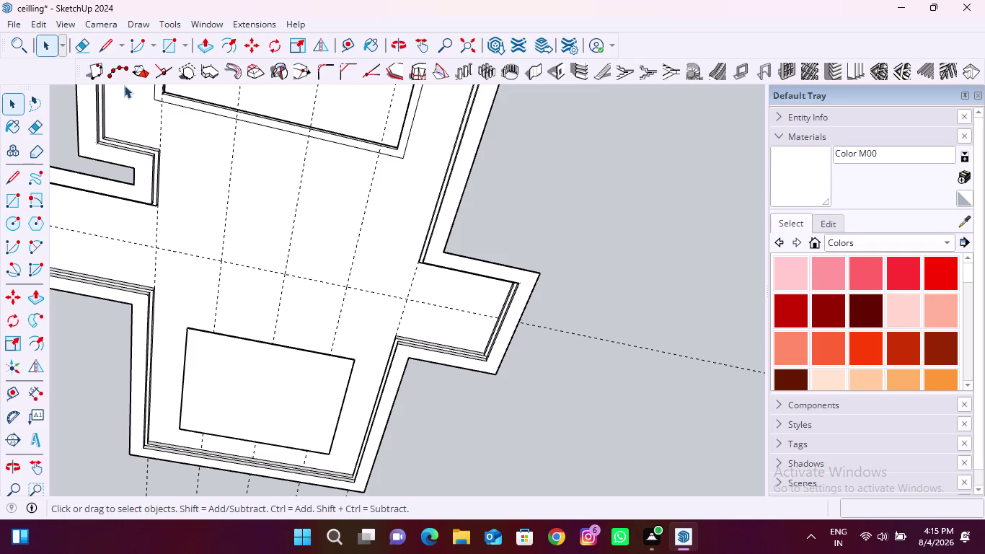
click(163, 46)
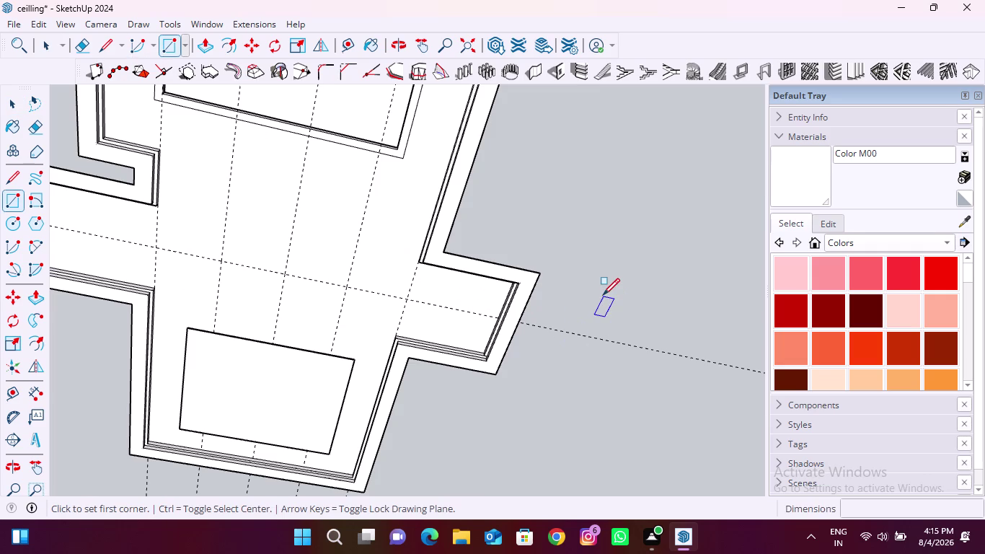
click(597, 288)
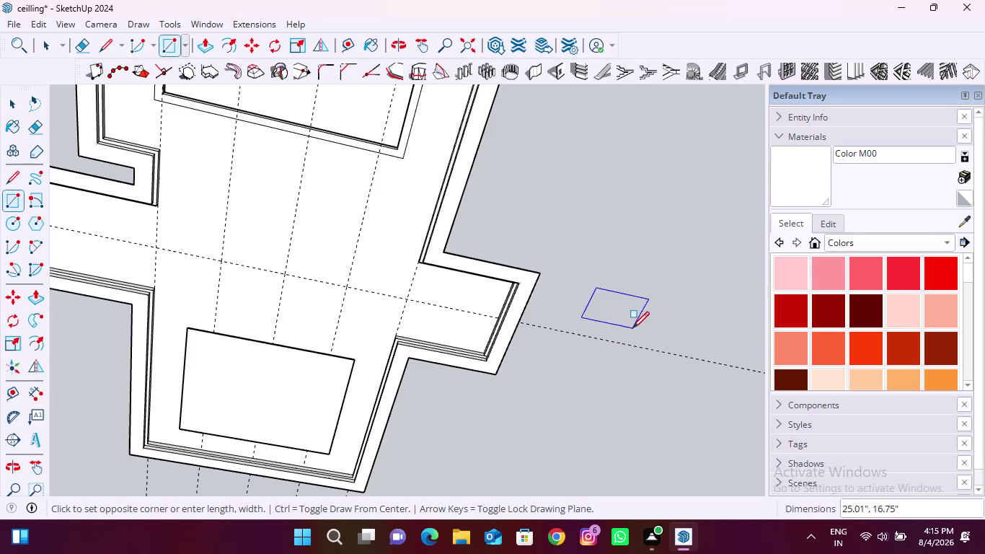
click(922, 512)
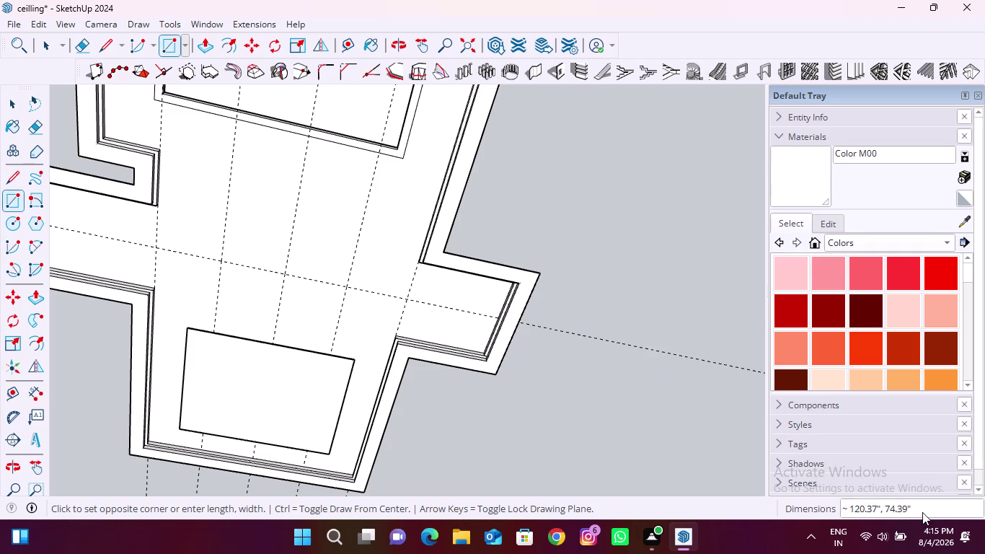
text(8")
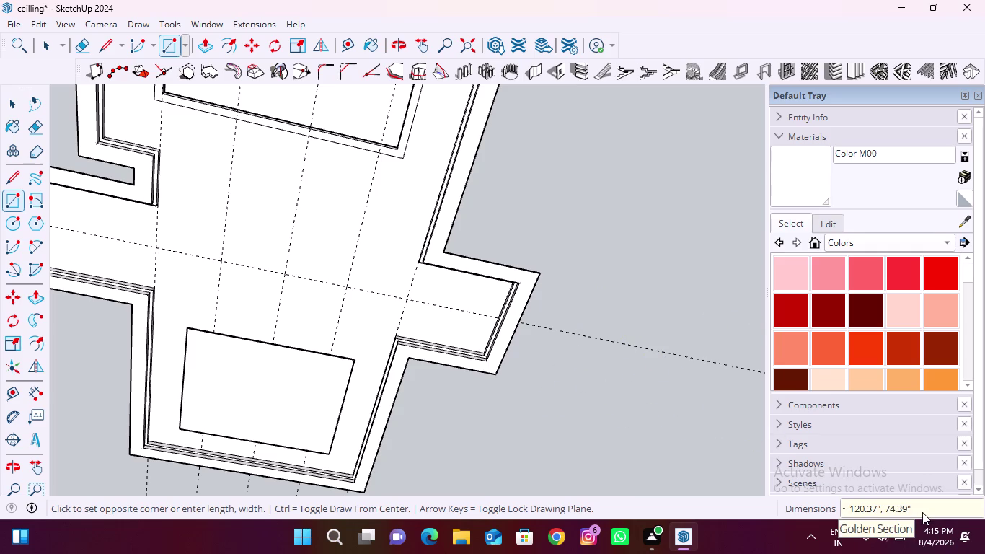
key(comma)
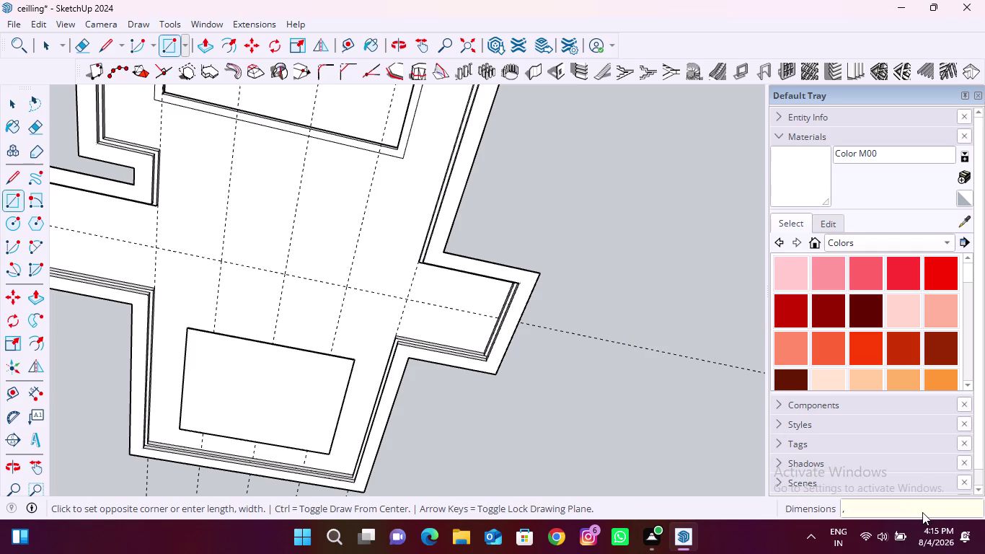
text(2)
text(')
key(8)
key(shift+quotedbl)
key(Return)
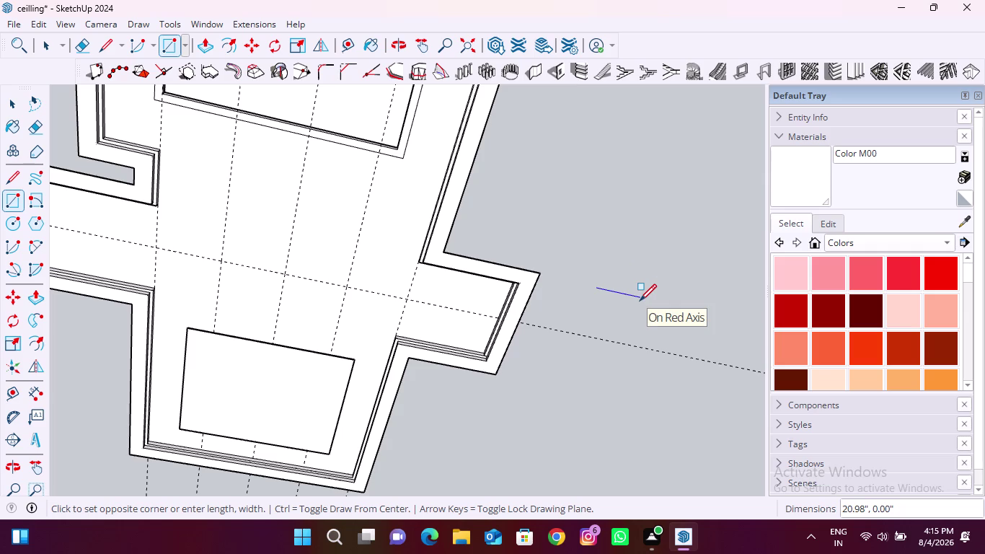
key(Escape)
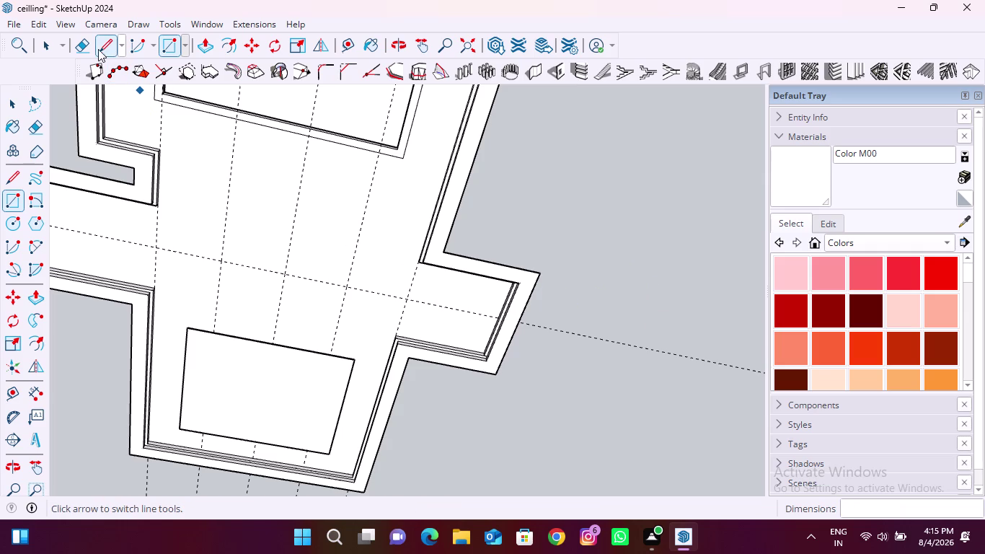
Start a Tape Measure guide from a centre-band point, orbiting to view the ceiling from below.
click(102, 50)
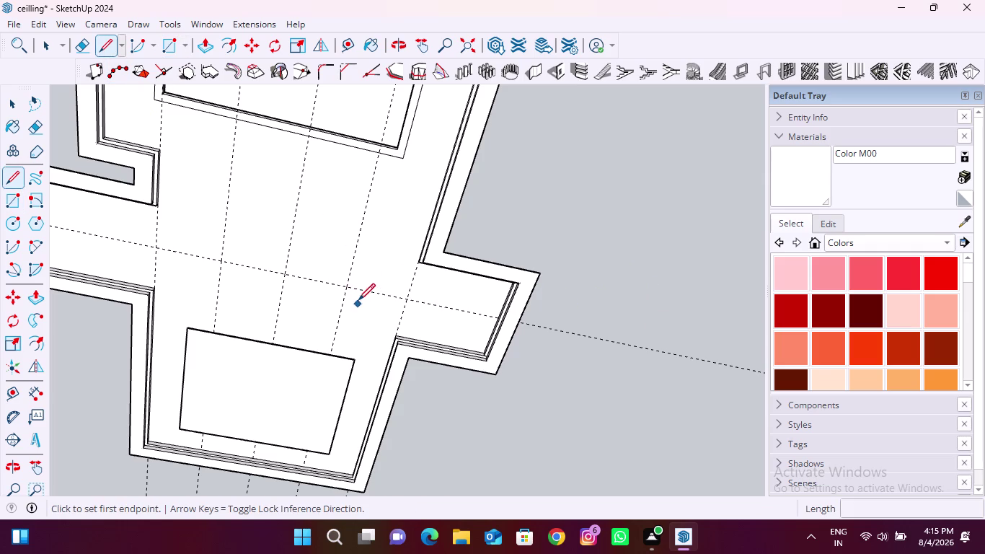
scroll(up, 3)
scroll(down, 3)
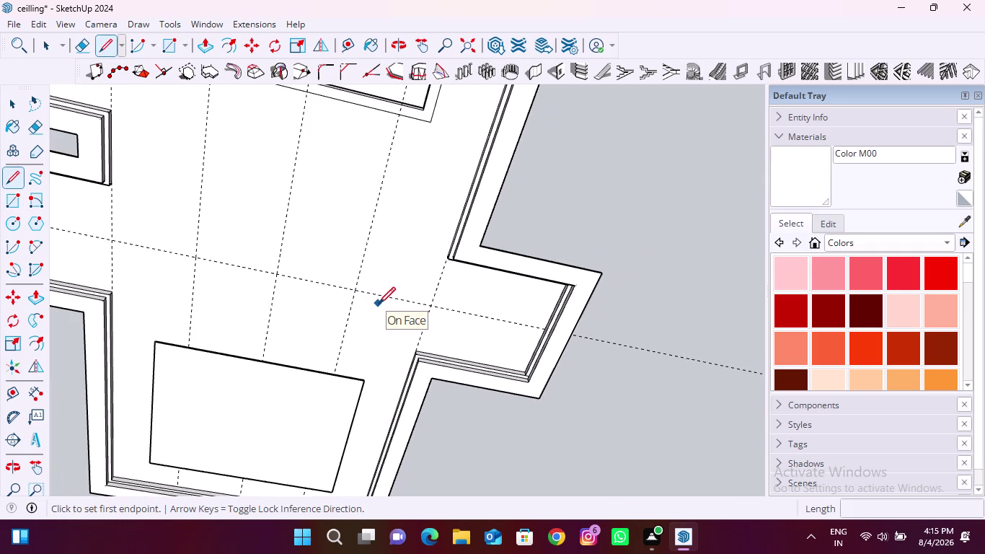
key(Escape)
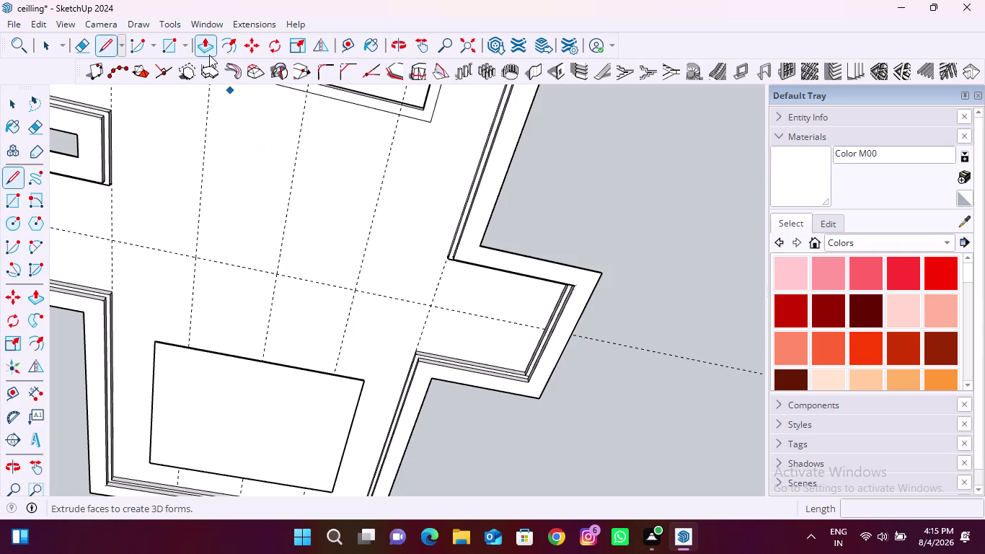
click(354, 53)
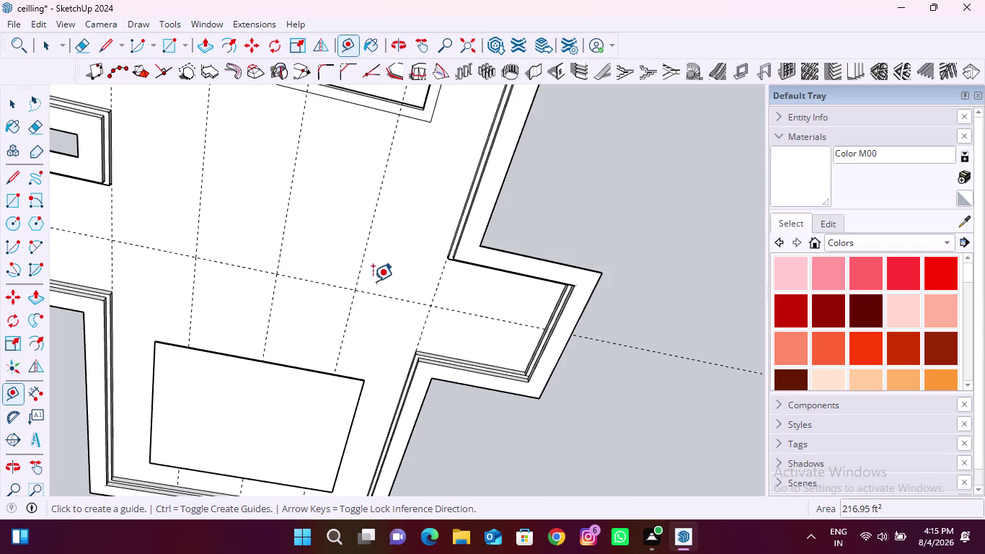
click(356, 274)
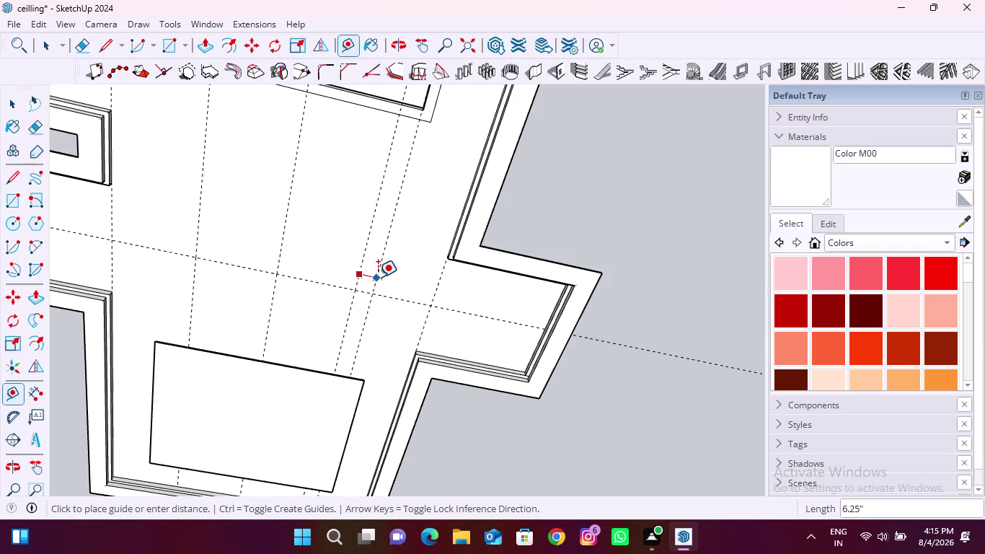
middle_drag(377, 277, 323, 379)
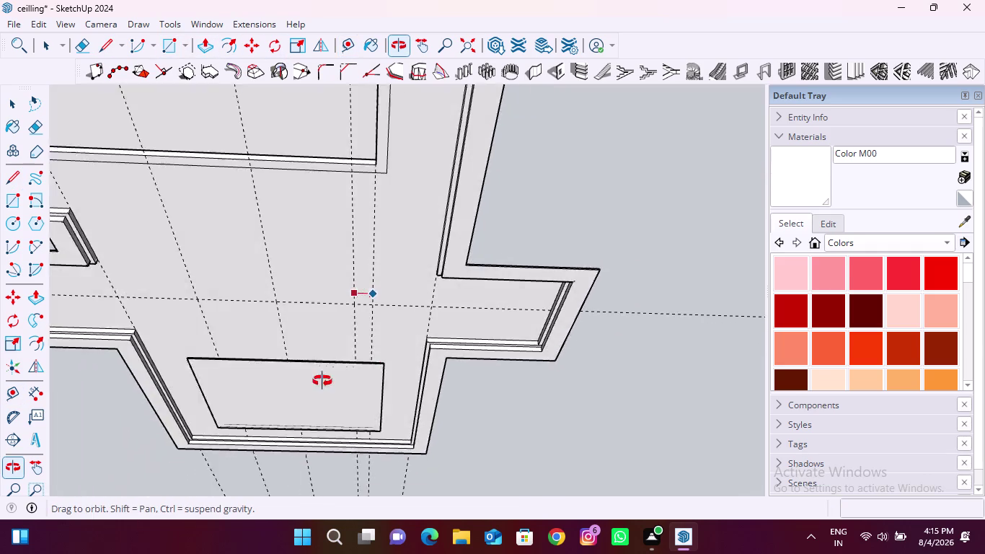
middle_drag(323, 379, 306, 438)
middle_drag(365, 285, 350, 344)
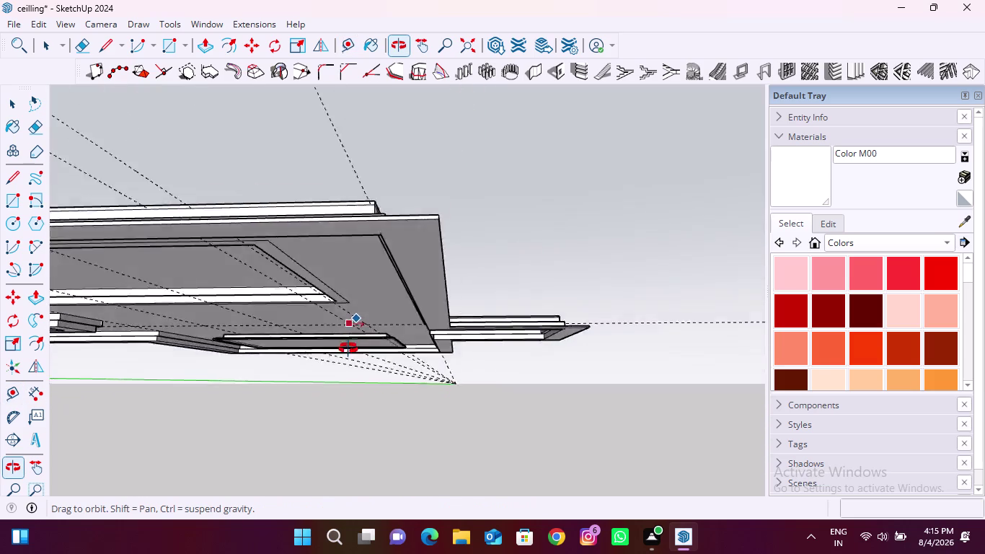
middle_drag(350, 344, 406, 261)
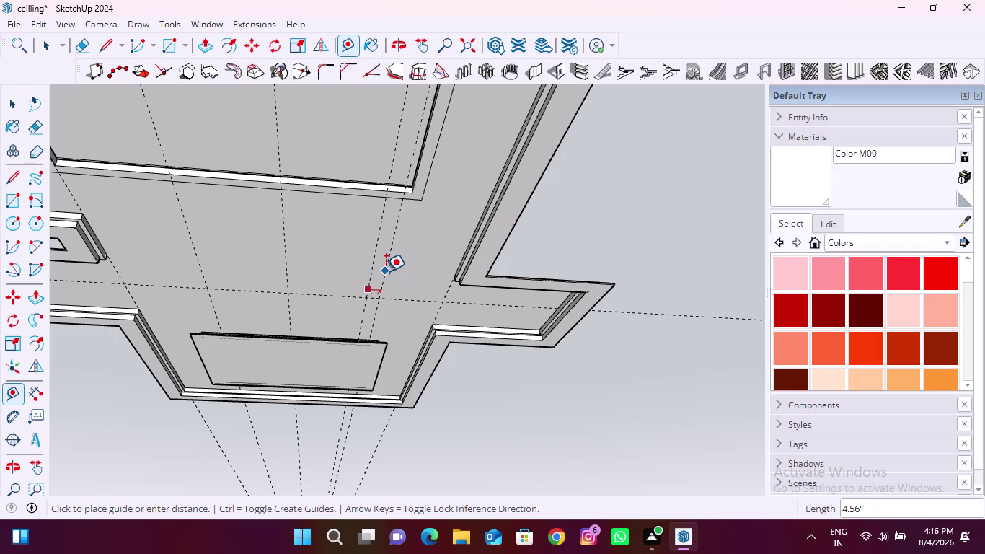
middle_drag(321, 260, 321, 259)
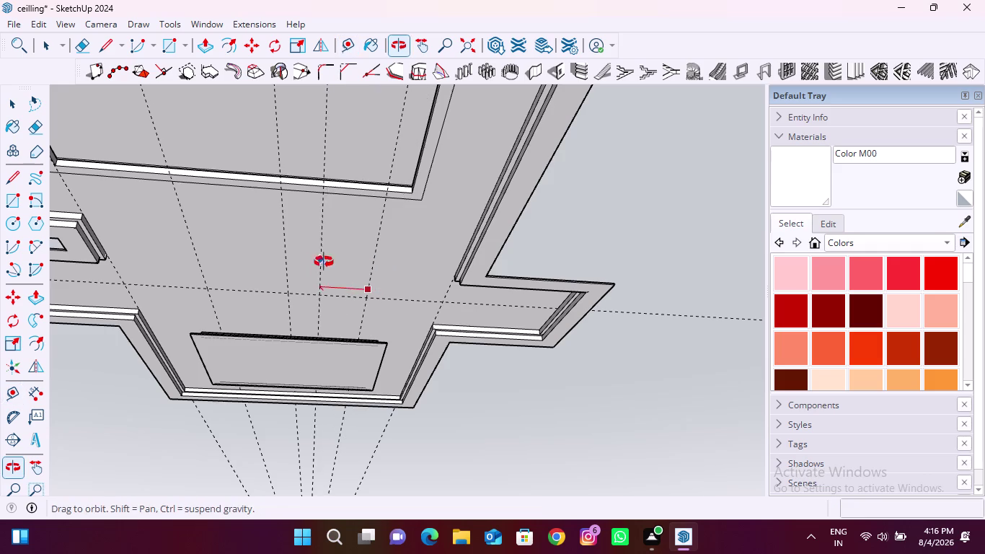
middle_drag(322, 260, 354, 323)
scroll(up, 3)
middle_drag(364, 236, 372, 276)
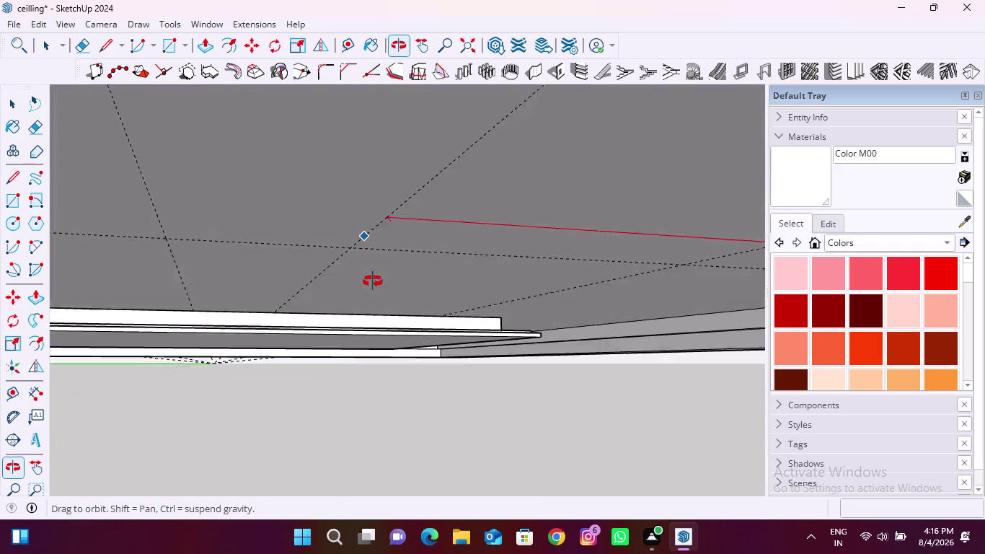
middle_drag(372, 275, 382, 305)
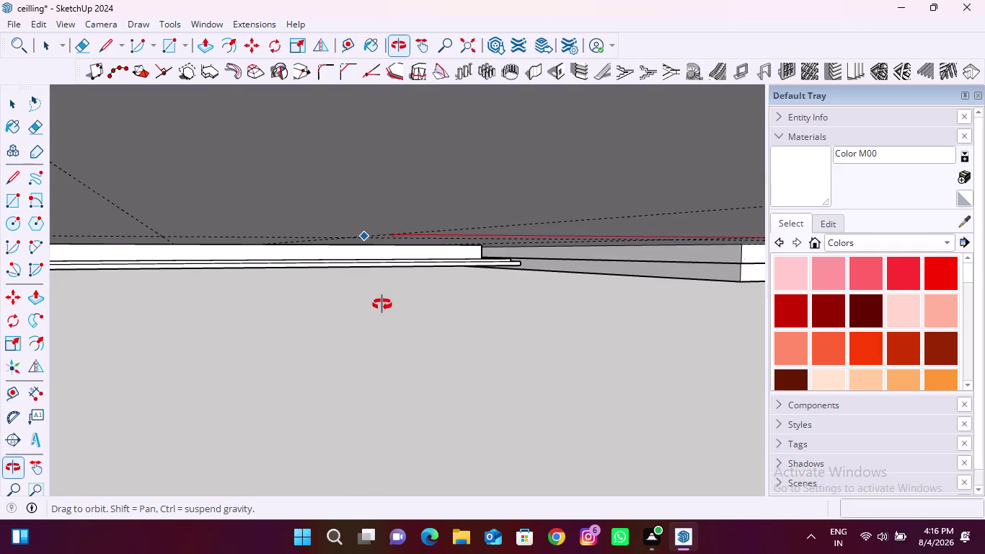
middle_drag(382, 304, 262, 179)
scroll(down, 3)
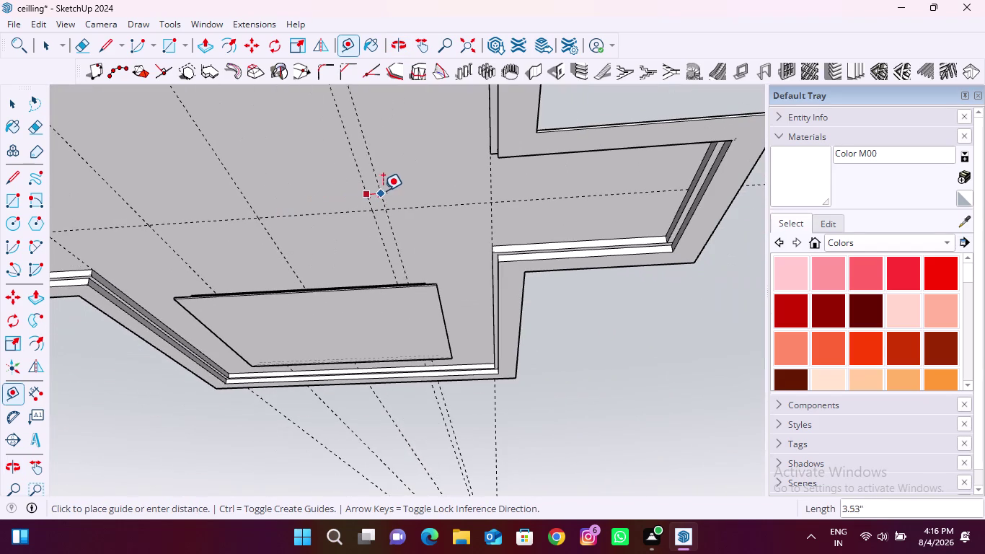
Place three guides, each offset 4 inches from a ceiling edge, across the centre band.
key(4)
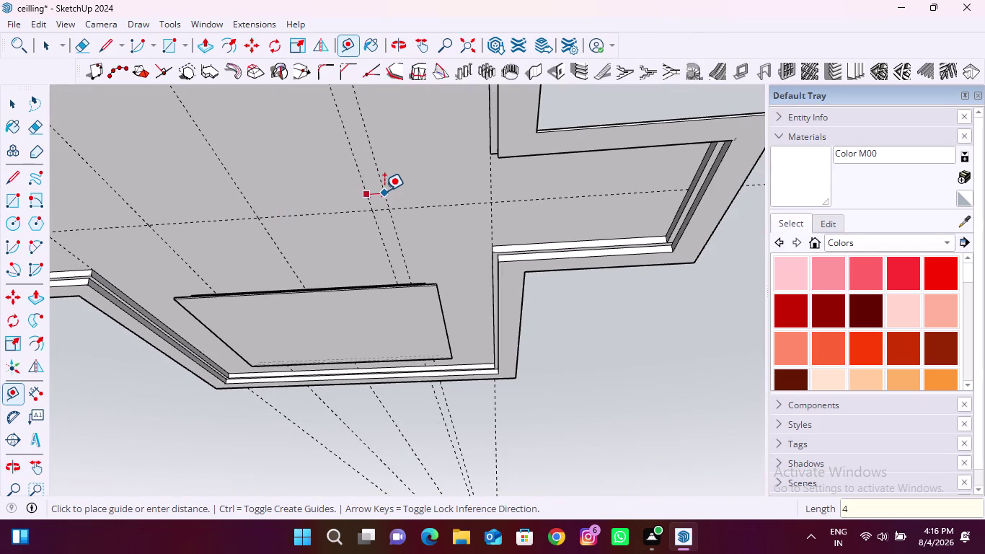
key(shift+quotedbl)
key(Return)
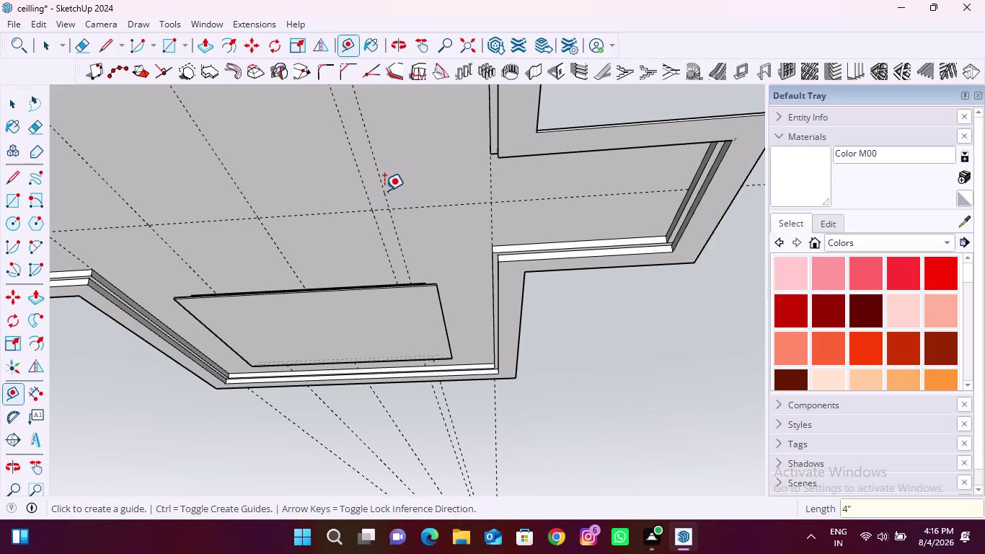
click(361, 185)
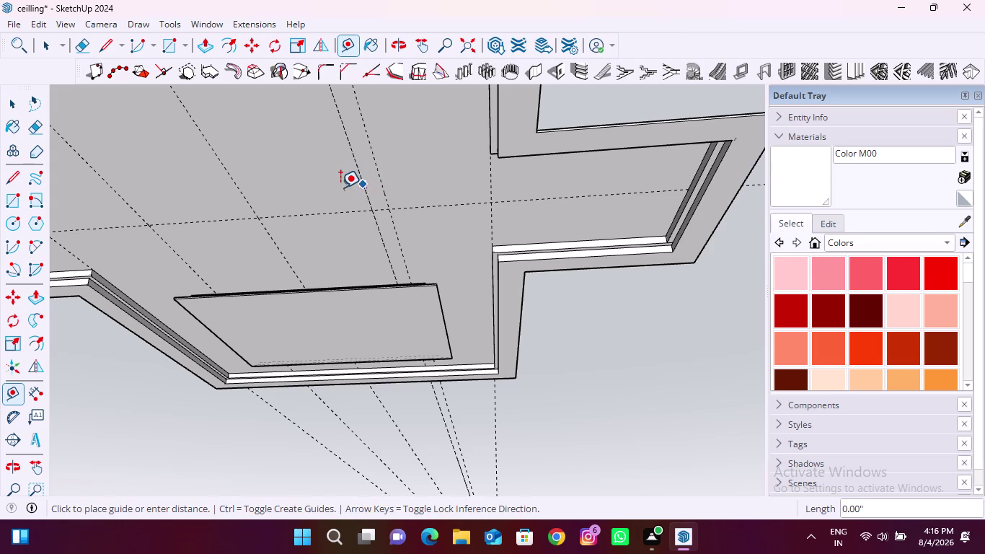
text(4")
key(Return)
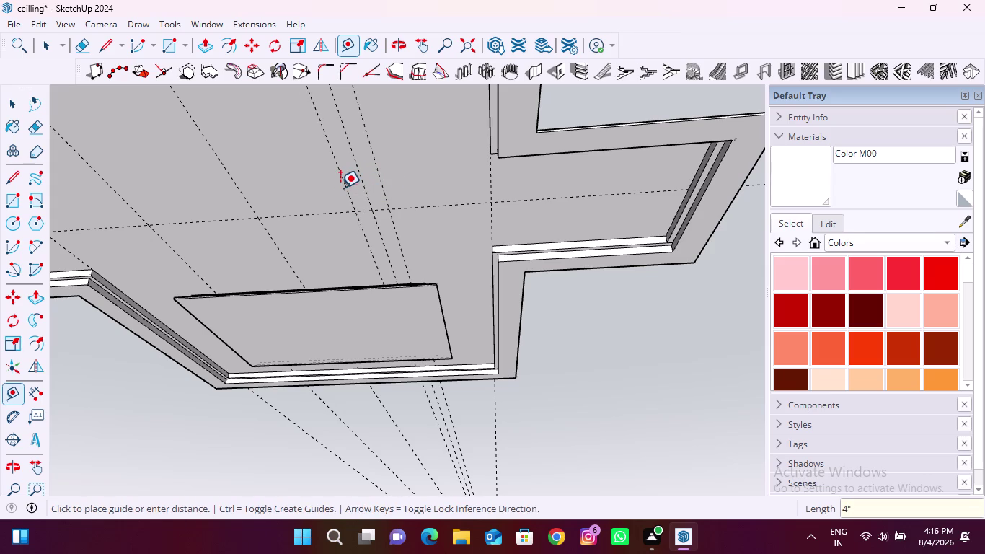
click(233, 181)
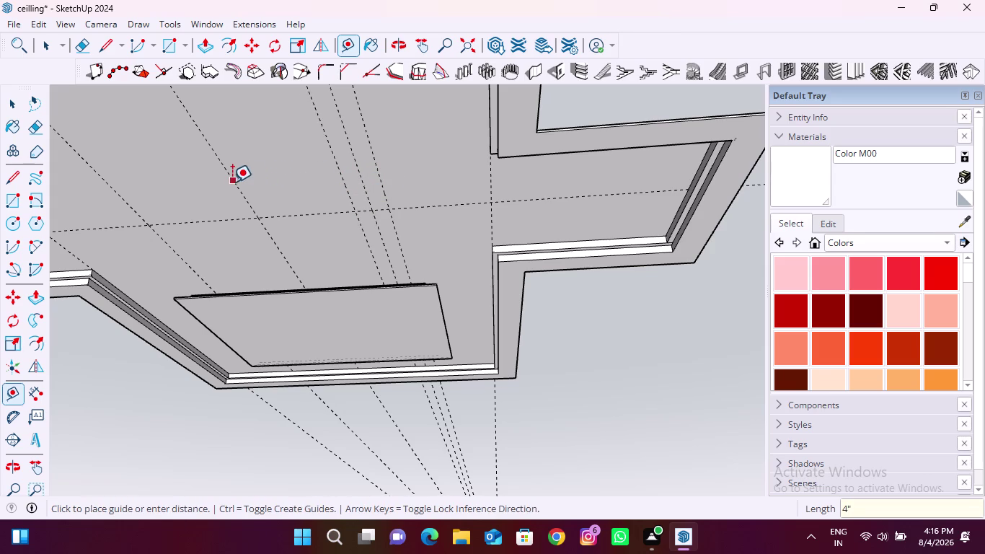
text(4")
key(Return)
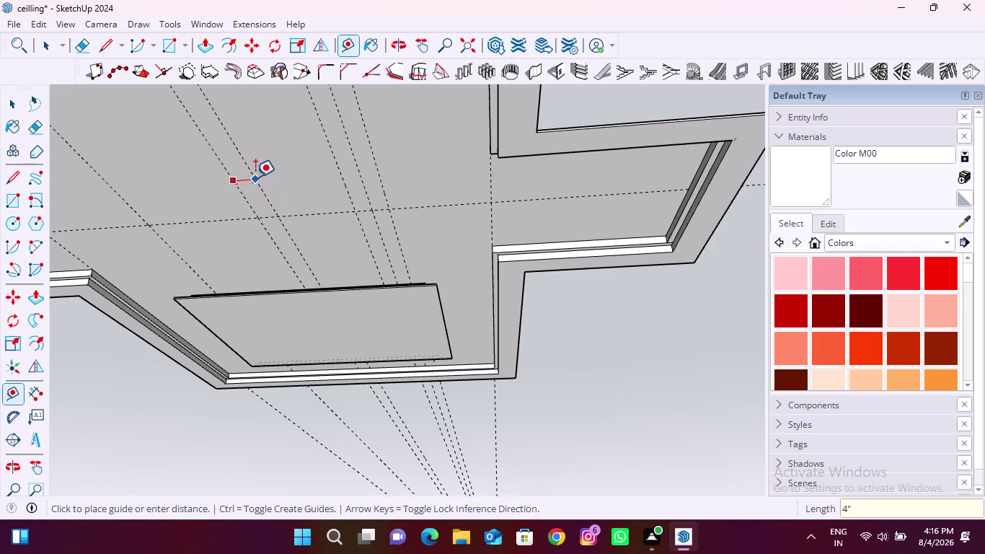
Add three more guides offset 4 inches from the ceiling edges.
click(235, 178)
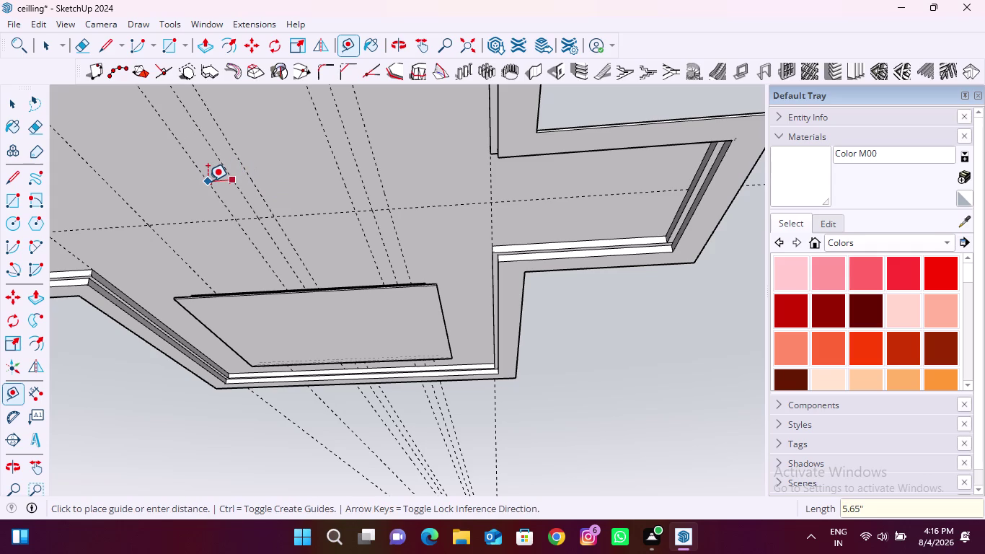
text(4")
key(Return)
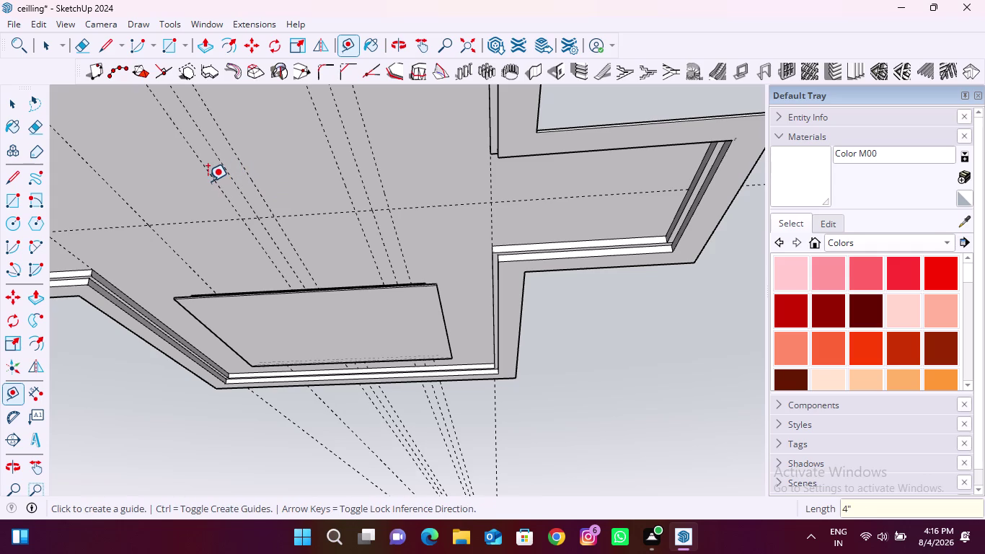
click(113, 191)
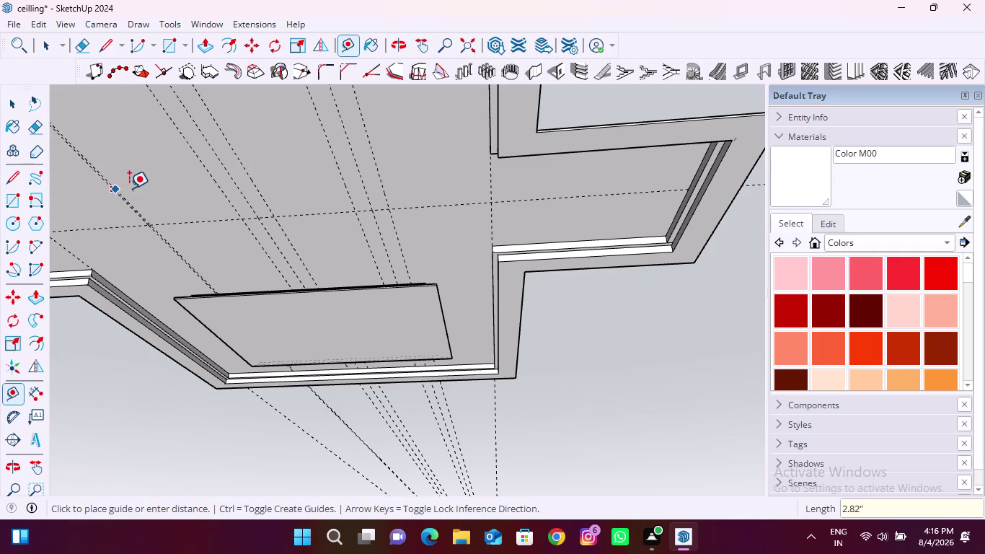
text(4")
key(Return)
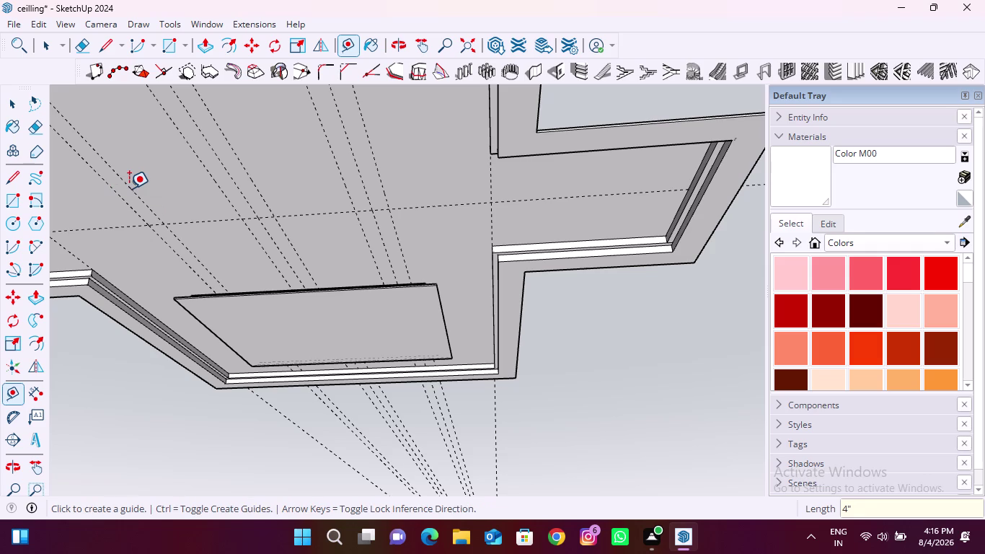
click(95, 176)
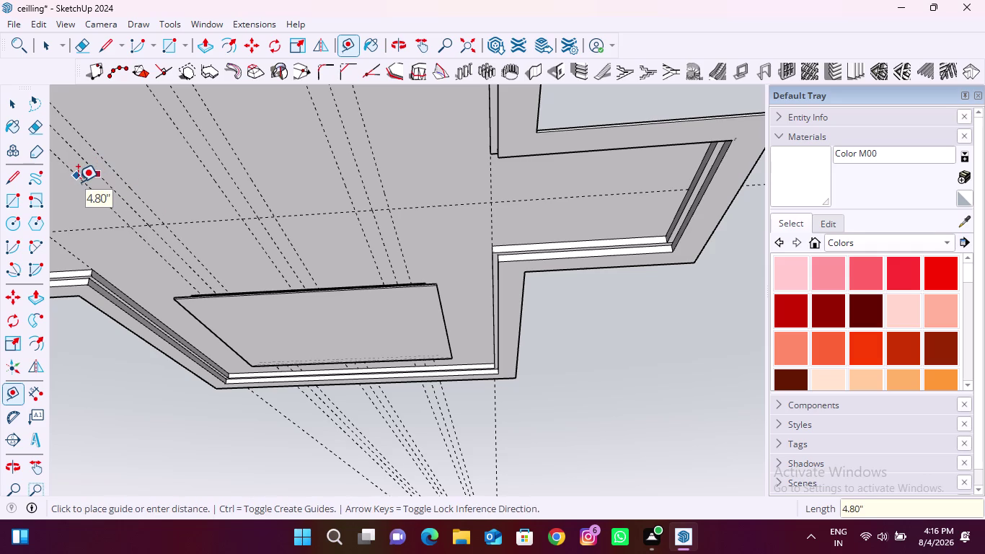
text(4")
key(Return)
key(backslash)
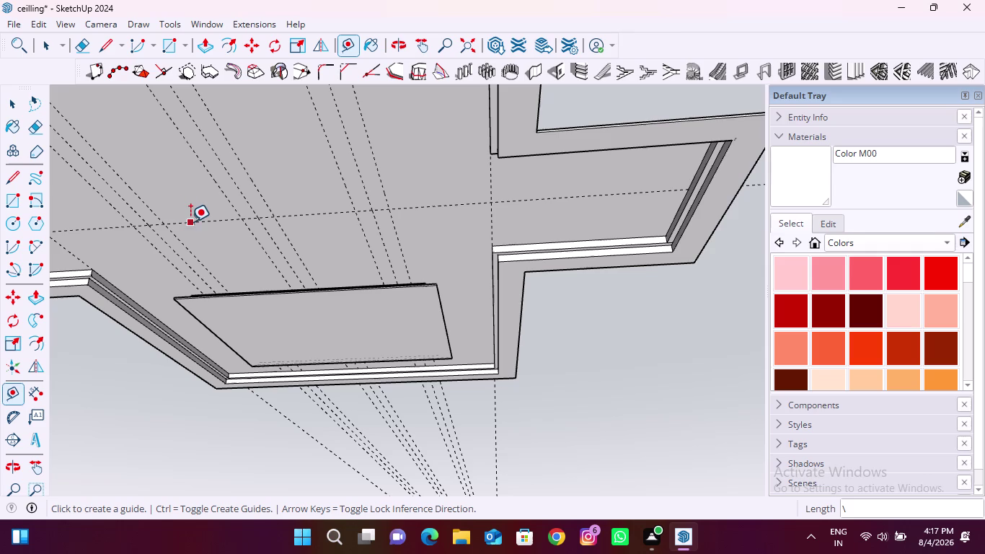
Offset a guide 16 inches from the existing guide, then another 16 inches beyond it.
click(191, 222)
text(16)
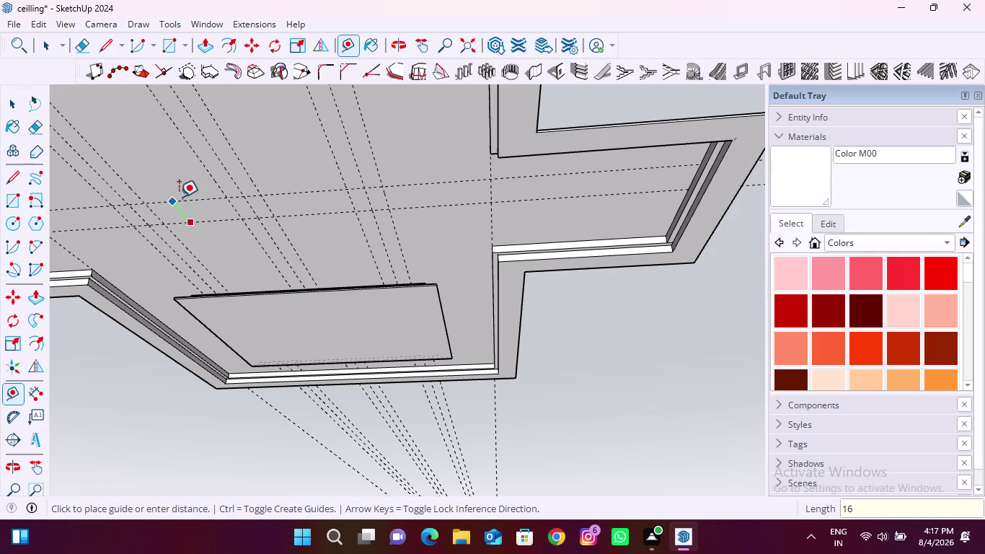
text(")
key(Return)
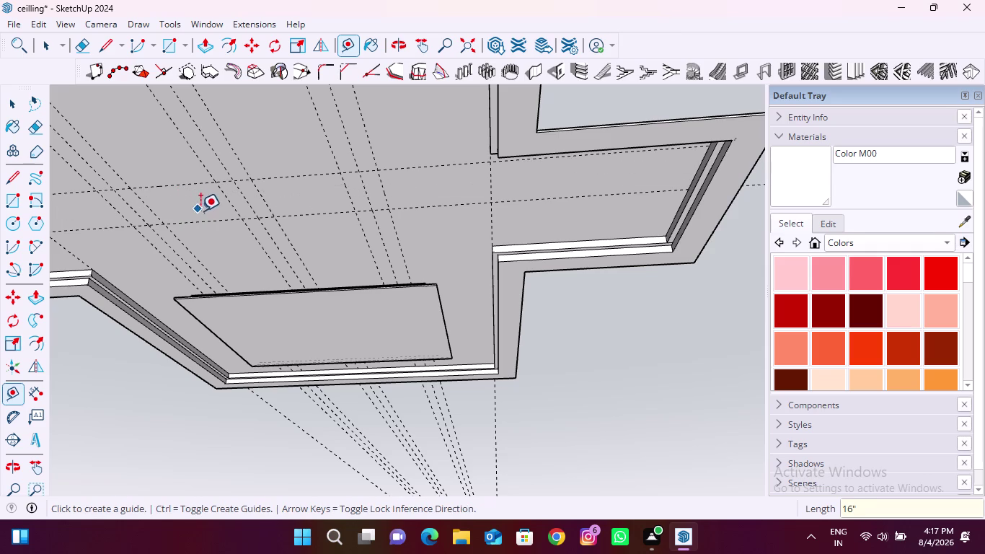
click(201, 219)
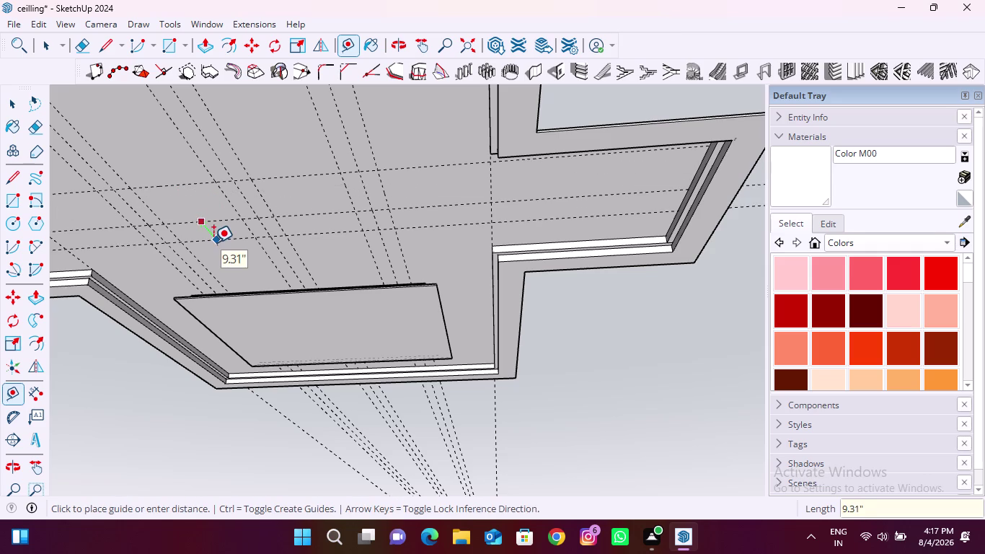
text(16")
key(Return)
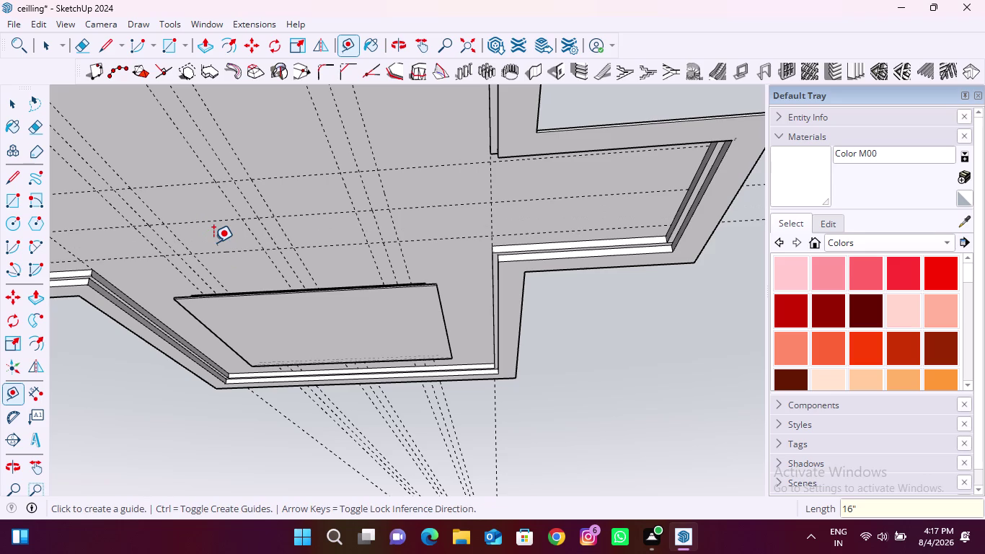
click(165, 46)
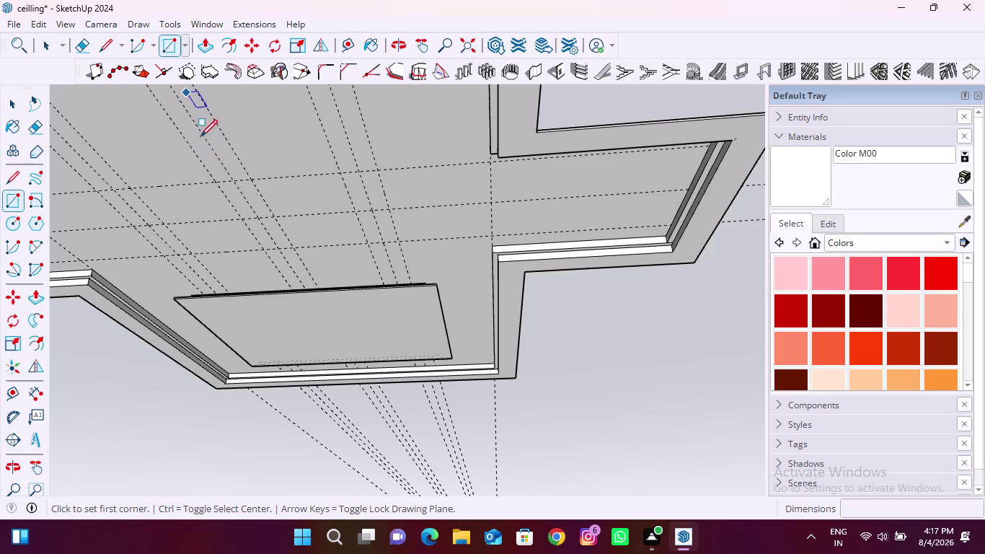
Draw three 8 by 32 inch light-slot rectangles snapped between the guides.
click(214, 180)
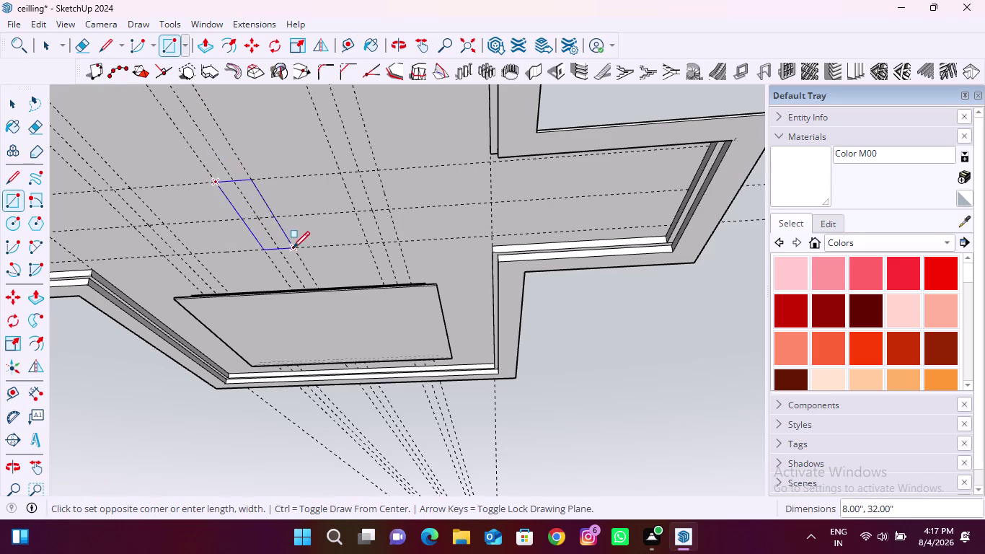
click(293, 248)
click(96, 190)
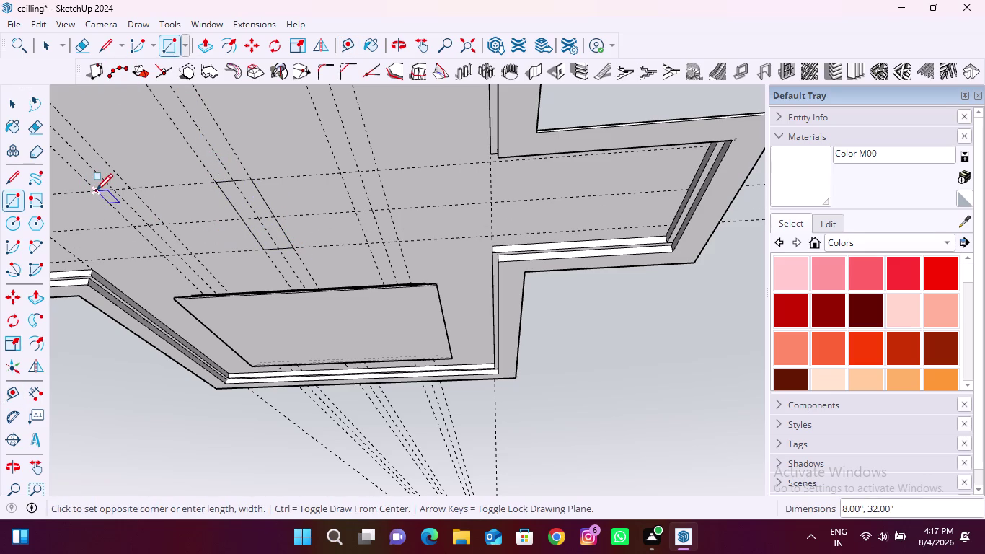
click(188, 253)
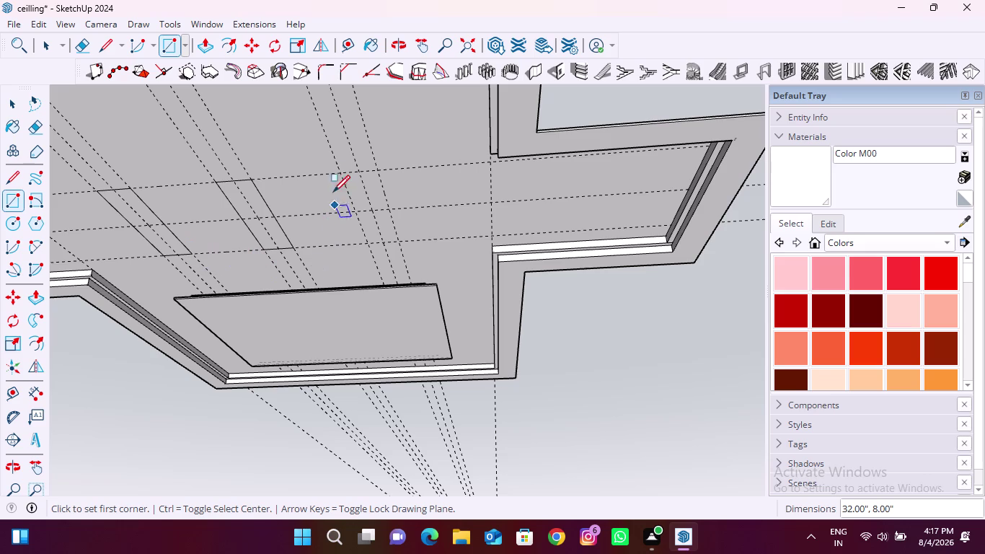
click(342, 172)
click(398, 242)
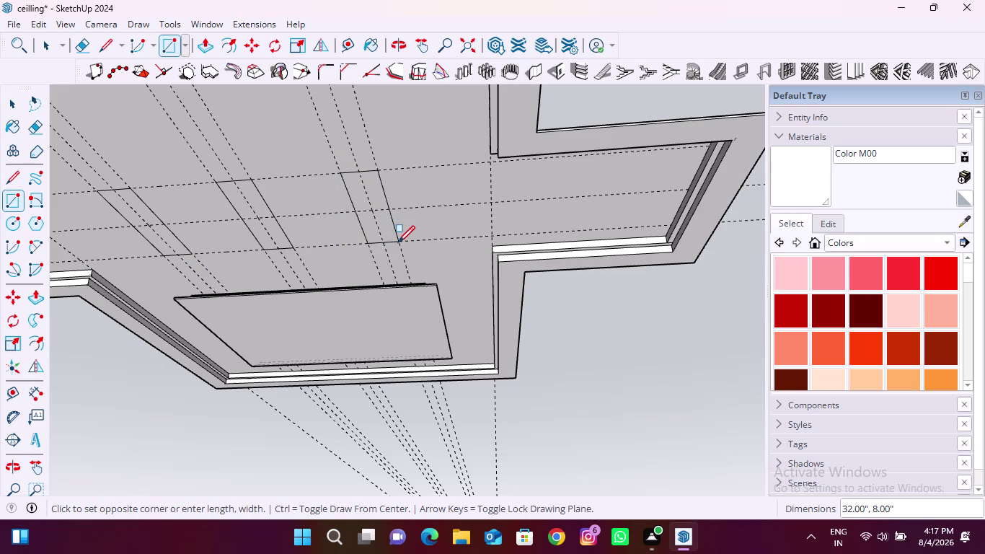
key(Escape)
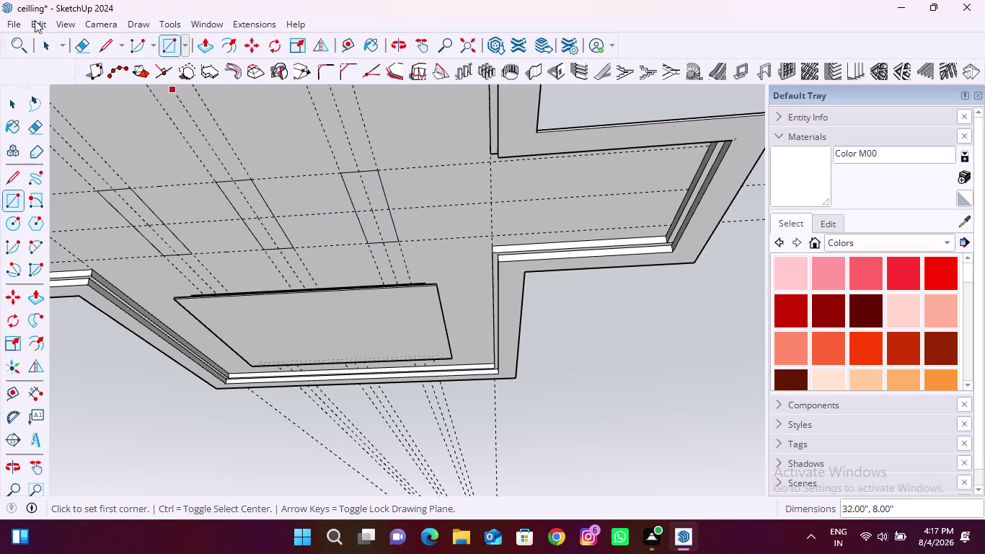
Delete all guides with Edit > Delete Guides, then view the slots from a low angle.
click(35, 21)
click(103, 166)
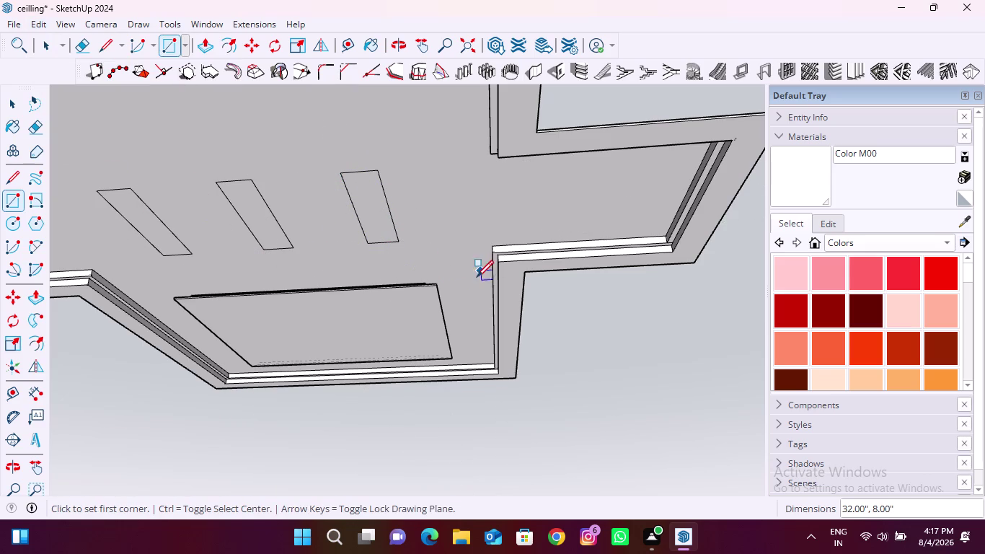
middle_drag(324, 176, 373, 269)
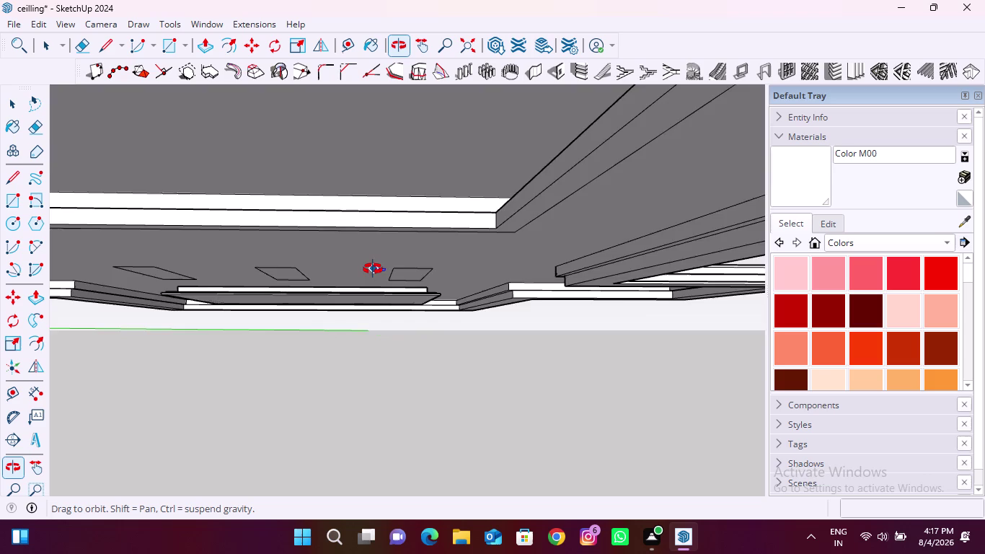
middle_drag(373, 269, 601, 247)
scroll(up, 3)
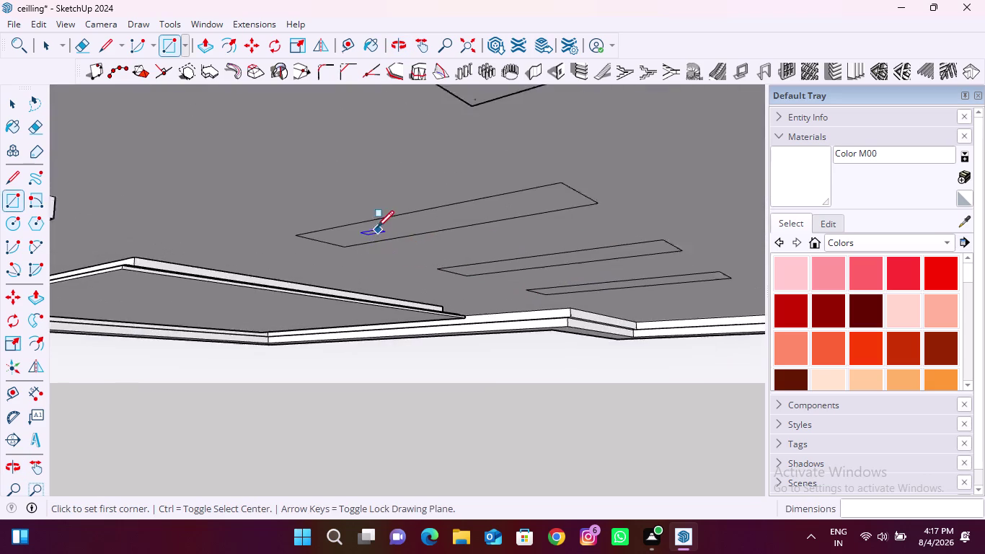
middle_drag(364, 209, 472, 264)
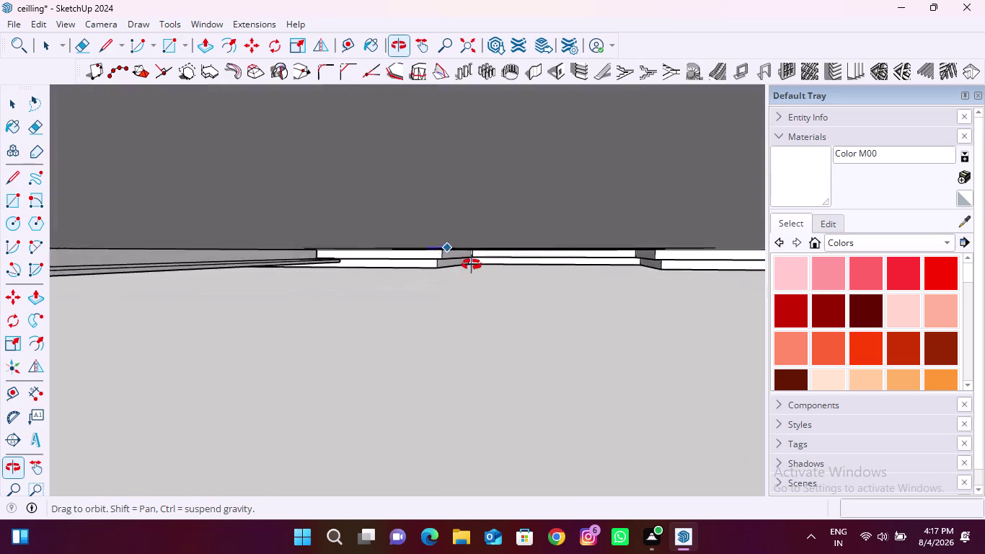
middle_drag(471, 264, 474, 263)
scroll(down, 3)
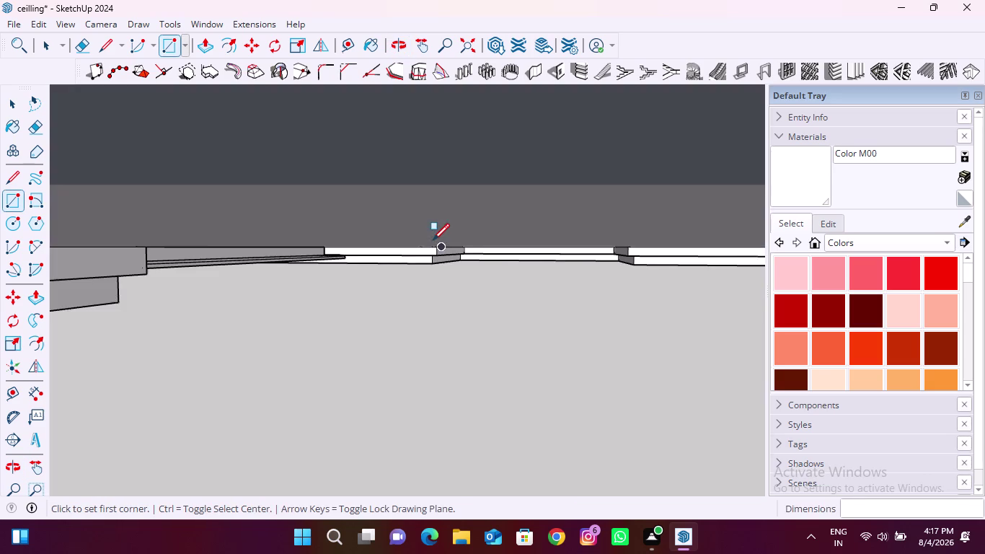
scroll(down, 3)
scroll(down, 3)
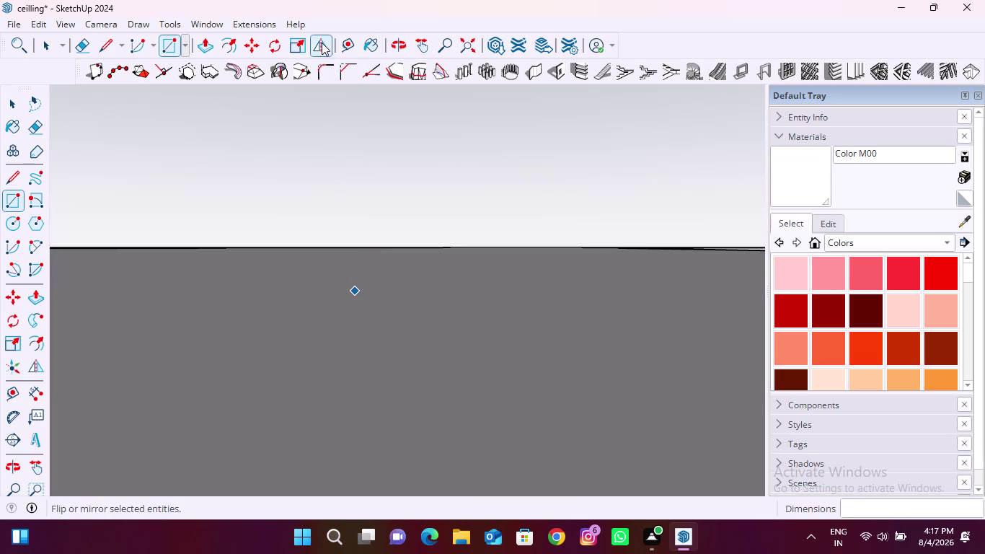
click(463, 46)
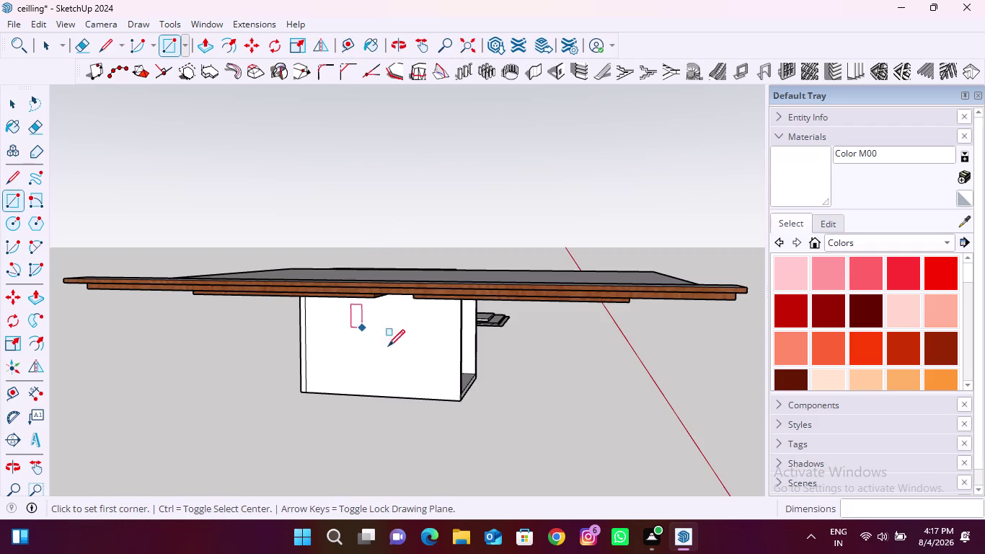